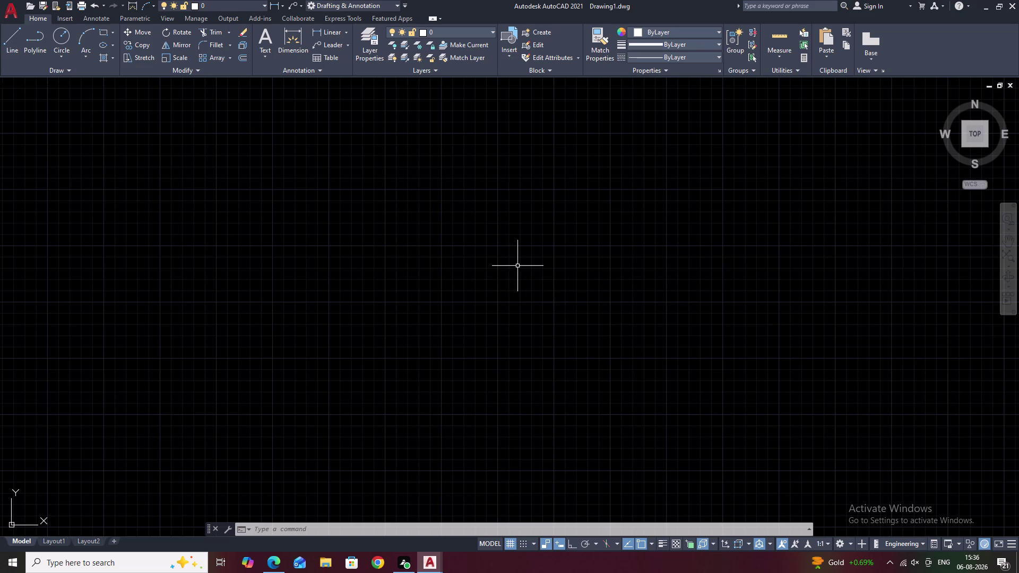
Turn on Ortho while starting a line, then cancel the 230-long line without drawing it.
key(l)
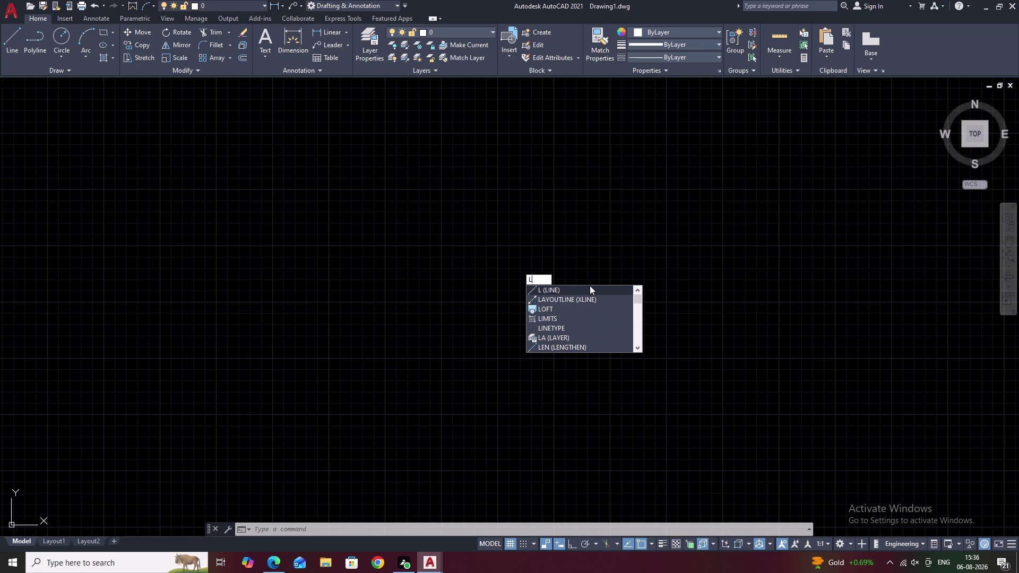
text(L)
key(space)
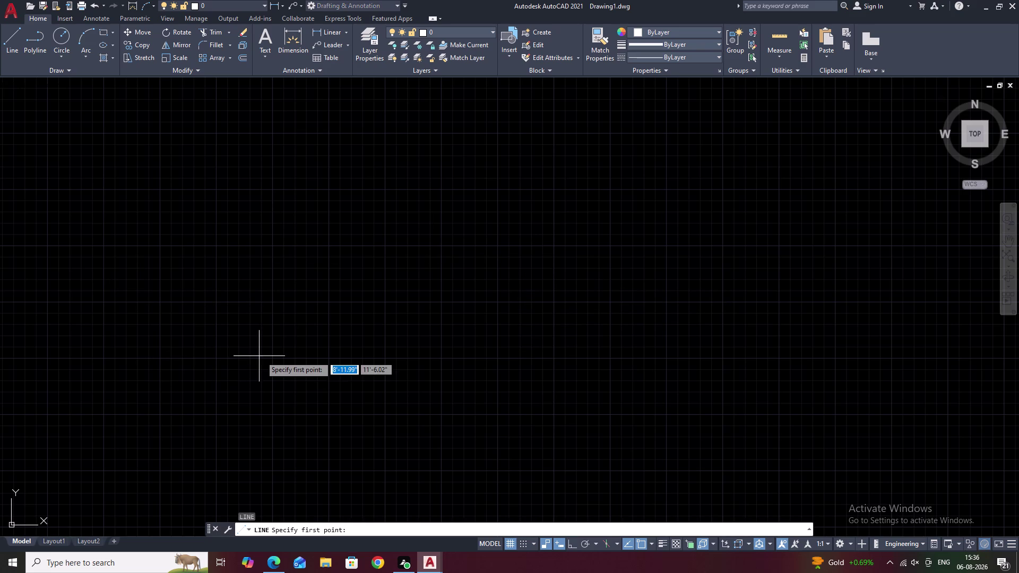
click(271, 358)
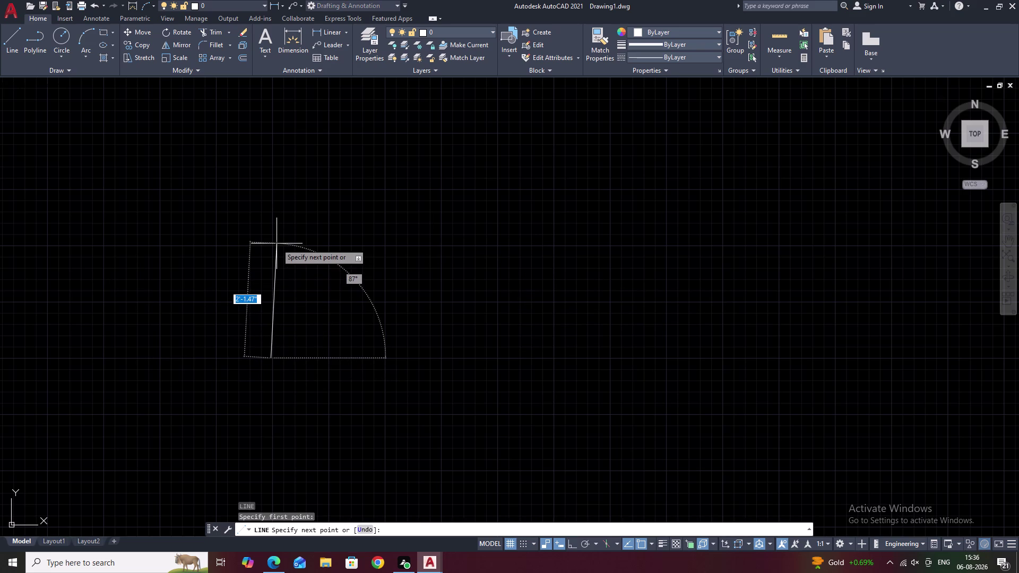
key(F8)
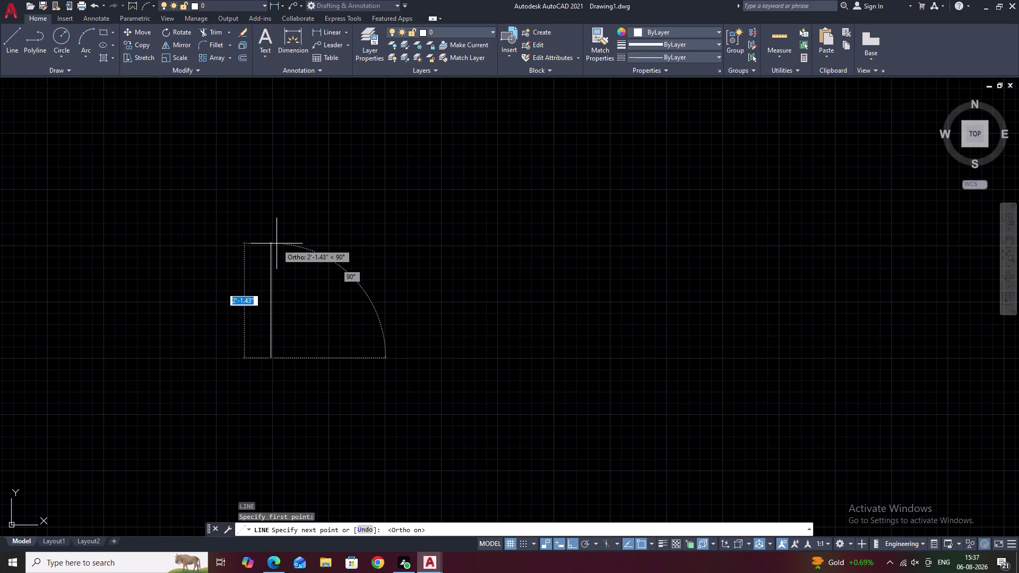
text(23)
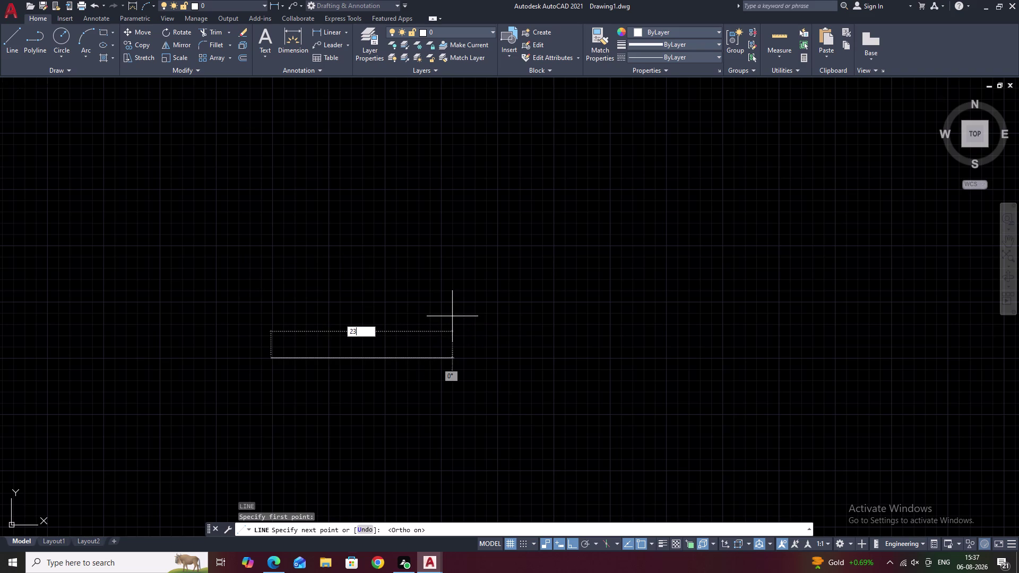
text(0)
key(Escape)
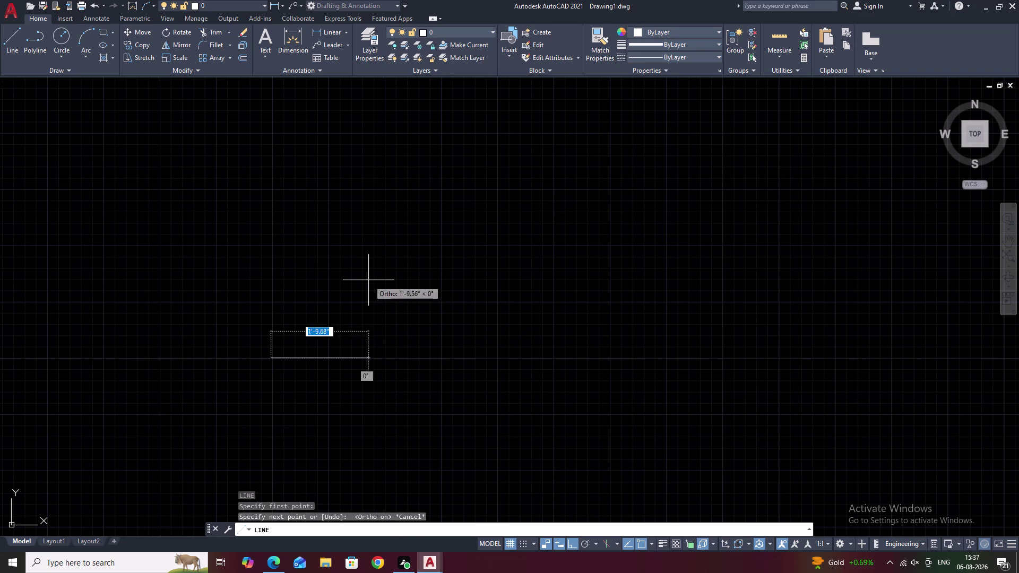
key(Escape)
key(Escape)
Set Copy of Standard's primary units to Decimal with 0 precision, then close the Style Manager.
text(D)
key(space)
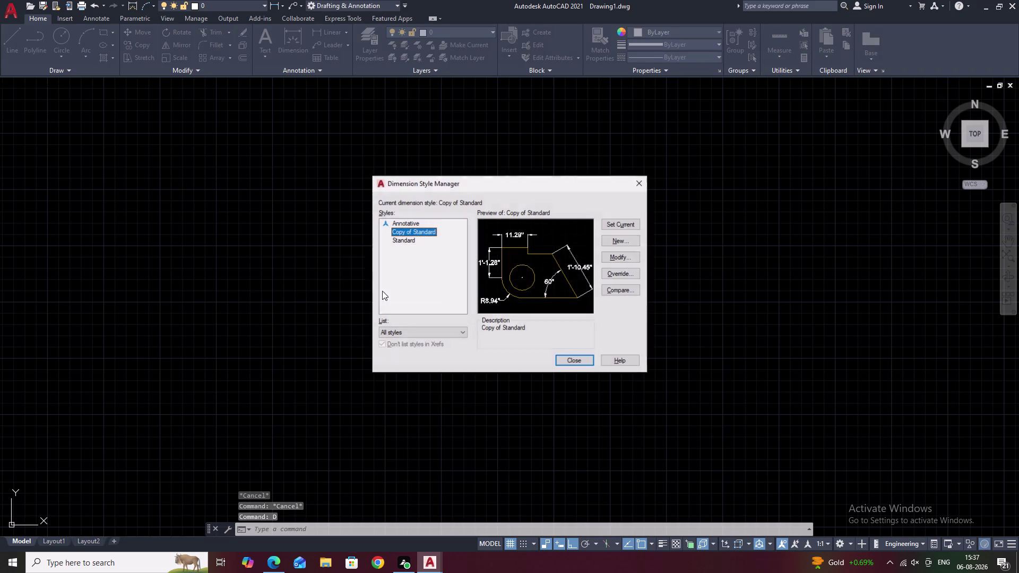
click(617, 255)
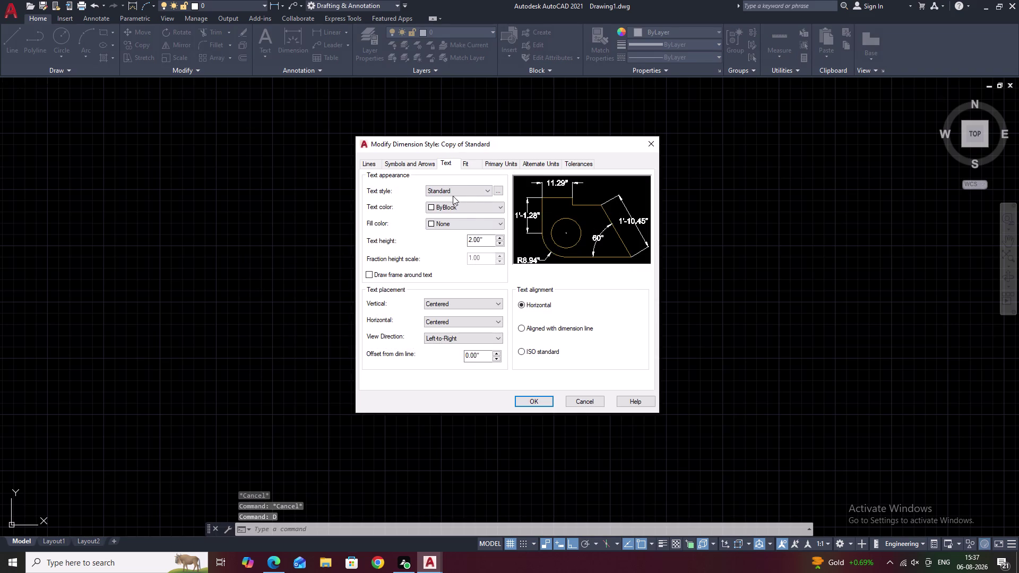
click(477, 166)
click(492, 161)
click(474, 185)
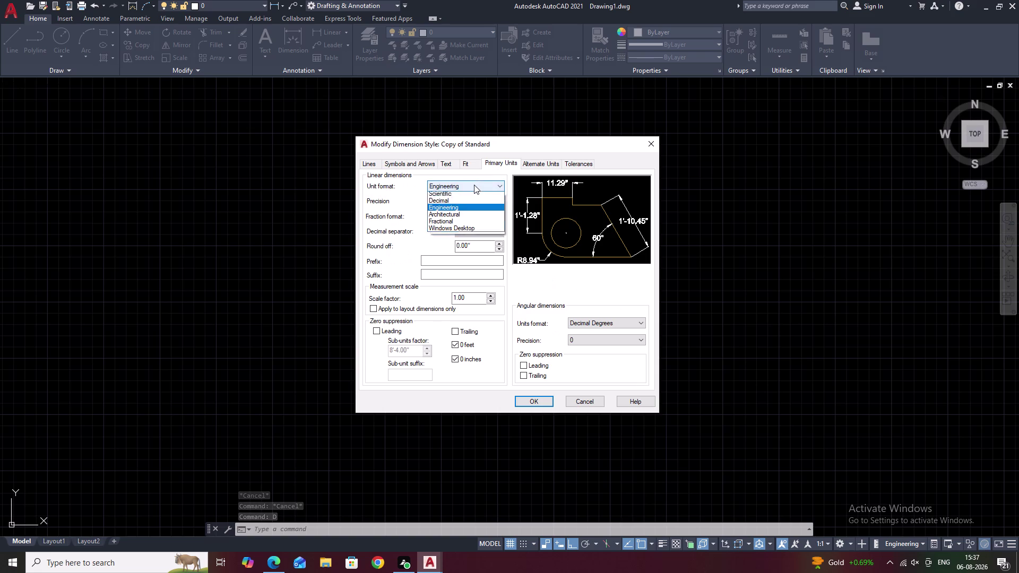
click(466, 201)
click(467, 200)
click(456, 210)
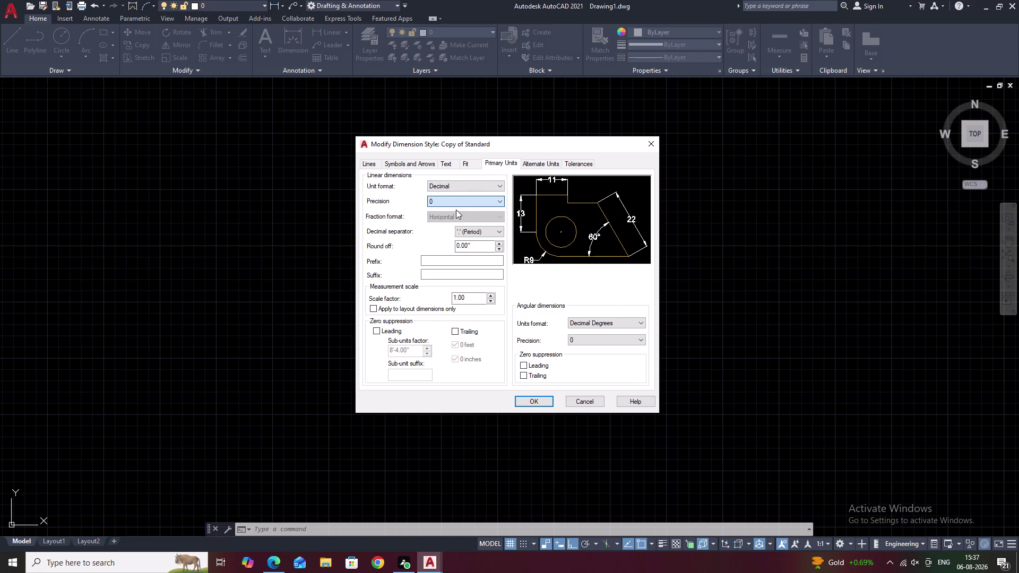
click(683, 249)
click(534, 400)
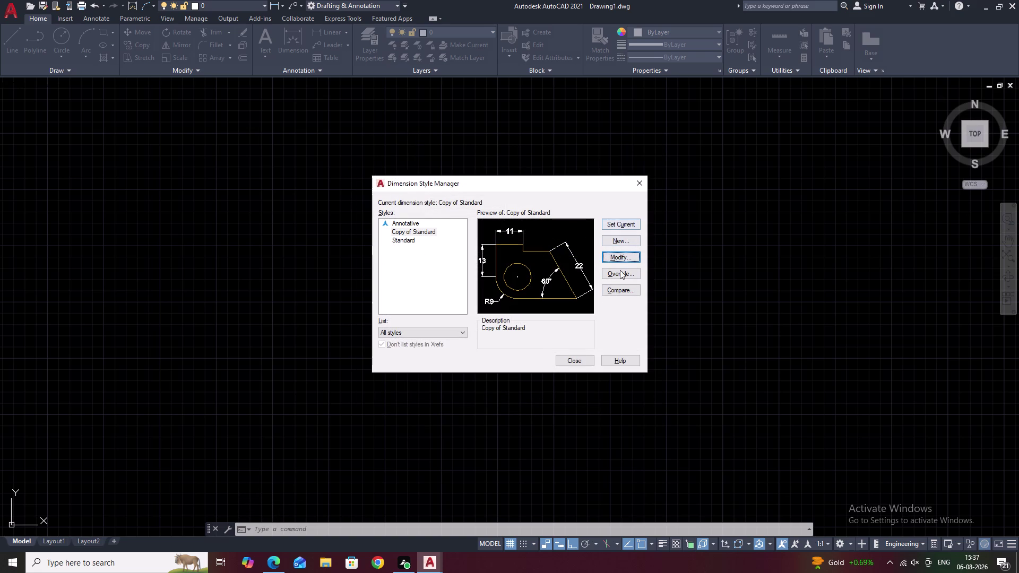
click(579, 360)
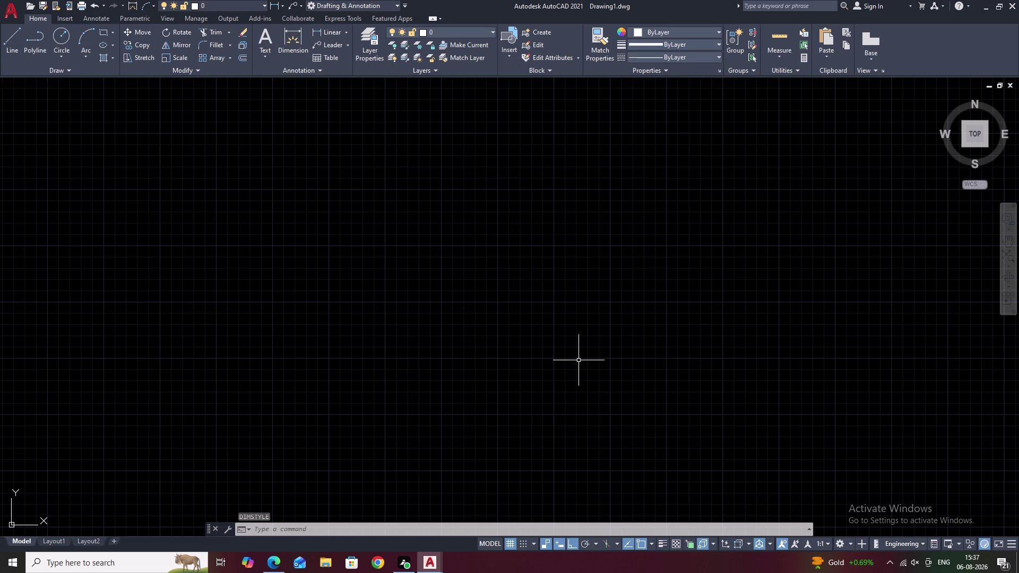
Set drawing units (UN) to Decimal length, precision 0, with Millimeters insertion scale.
key(d)
key(BackSpace)
text(U)
text(N)
key(space)
click(460, 207)
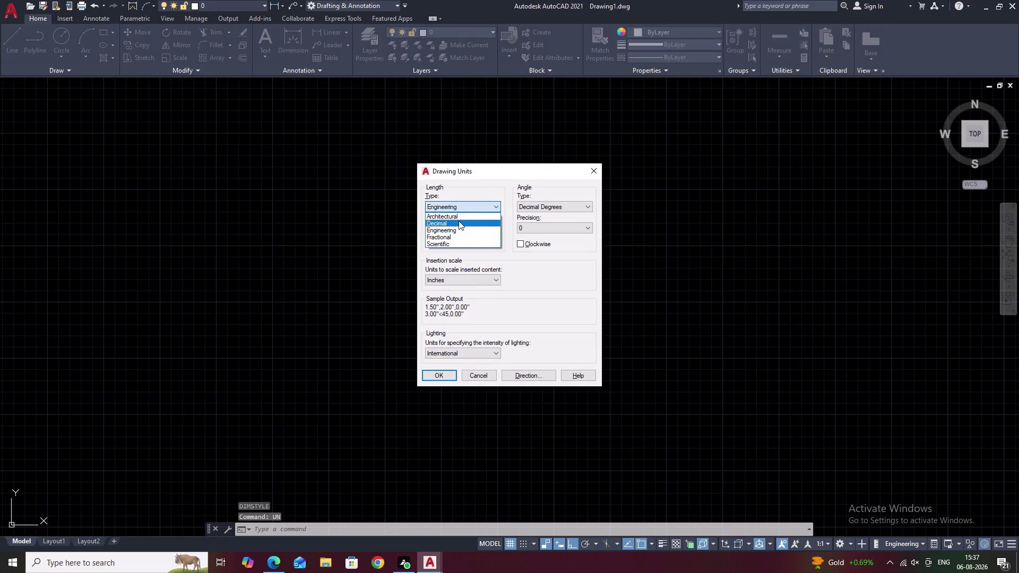
click(458, 223)
click(457, 226)
click(454, 237)
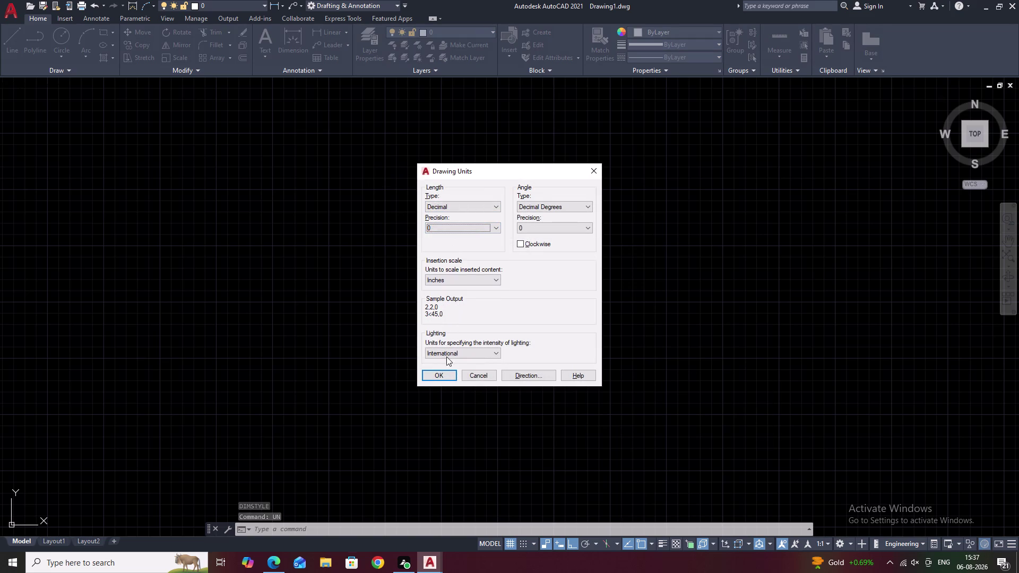
click(459, 280)
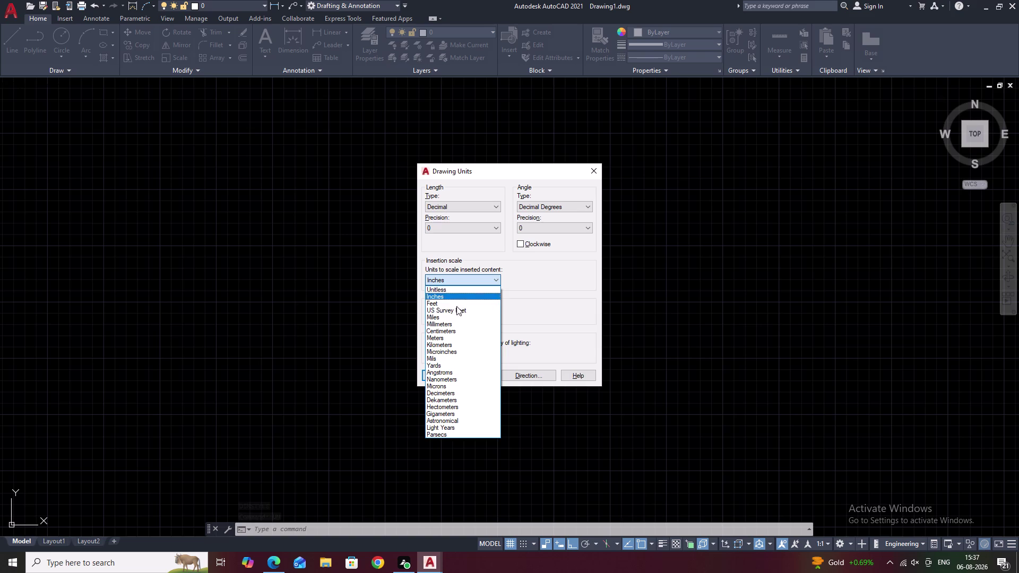
click(456, 324)
click(440, 374)
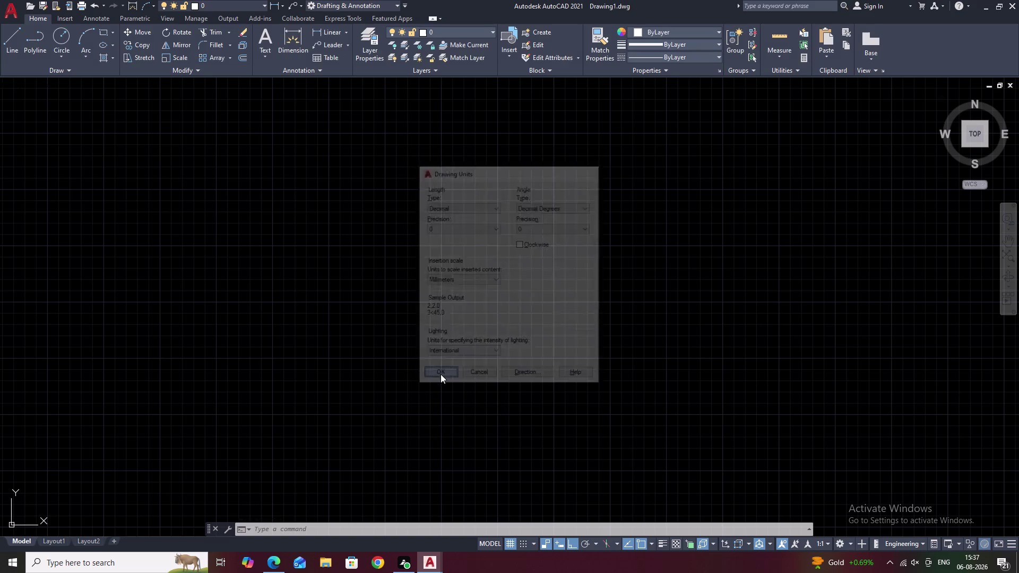
key(d)
key(space)
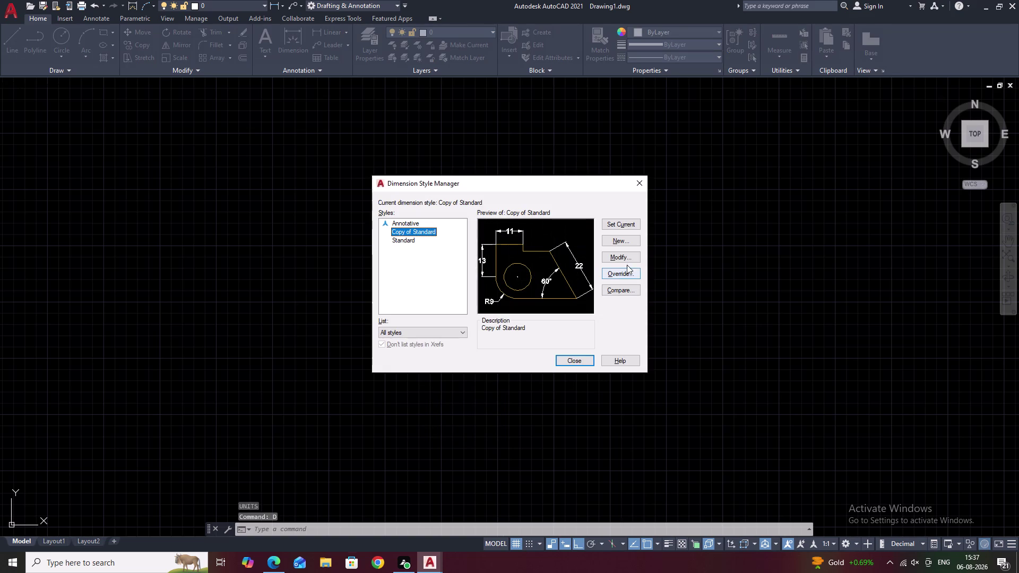
click(621, 257)
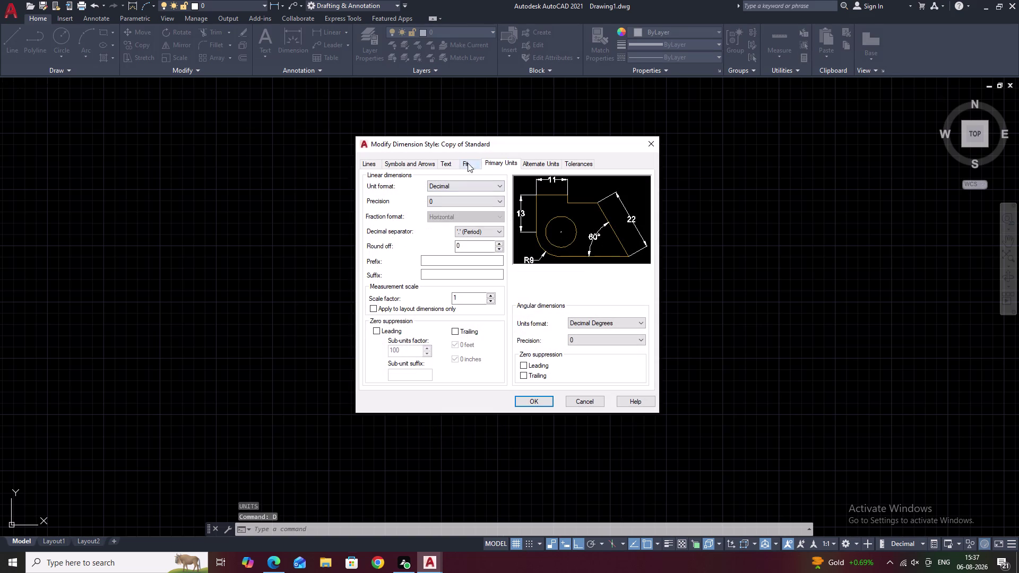
click(448, 162)
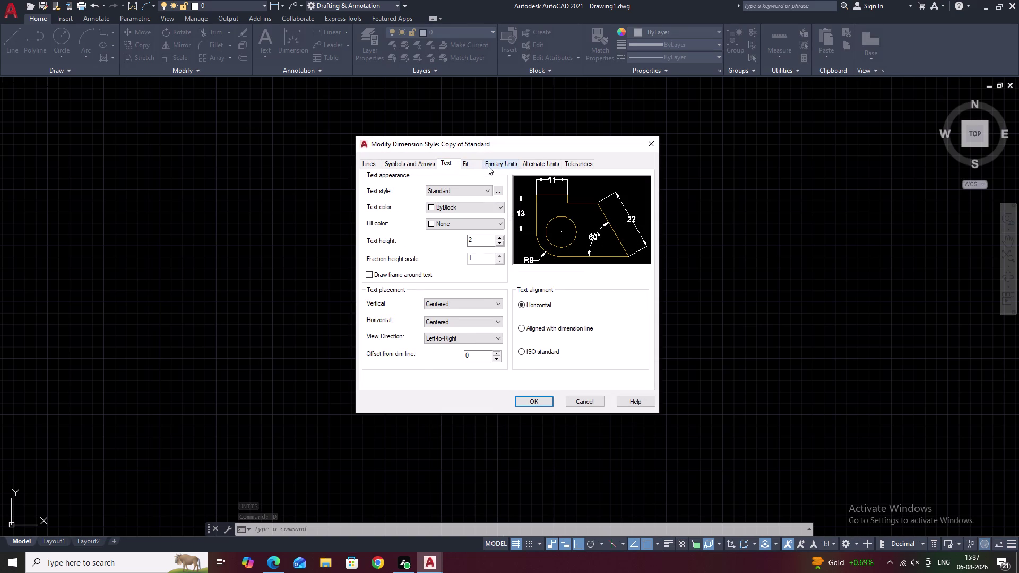
click(488, 166)
click(537, 398)
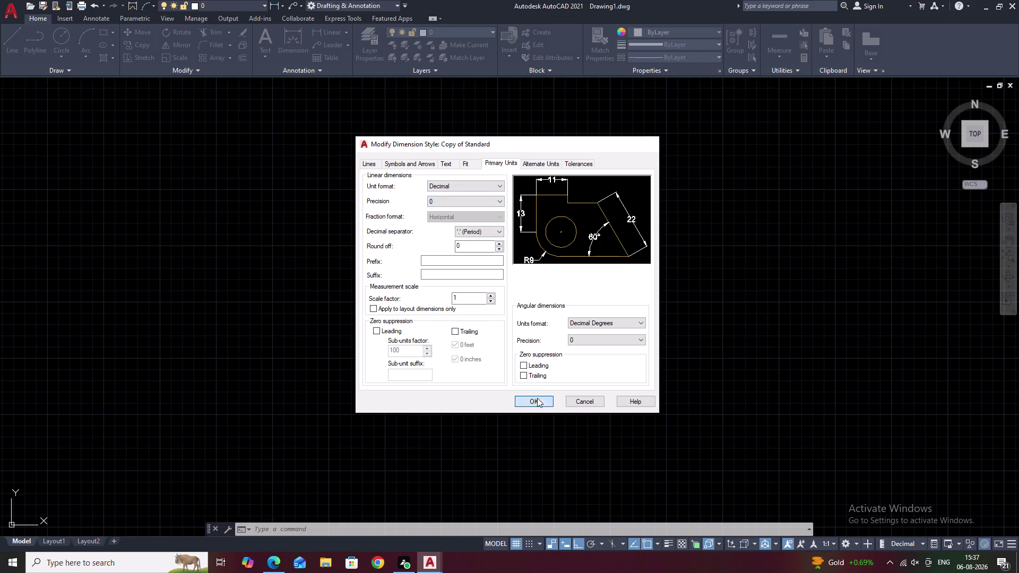
click(572, 359)
text(L)
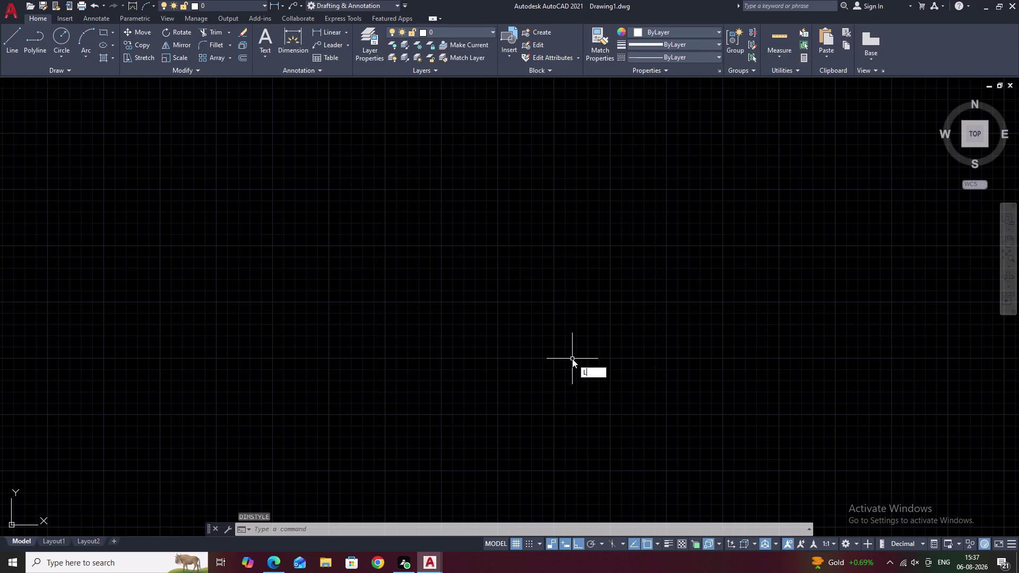
Draw a 230-long horizontal base line and bring it into view.
key(space)
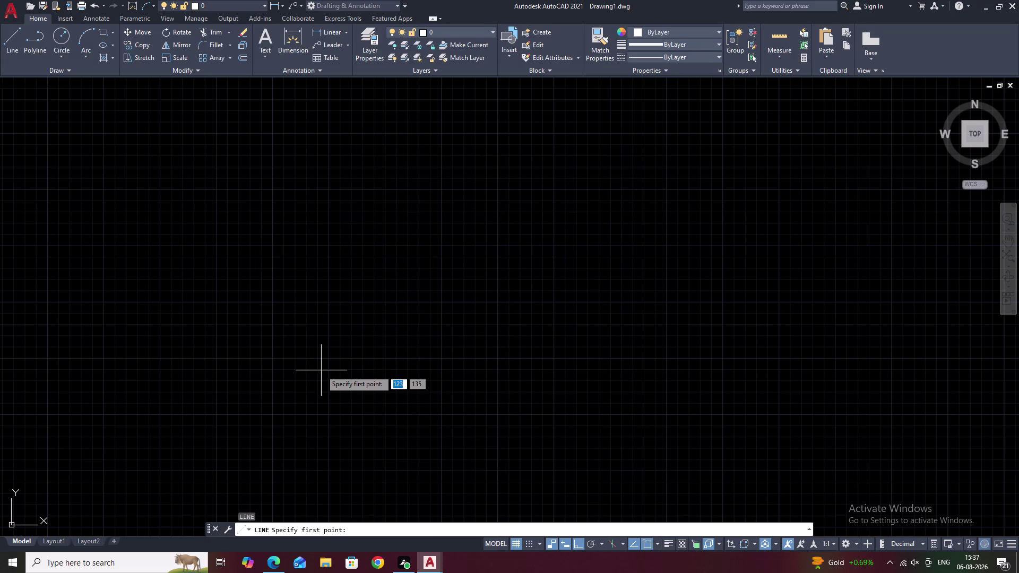
click(327, 412)
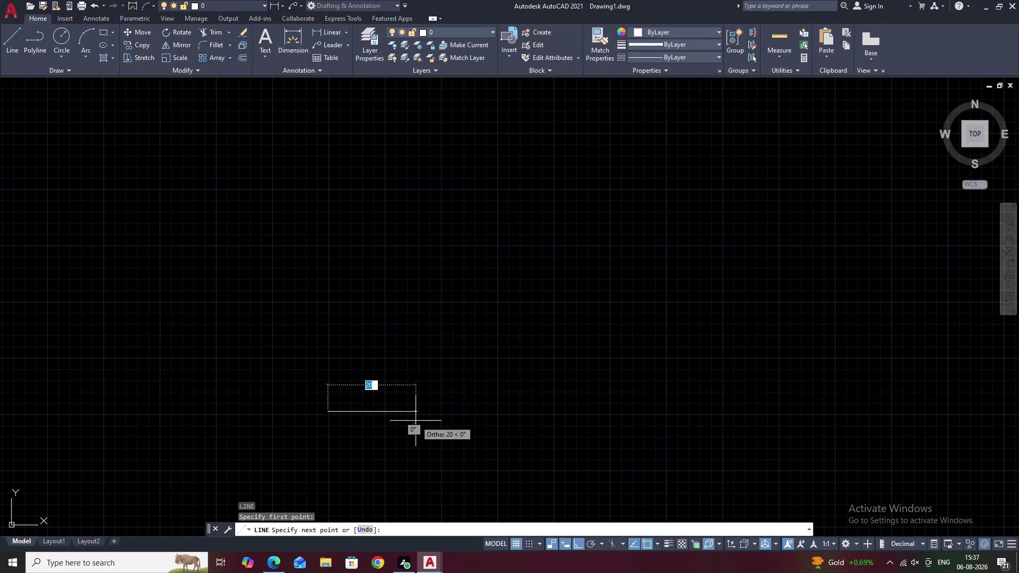
text(230)
key(space)
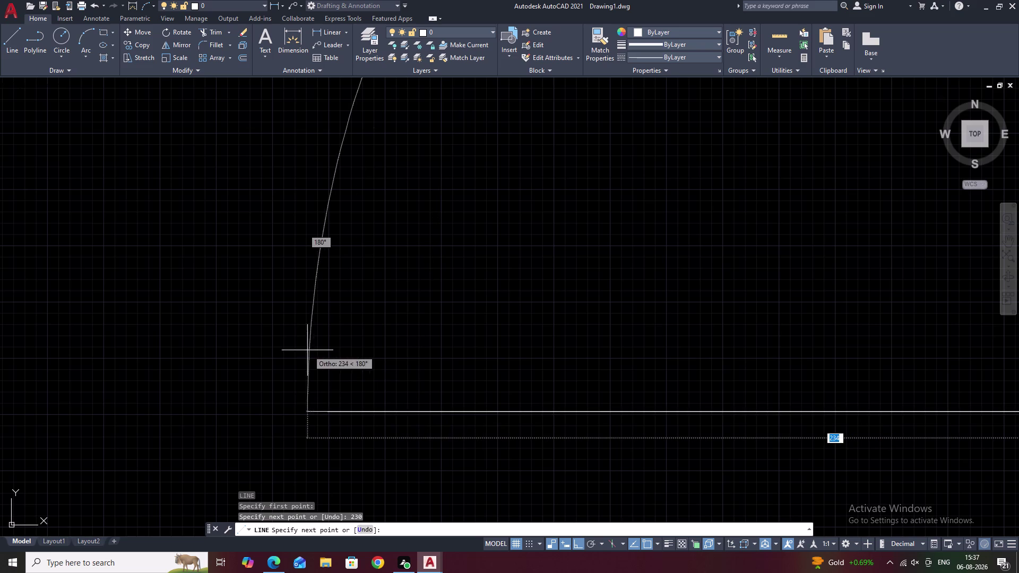
scroll(down, 3)
key(Escape)
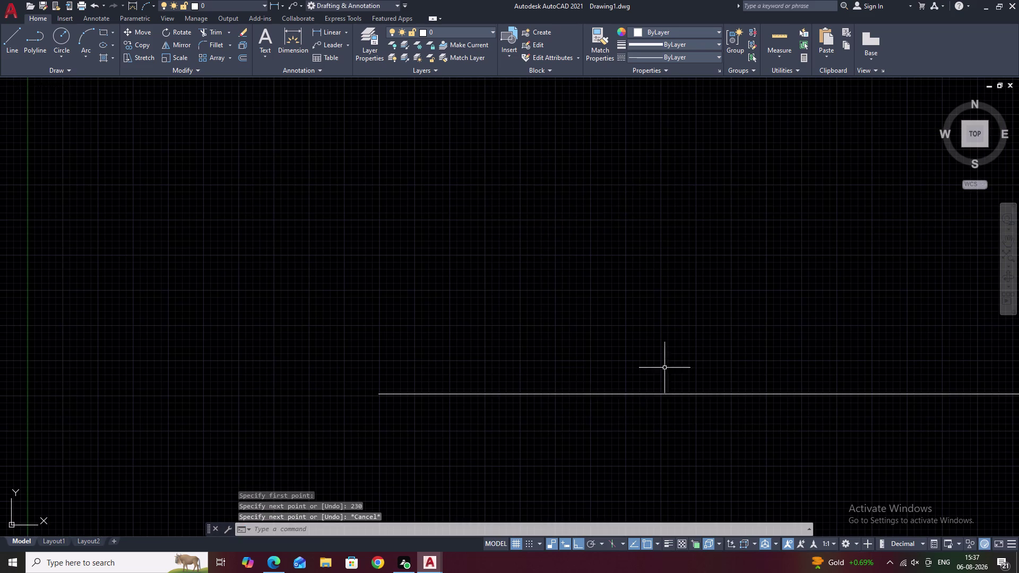
scroll(down, 3)
middle_drag(746, 344, 649, 391)
scroll(up, 3)
middle_drag(656, 431, 539, 375)
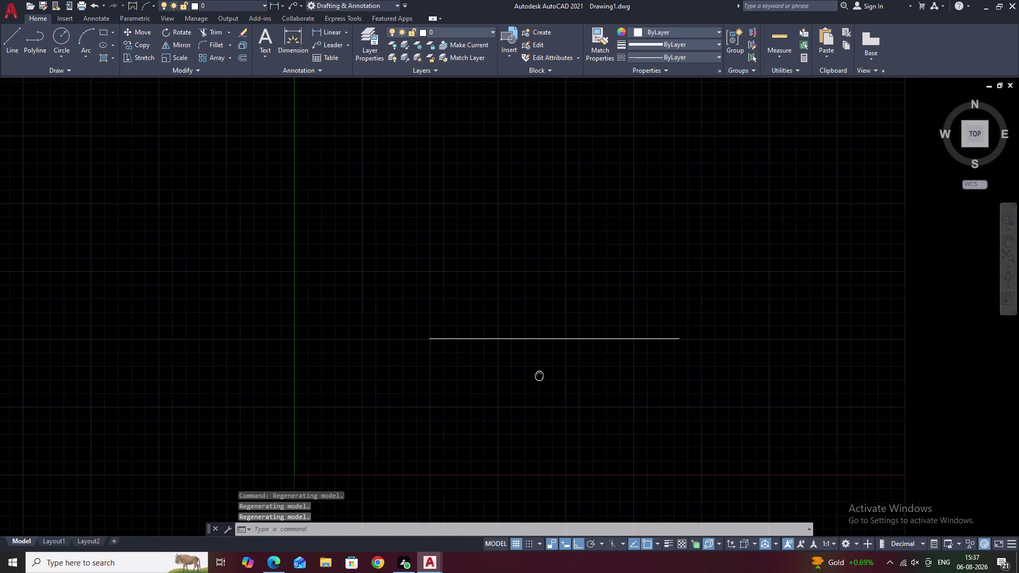
middle_drag(538, 376, 538, 376)
Start a line at the base line's left end, abandon it, and restart it there.
text(L)
key(space)
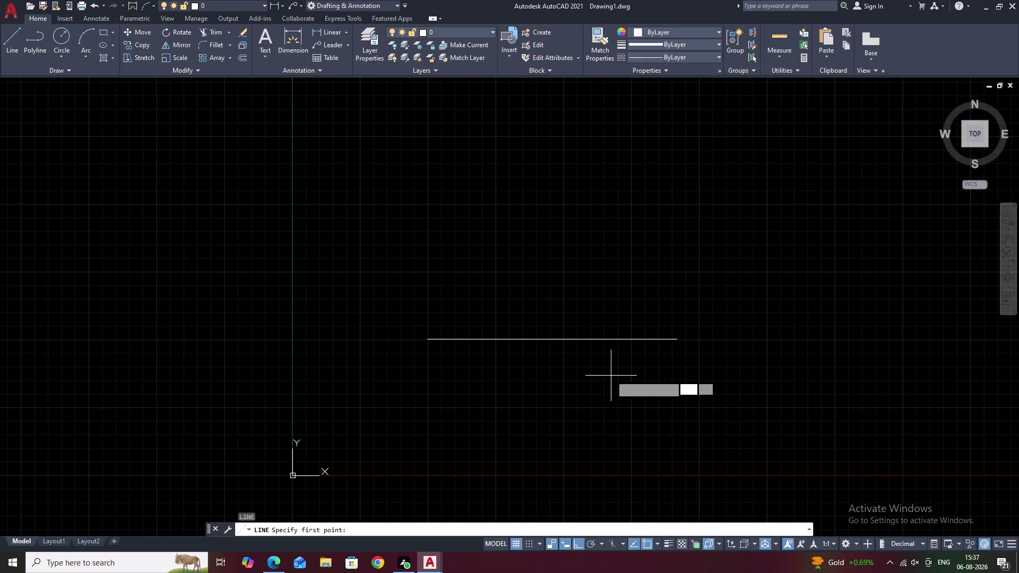
click(428, 339)
right_click(428, 338)
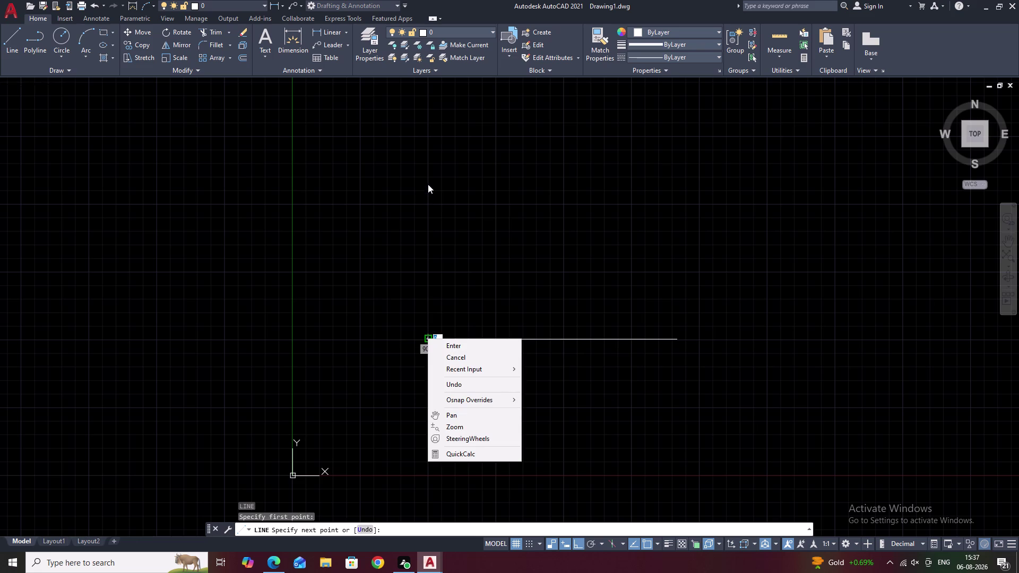
click(477, 345)
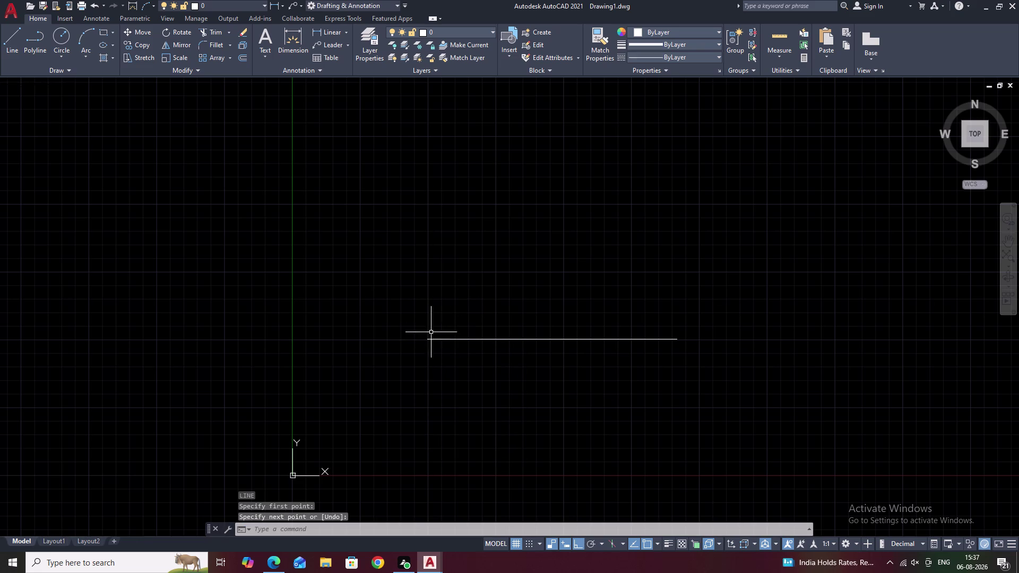
key(Escape)
text(L)
key(space)
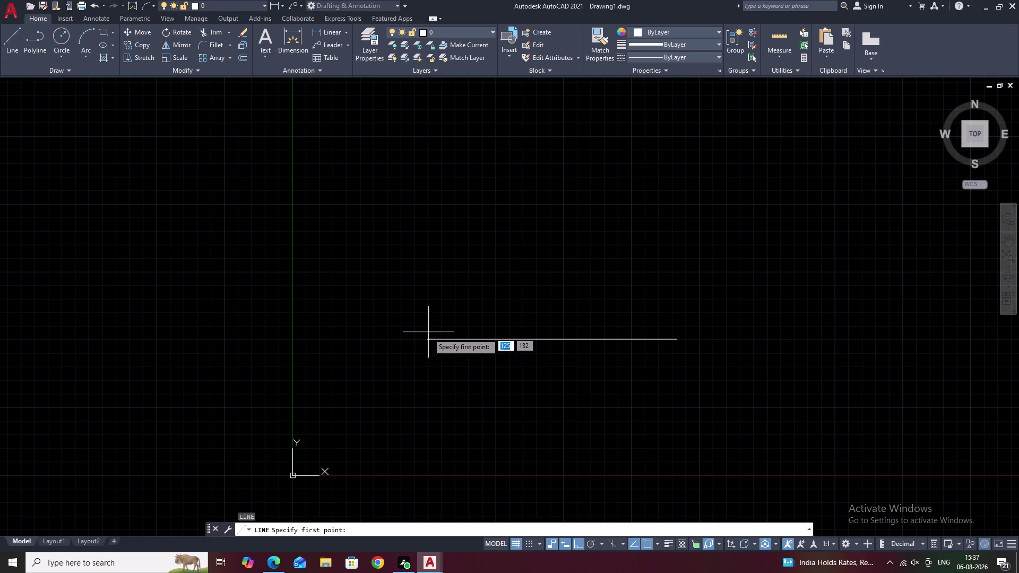
click(427, 342)
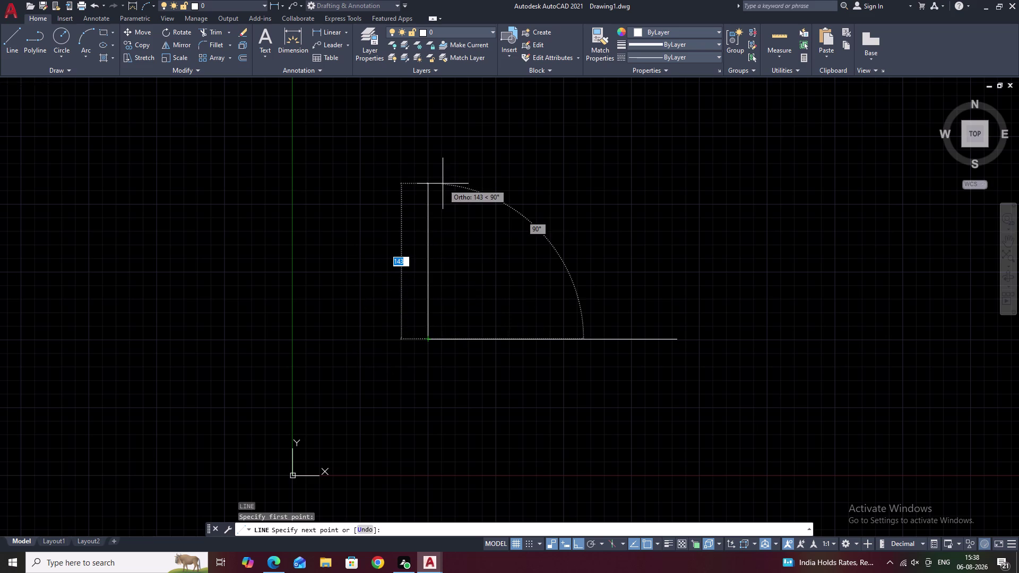
Draw a 600-long vertical line up from the base line's end.
key(Escape)
middle_drag(614, 248, 503, 265)
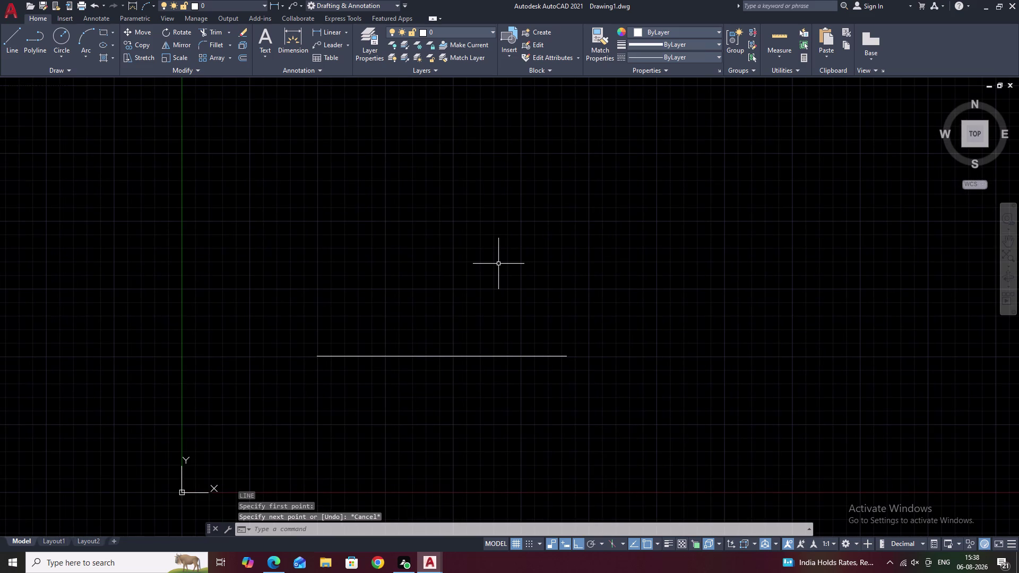
text(L)
key(space)
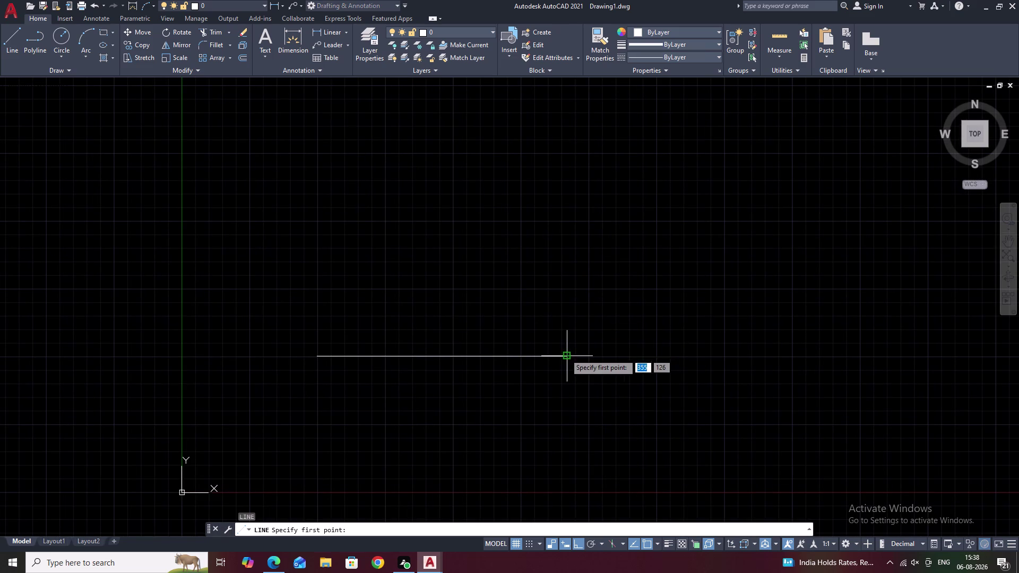
click(566, 356)
text(600)
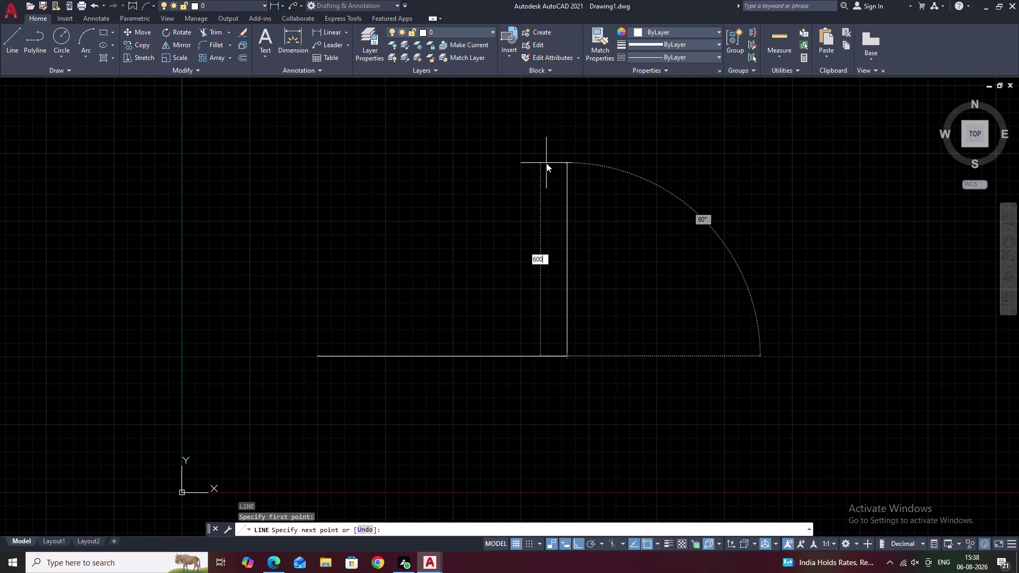
key(space)
scroll(down, 3)
middle_drag(798, 164, 534, 240)
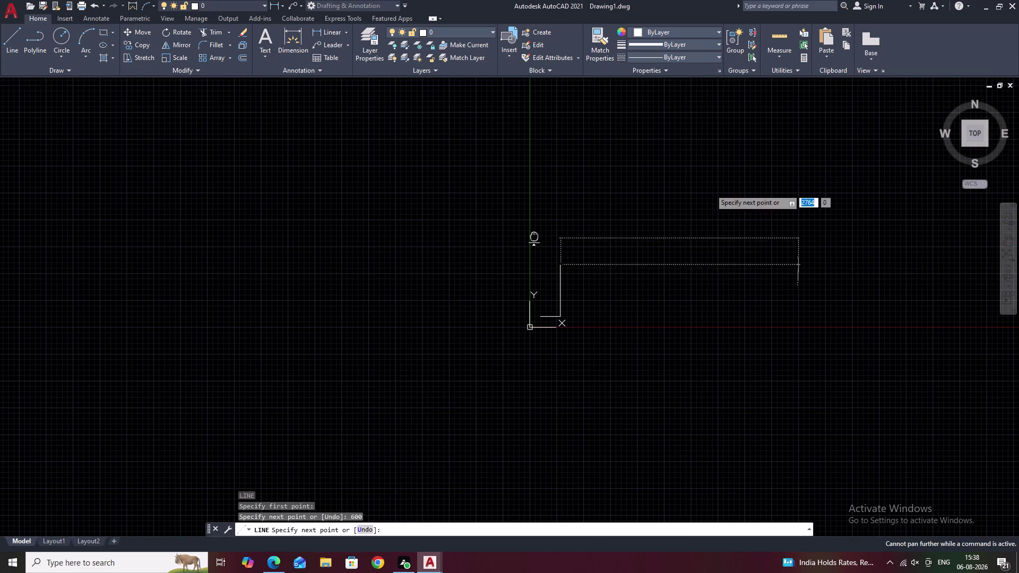
middle_drag(533, 239, 533, 239)
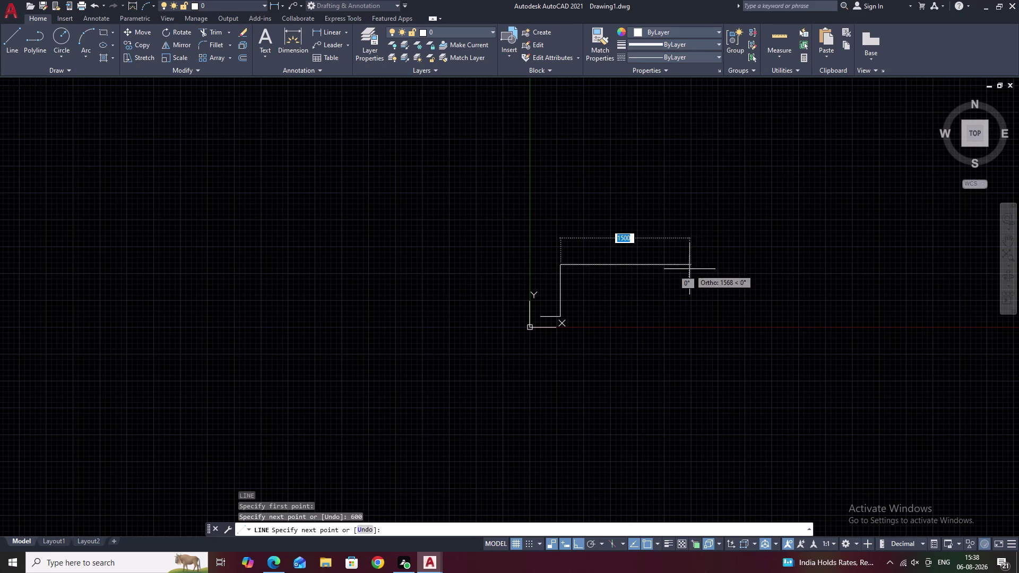
key(Escape)
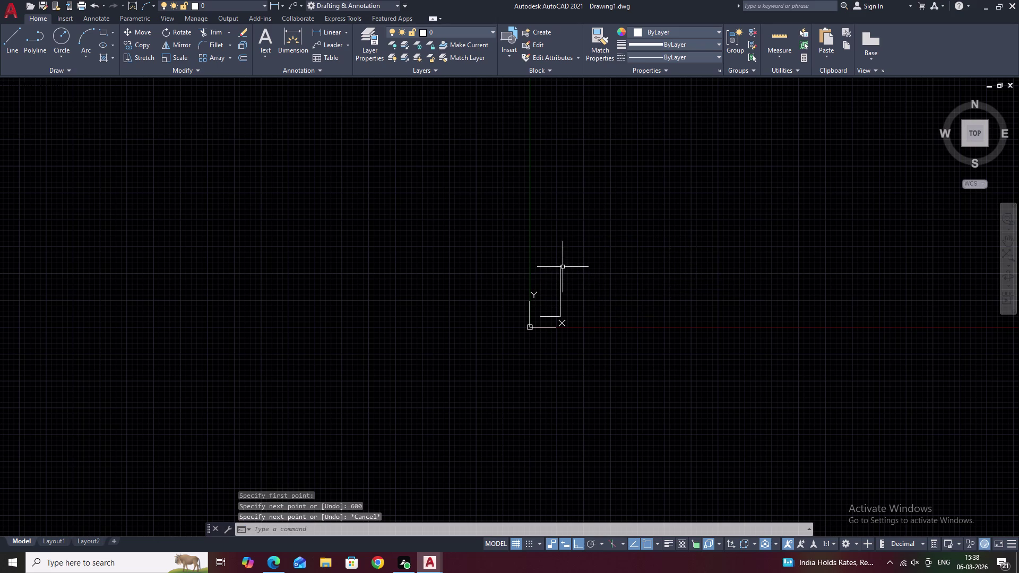
scroll(up, 3)
scroll(up, 3)
middle_drag(570, 278, 542, 235)
key(l)
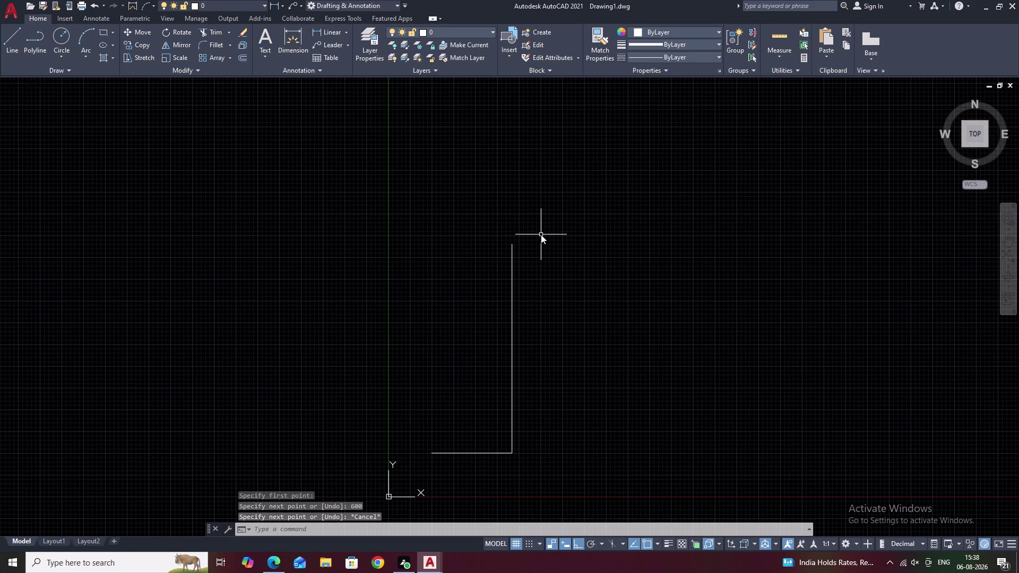
key(Escape)
Place a horizontal construction line (XL) through the vertical line's top endpoint.
text(XL)
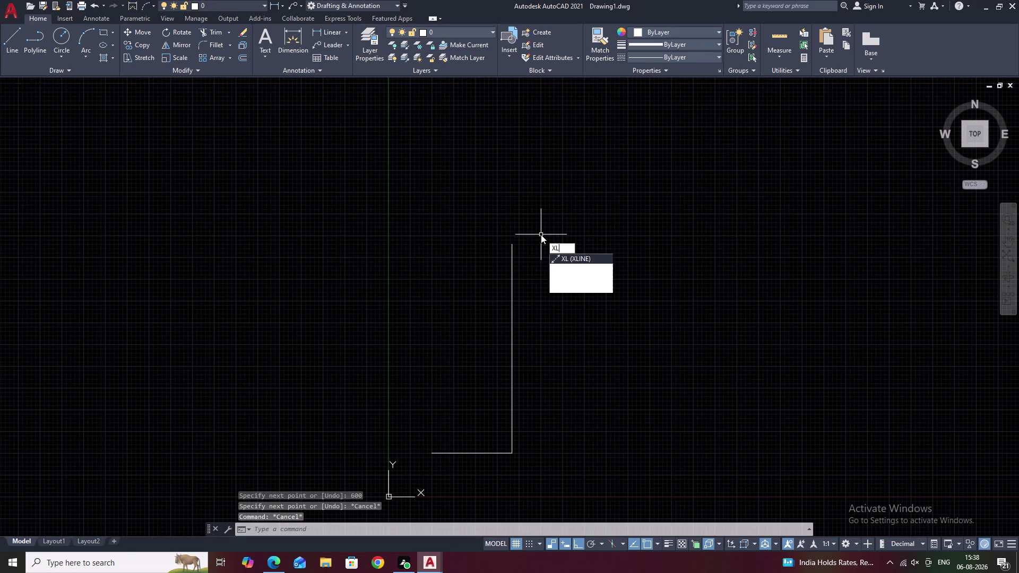
key(space)
text(H)
key(space)
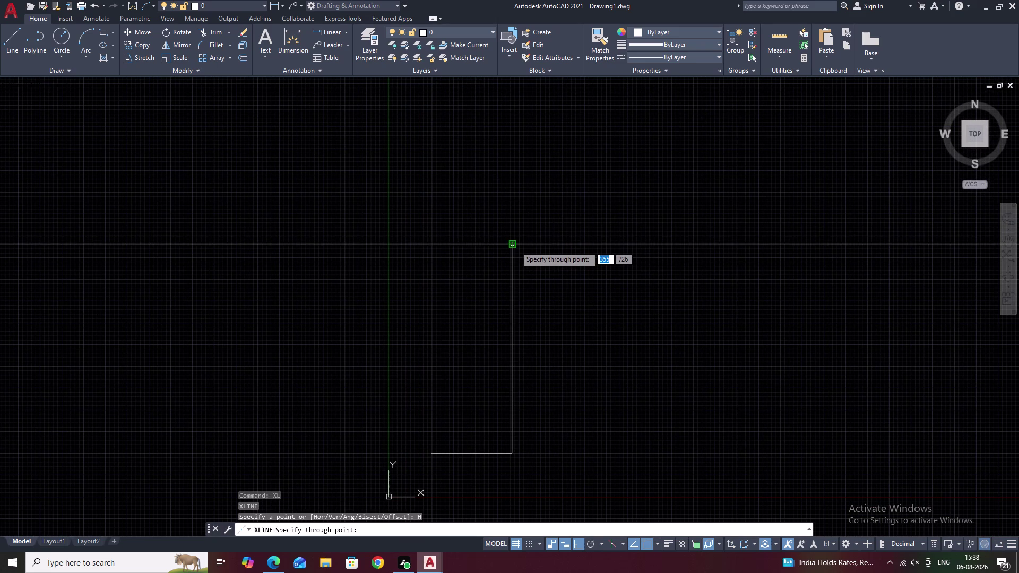
click(515, 246)
key(Escape)
scroll(down, 3)
middle_drag(722, 295, 673, 285)
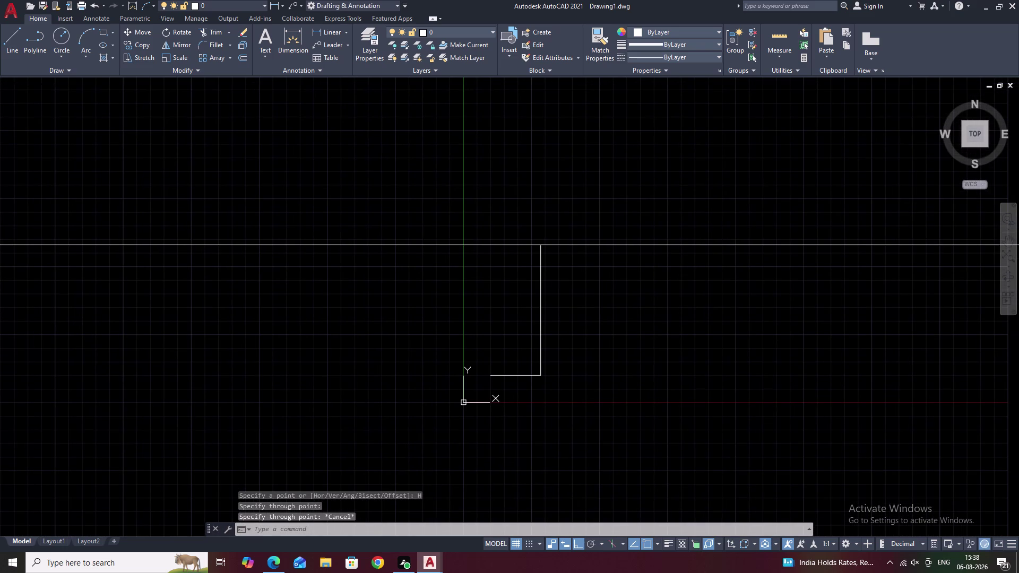
text(O)
key(space)
Offset the vertical line 460 to the right, then select the new copy.
key(Escape)
key(Escape)
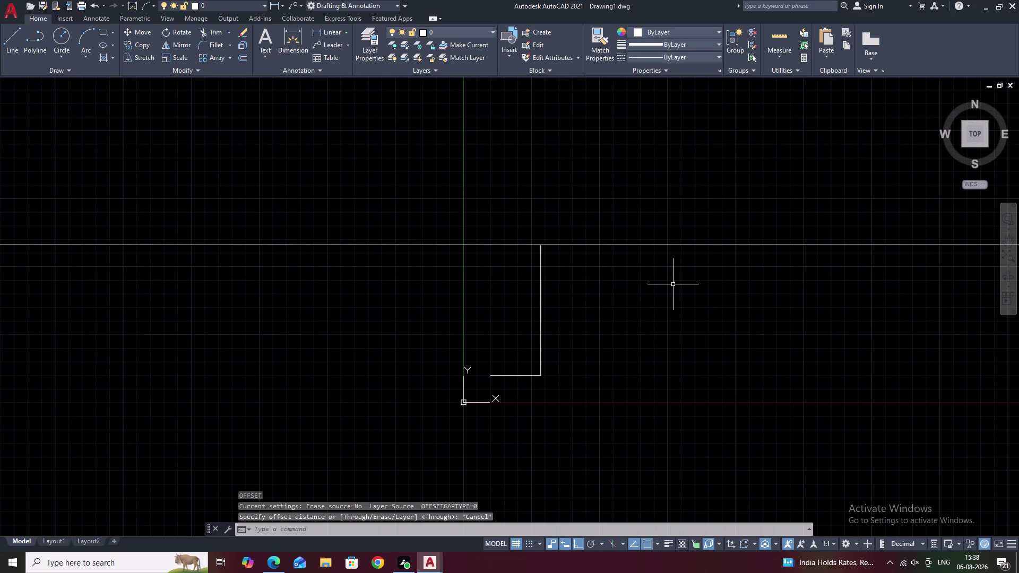
text(O)
key(space)
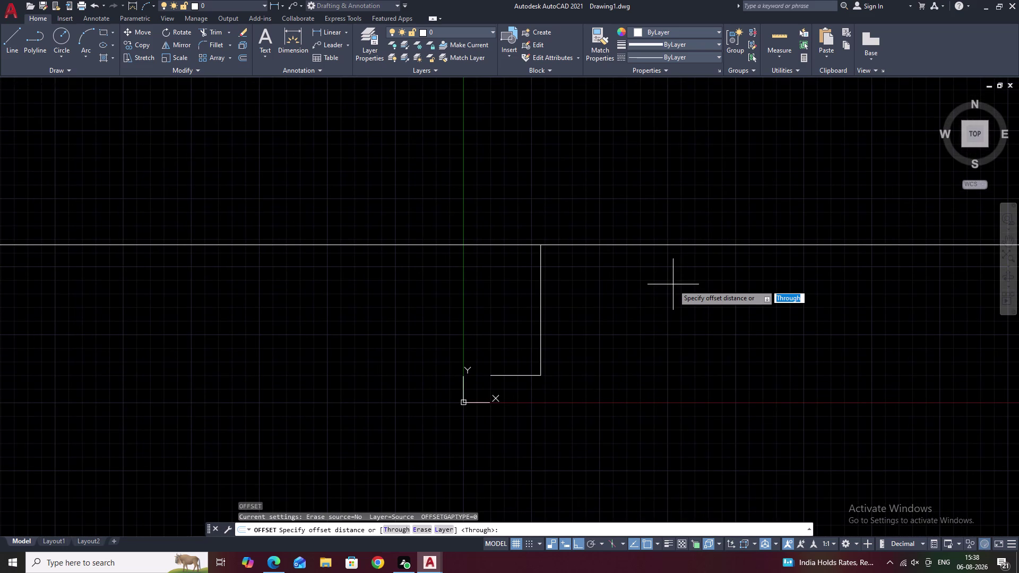
text(4)
text(60)
key(space)
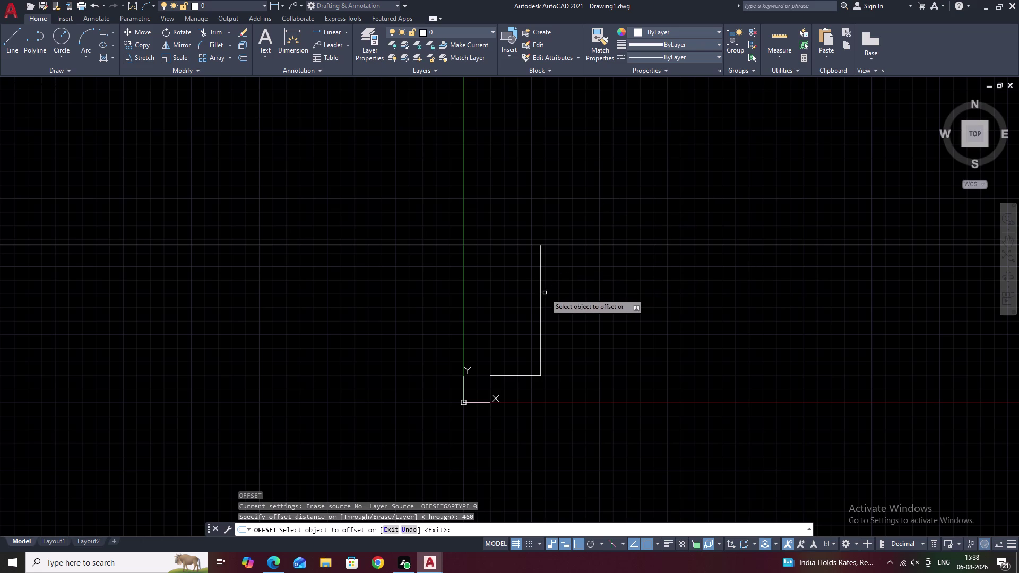
click(541, 301)
click(636, 305)
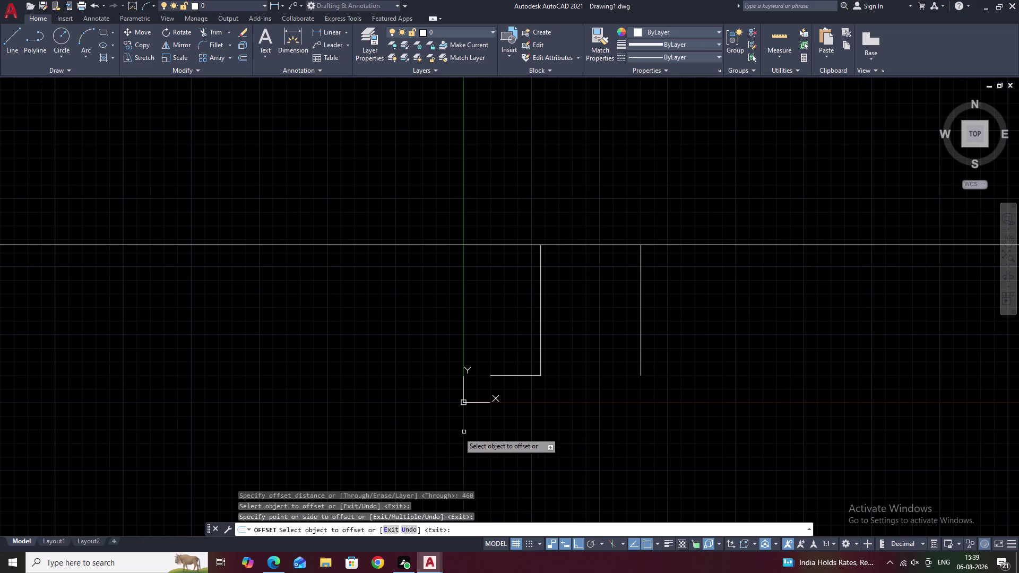
key(Escape)
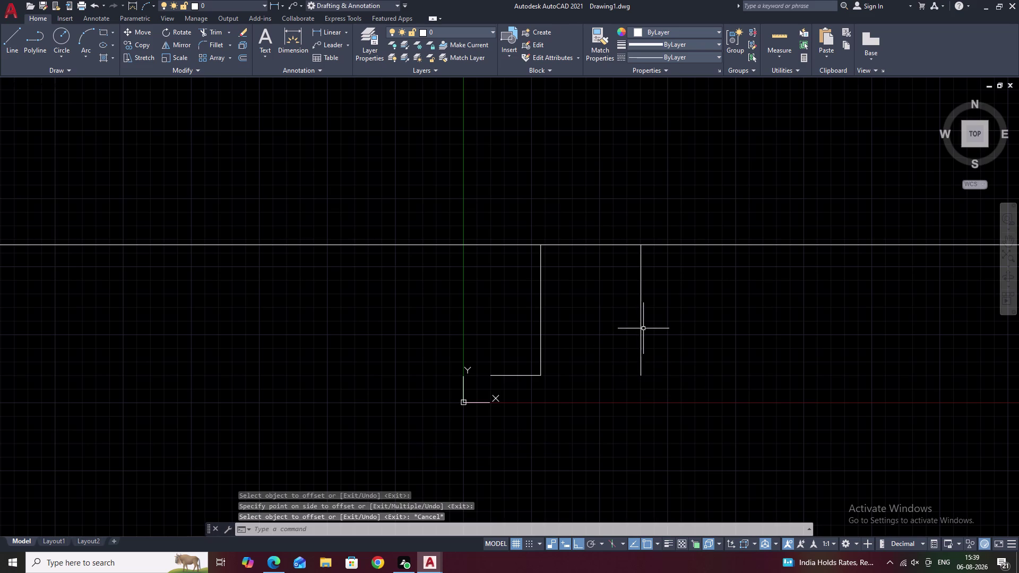
click(641, 329)
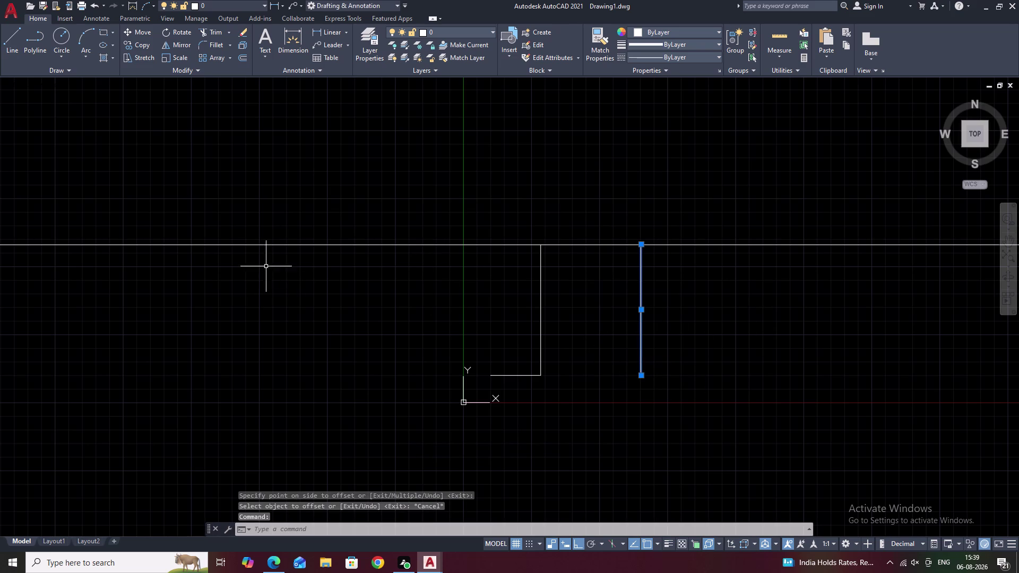
click(230, 59)
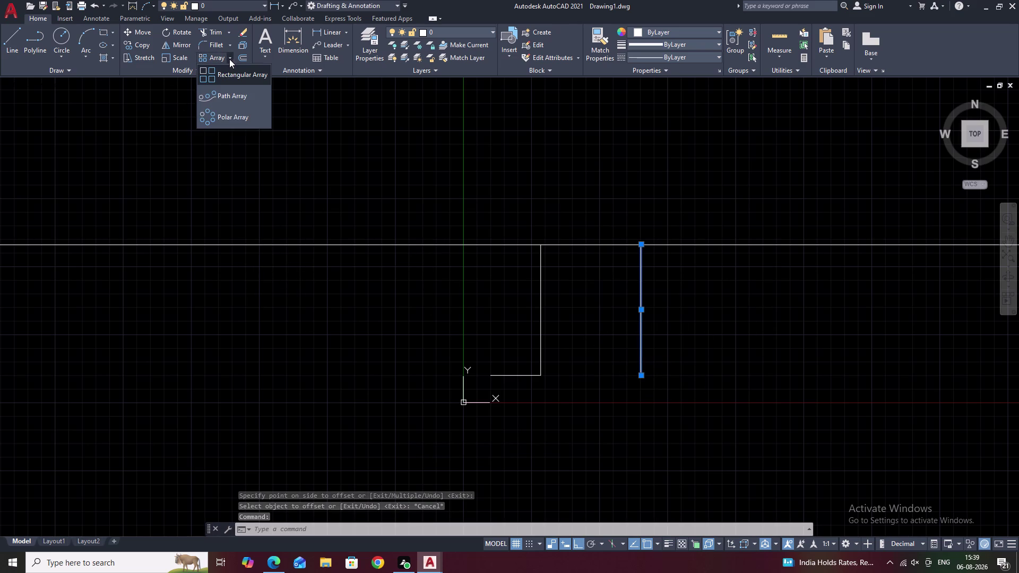
Make a rectangular array of the line with 1 row and 460 column spacing.
click(224, 73)
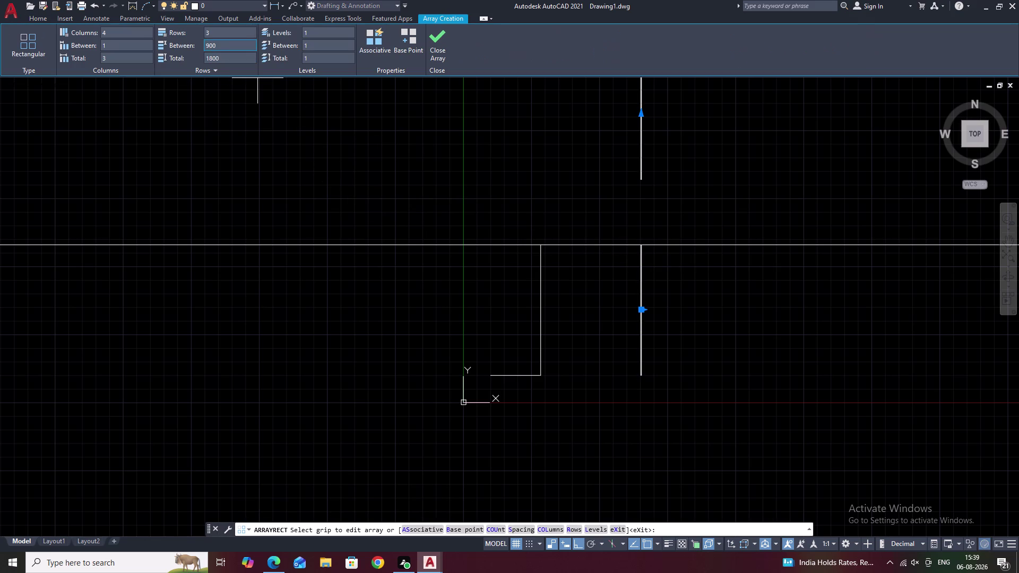
click(223, 37)
key(BackSpace)
key(1)
click(249, 99)
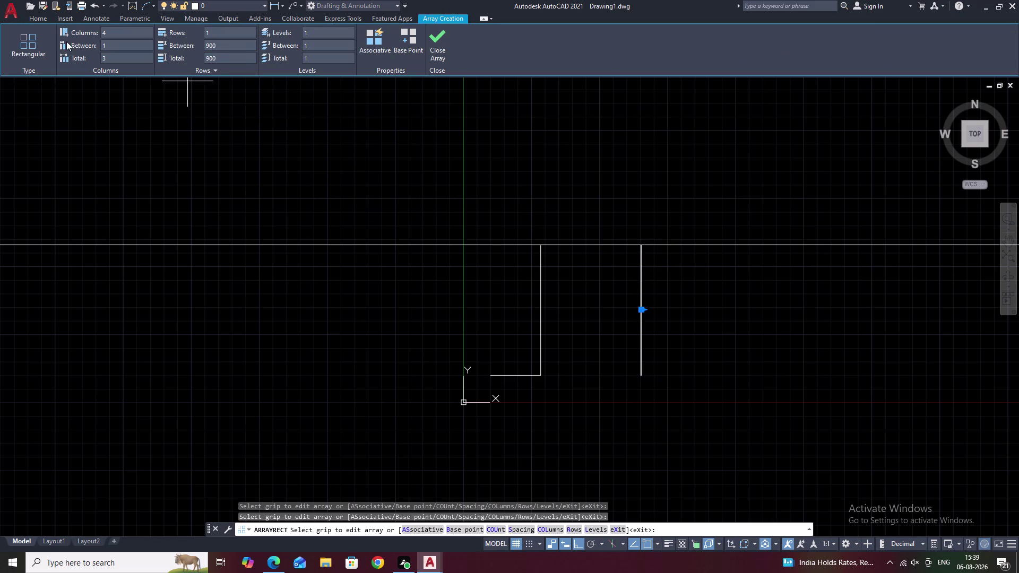
click(107, 41)
key(BackSpace)
text(465)
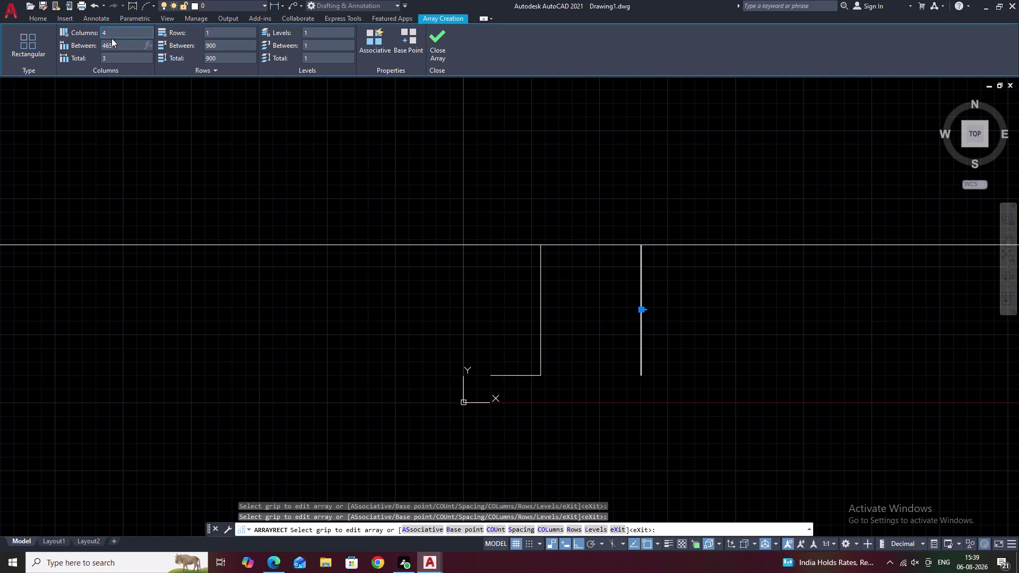
key(BackSpace)
key(0)
click(158, 139)
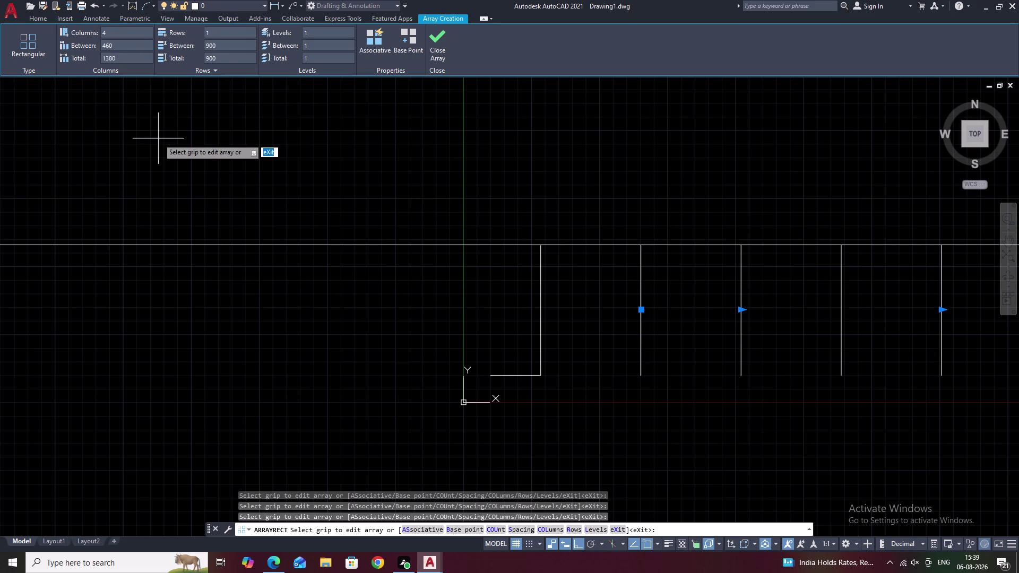
Set the array to 7 columns and finish it.
middle_drag(635, 206, 250, 193)
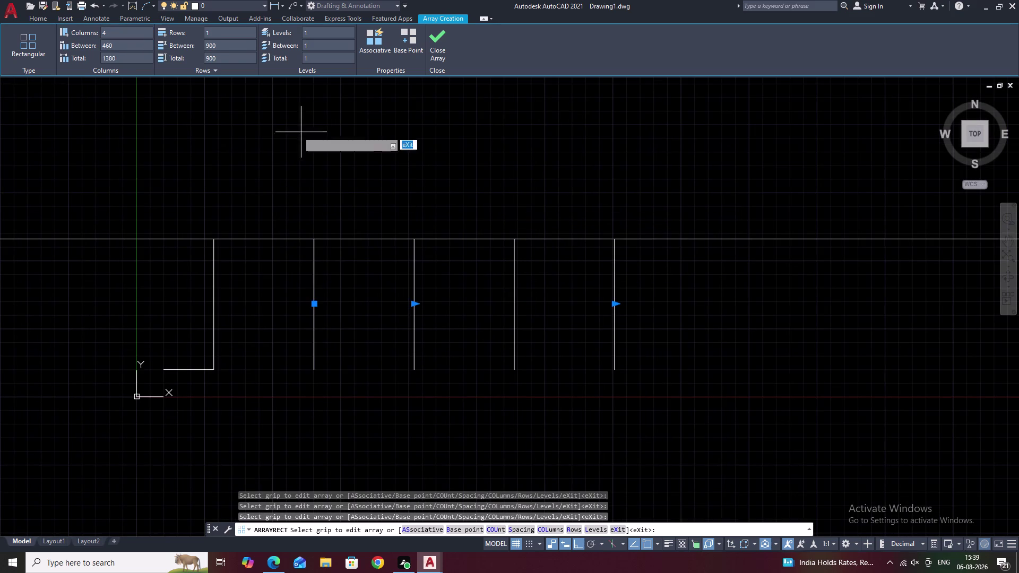
click(122, 30)
key(BackSpace)
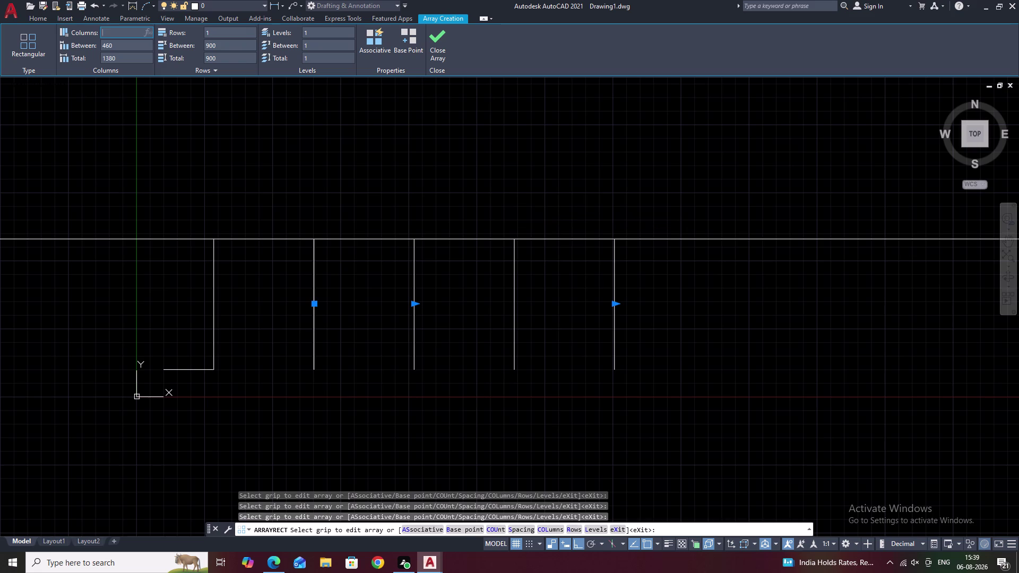
key(7)
click(147, 168)
key(Escape)
middle_drag(574, 271, 458, 229)
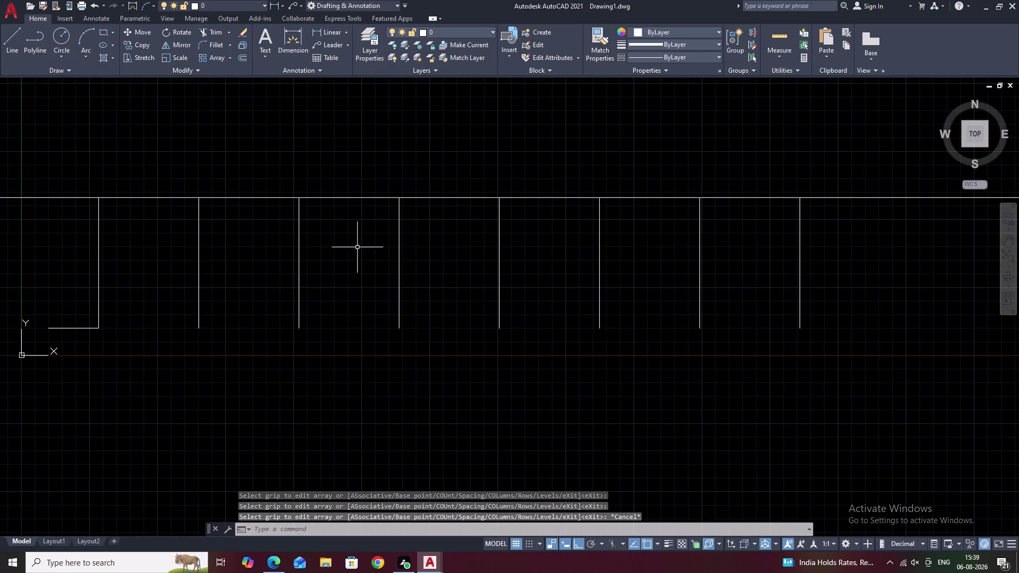
click(329, 30)
Pick two points for a linear dimension, then abandon it.
click(98, 329)
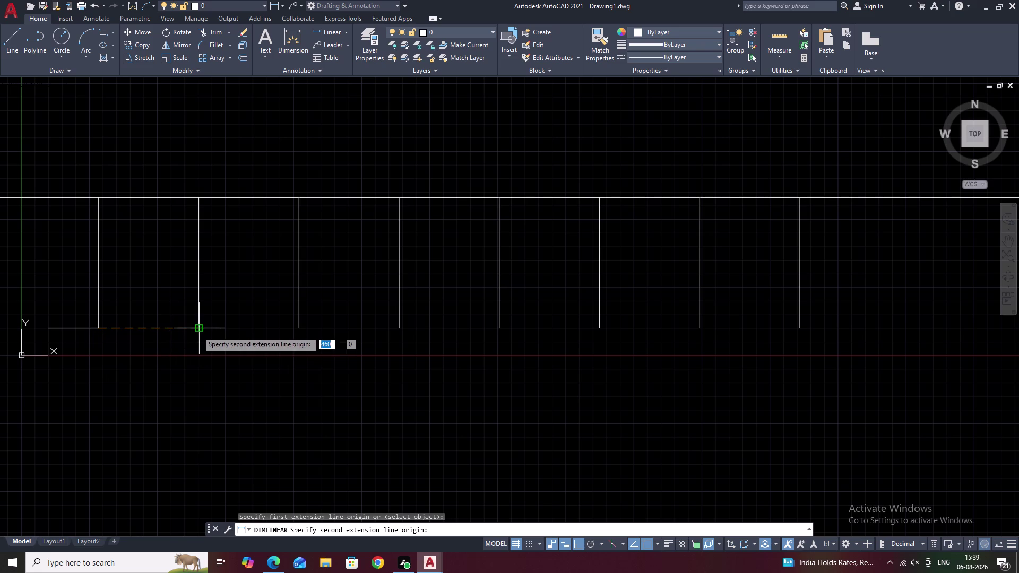
click(197, 331)
key(Escape)
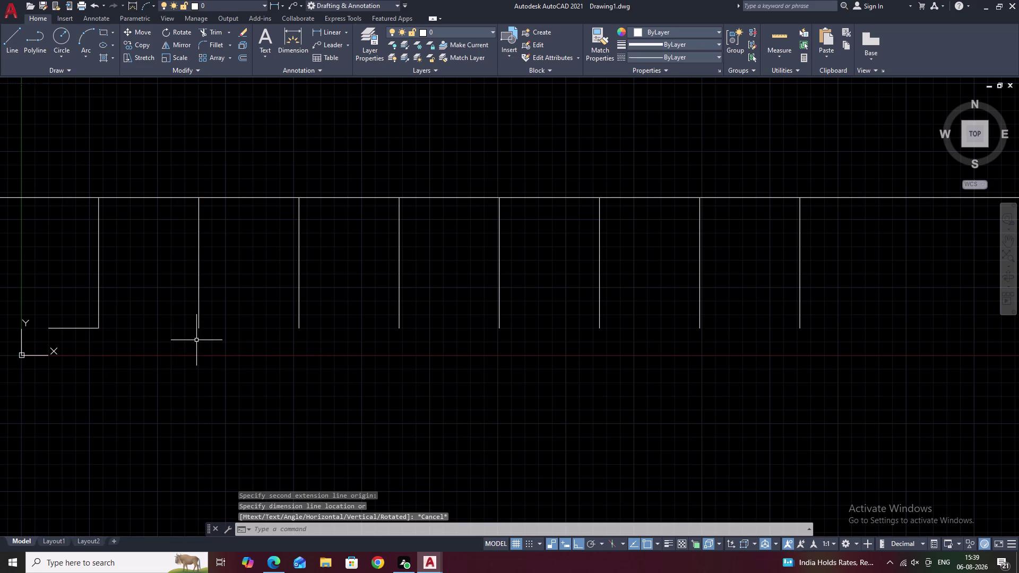
Set Copy of Standard's text height to 500, then start a linear dimension at the first corner.
key(d)
key(space)
click(620, 256)
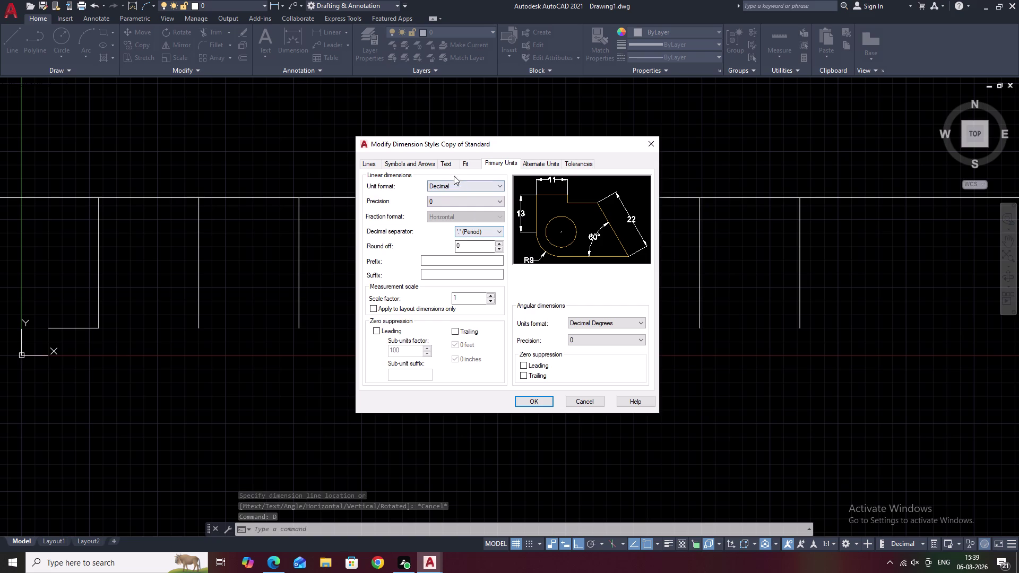
click(451, 166)
drag(480, 240, 433, 242)
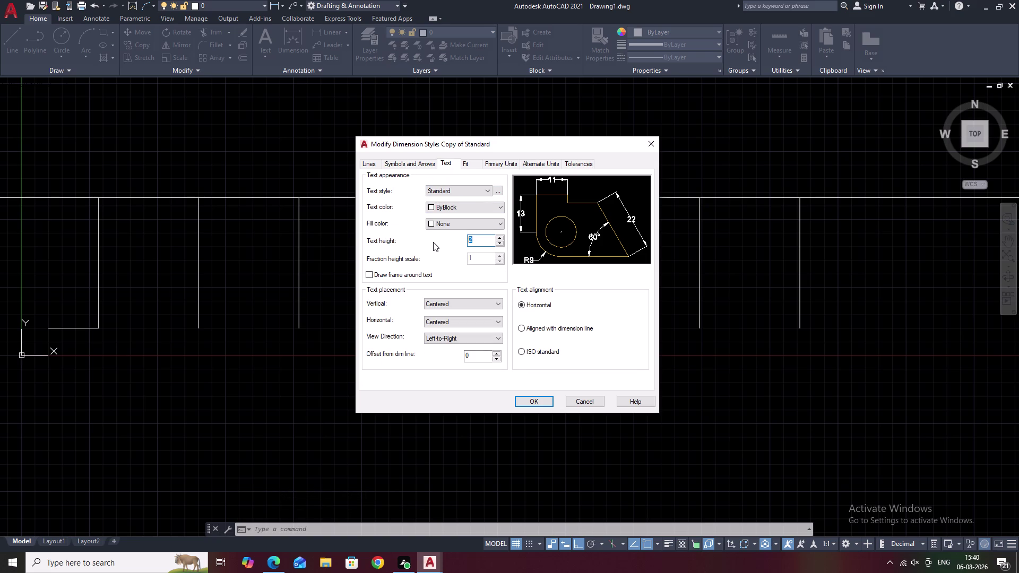
key(BackSpace)
text(5)
text(00)
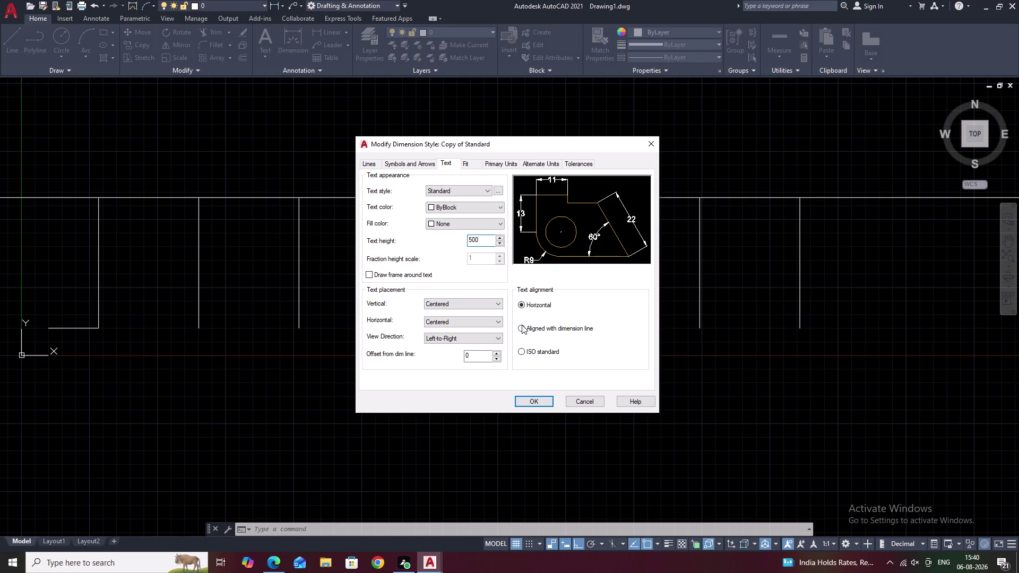
click(522, 325)
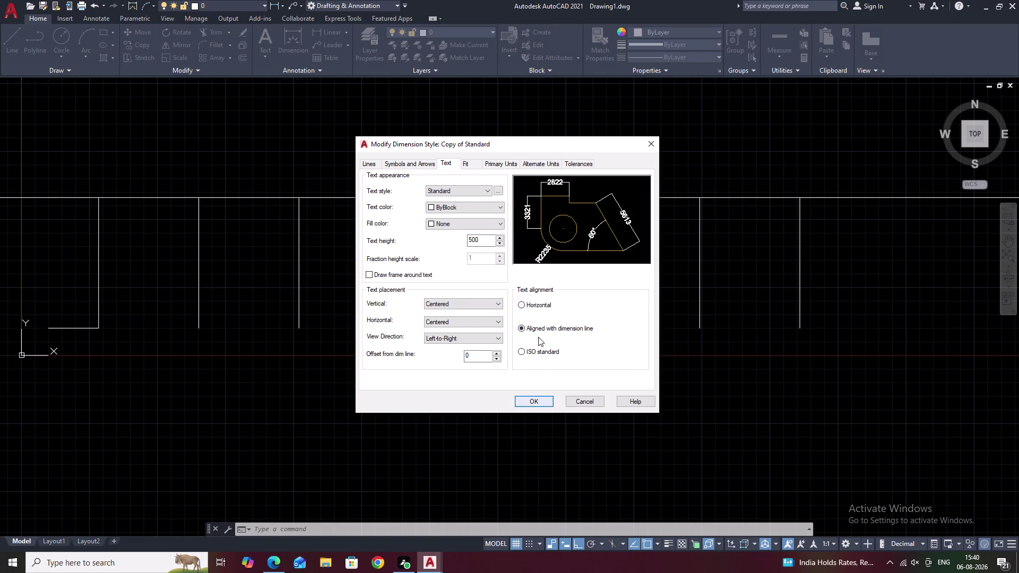
click(521, 304)
click(544, 398)
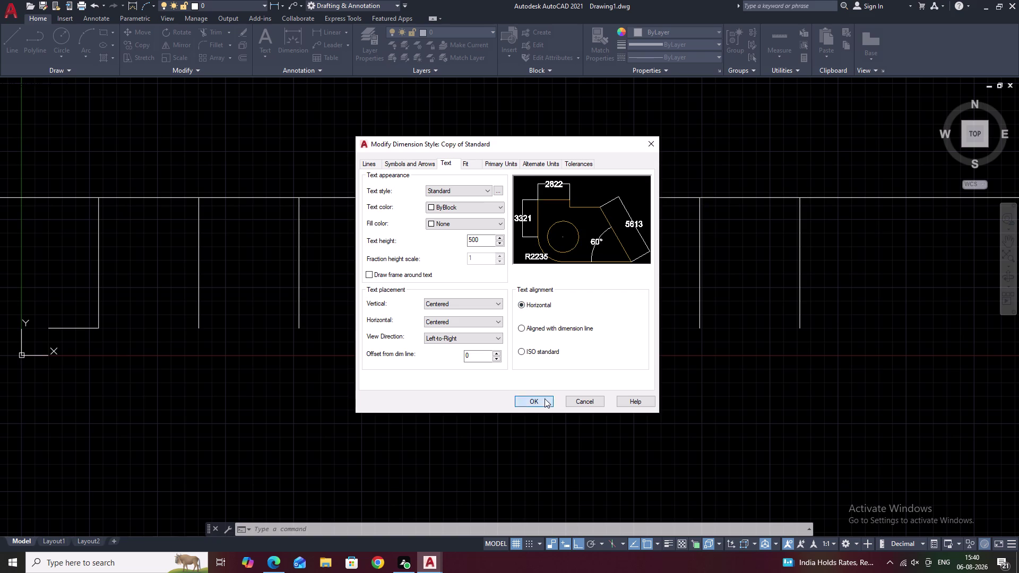
click(579, 358)
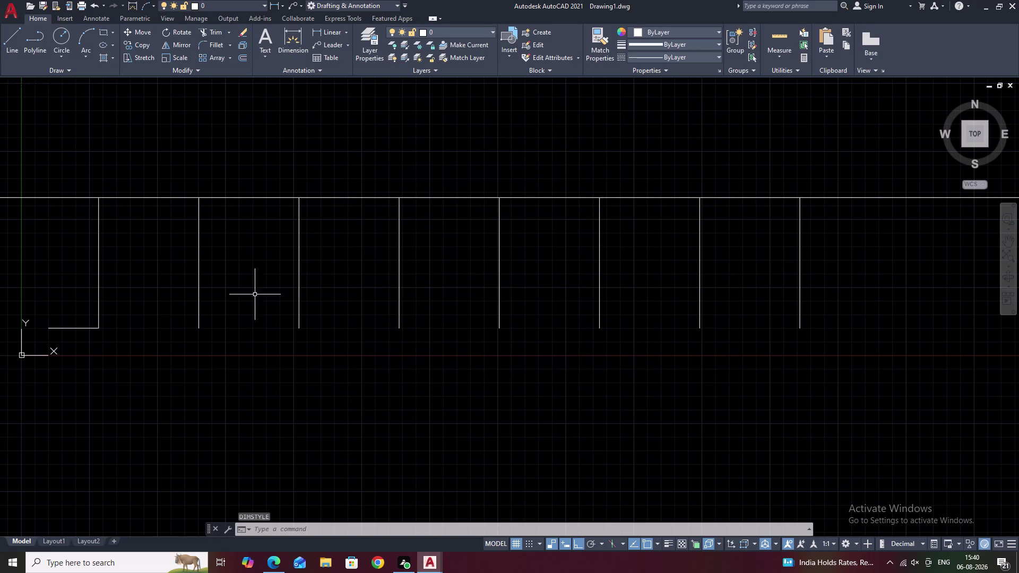
click(320, 27)
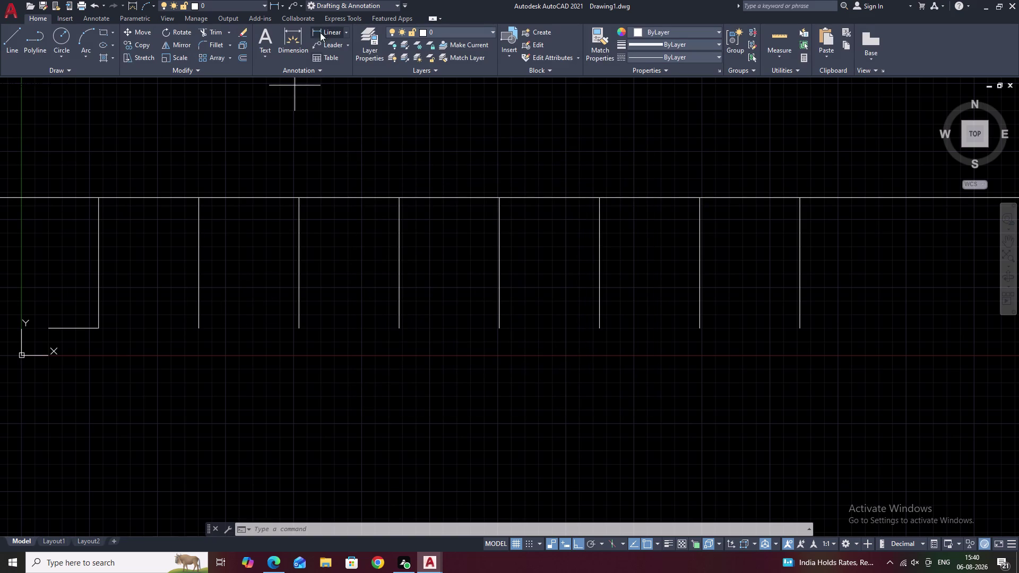
click(97, 328)
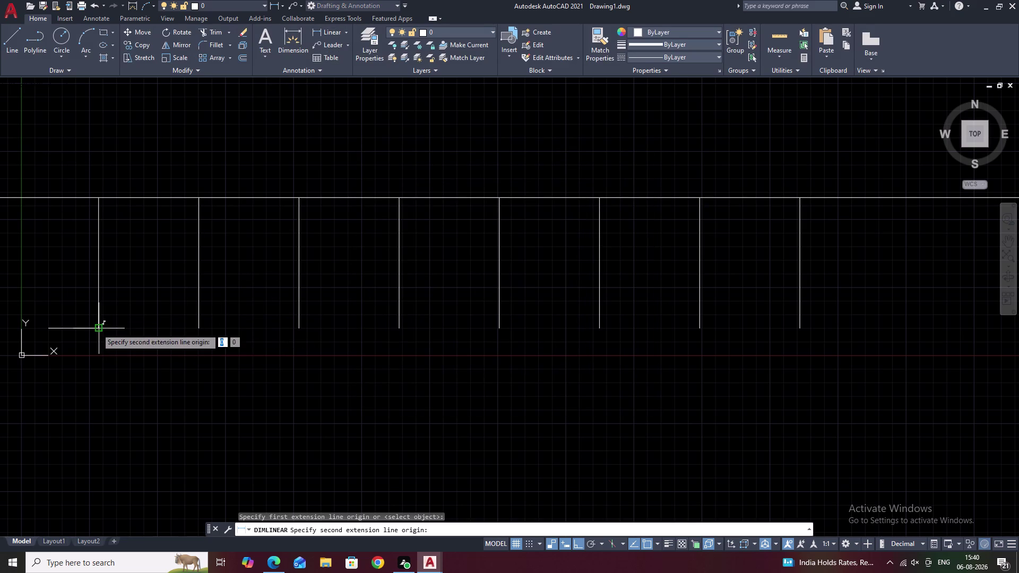
Cancel the dimension and lower the Copy of Standard text height to 100.
click(202, 330)
key(Escape)
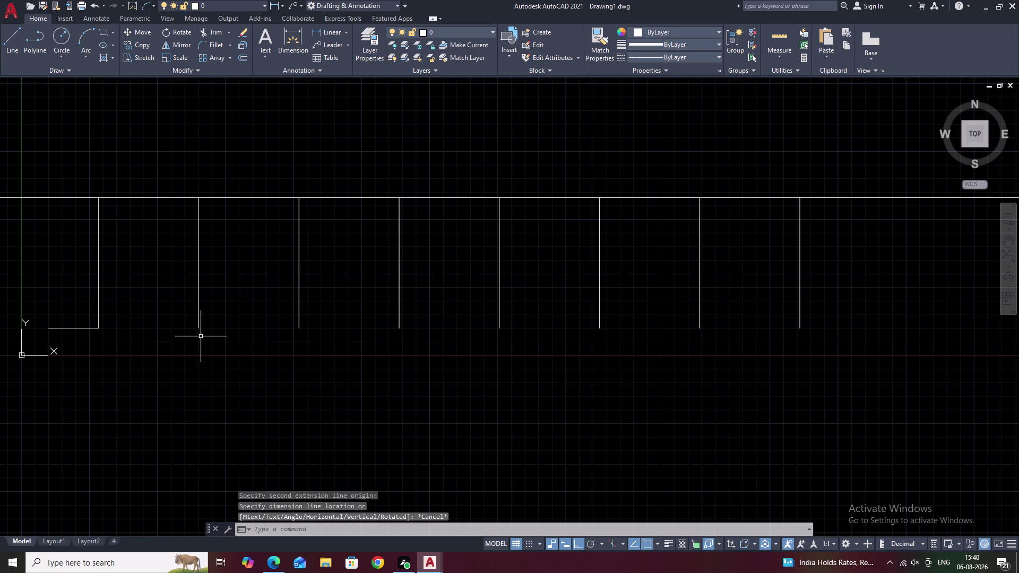
text(D)
key(space)
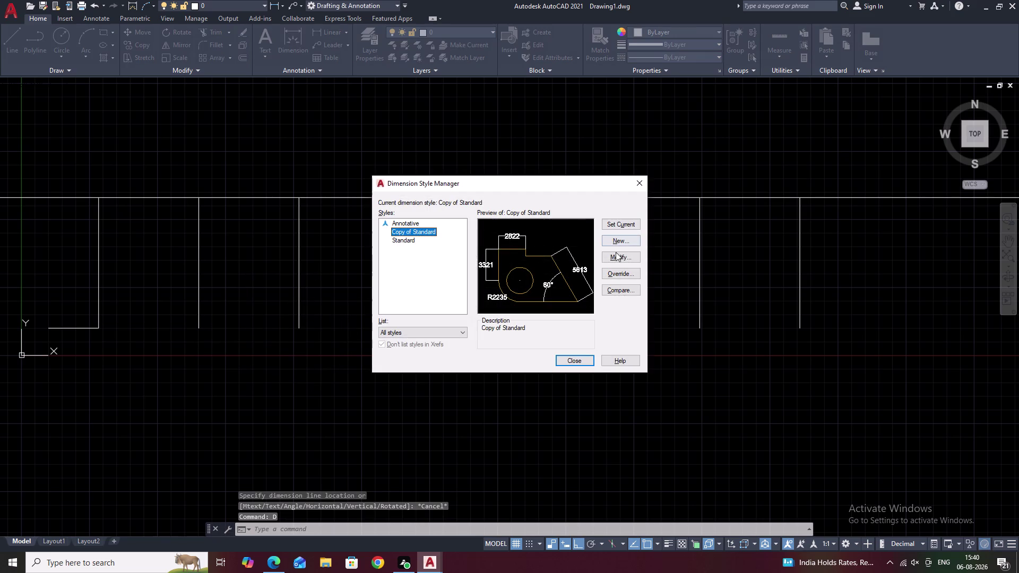
click(615, 255)
drag(486, 241, 421, 237)
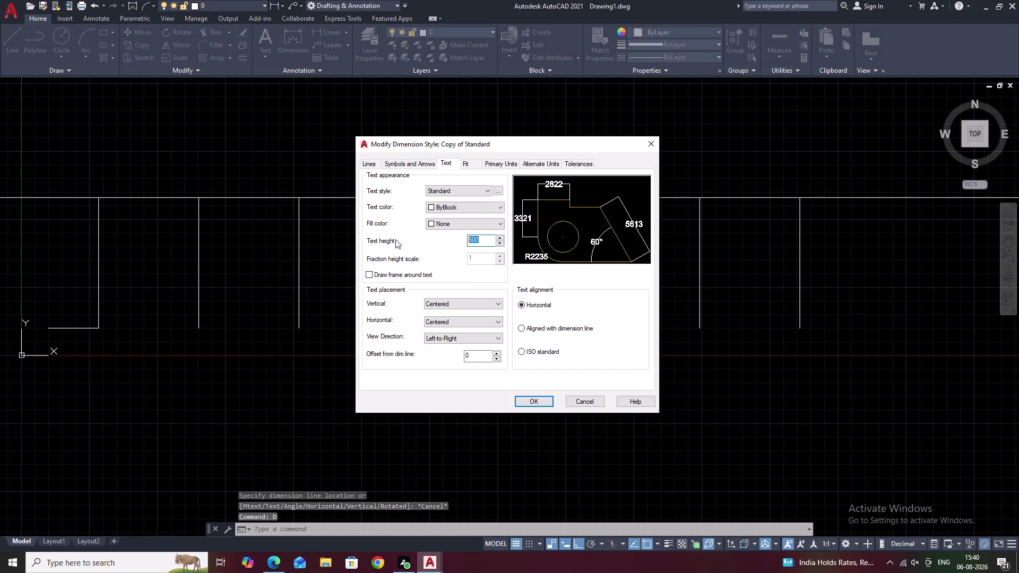
key(BackSpace)
text(100)
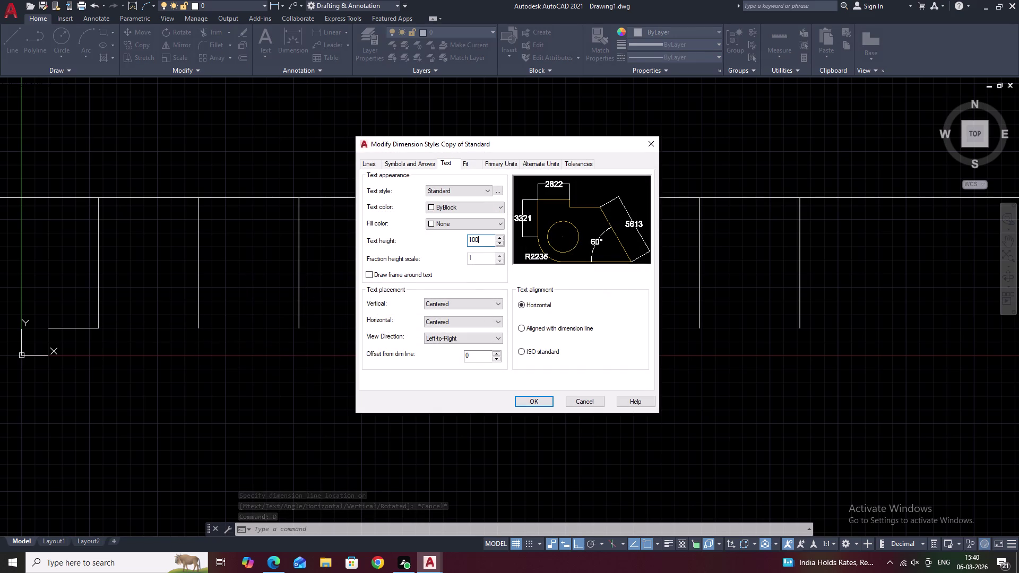
click(532, 401)
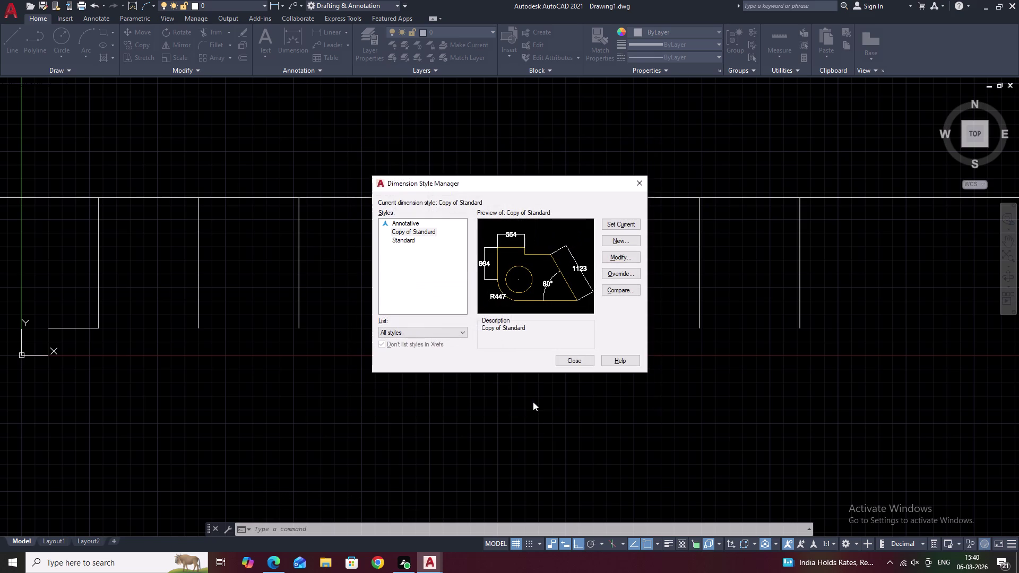
click(580, 358)
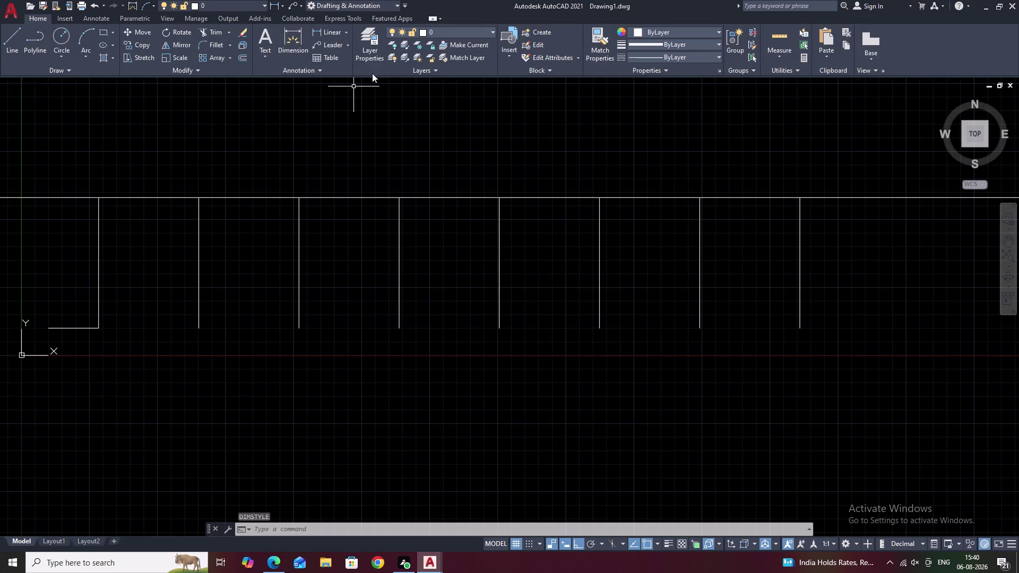
Try a linear dimension from the first corner, then cancel it because the text is too large.
click(323, 31)
click(102, 329)
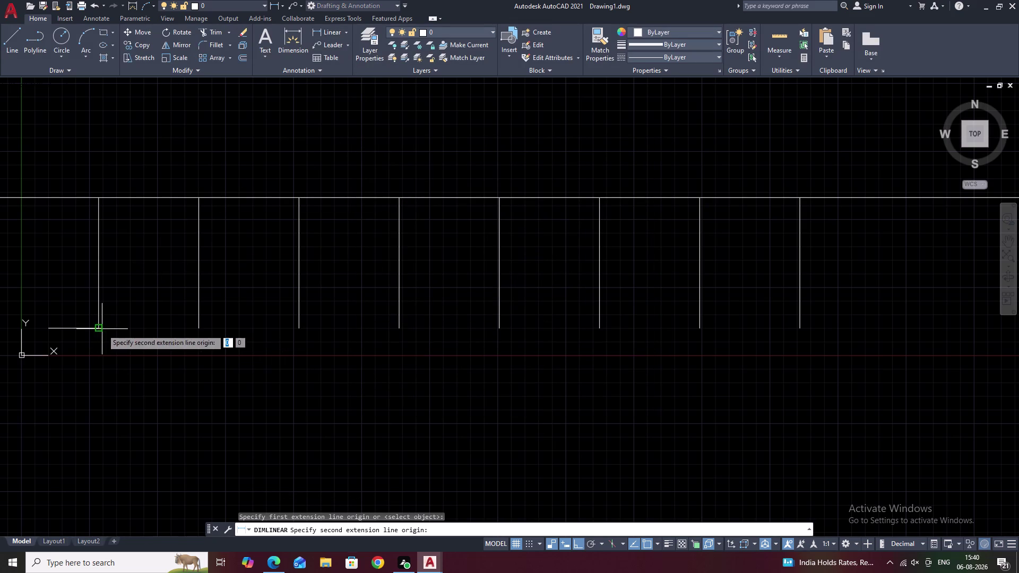
click(200, 329)
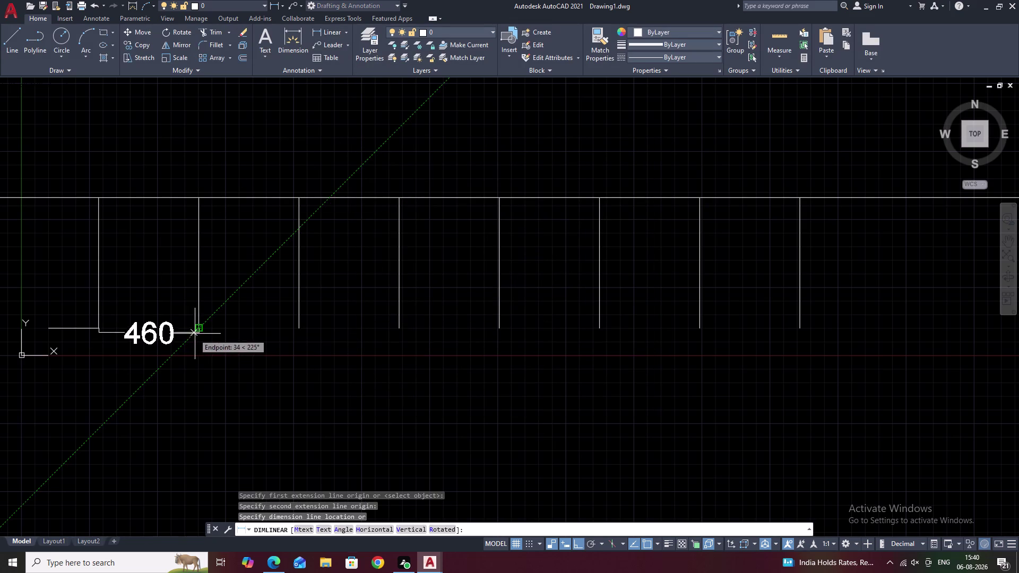
key(Escape)
Set the Copy of Standard style to text height 50 and arrow size 40.
text(D)
key(space)
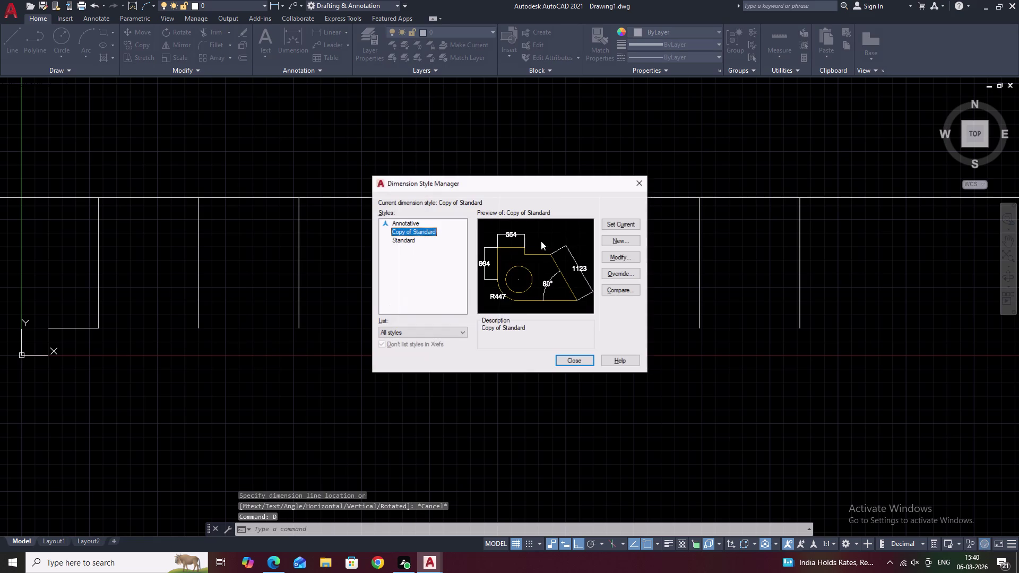
click(613, 255)
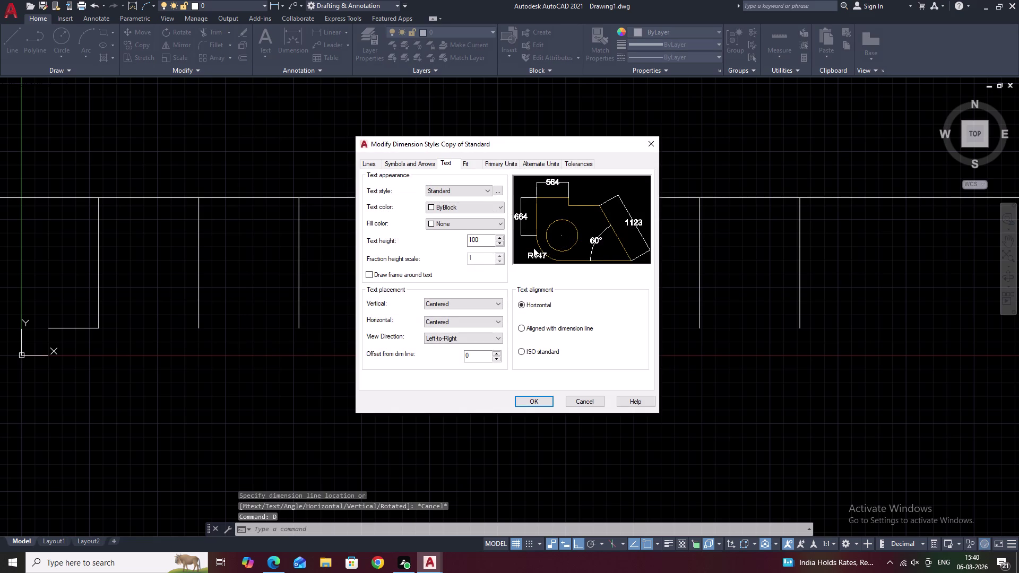
drag(485, 236, 413, 232)
key(BackSpace)
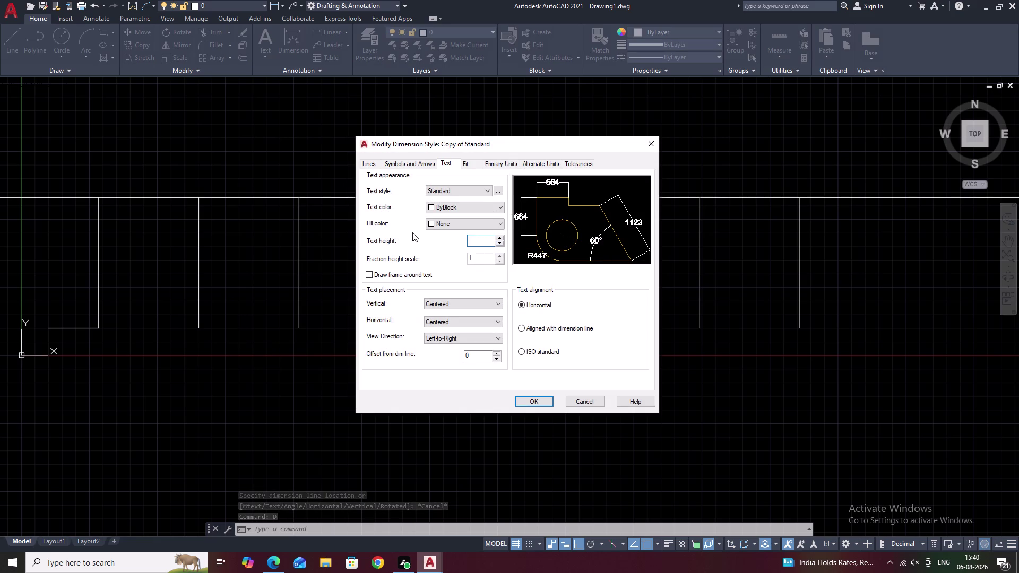
key(5)
key(0)
click(411, 165)
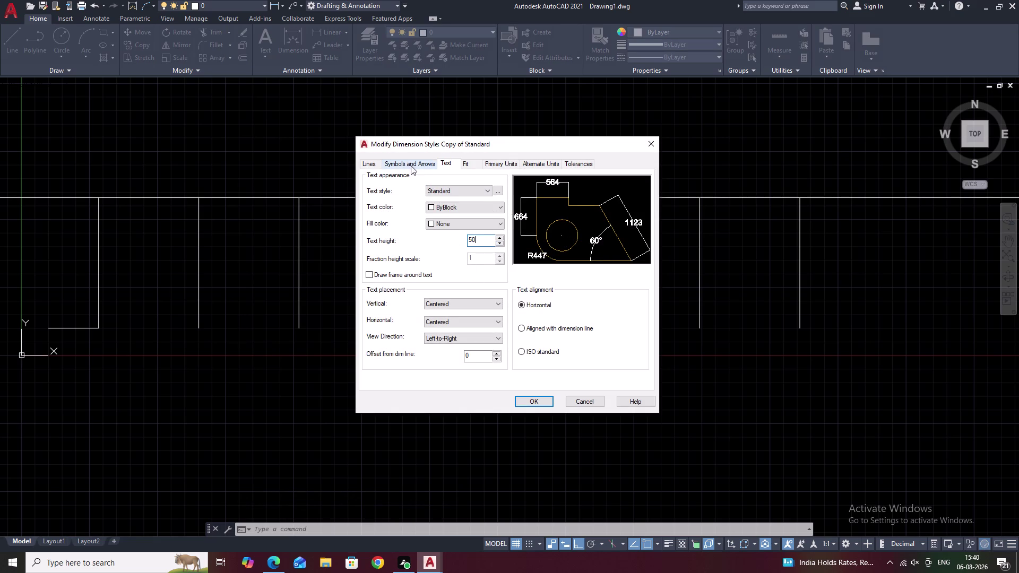
drag(388, 265, 354, 265)
drag(385, 271, 353, 270)
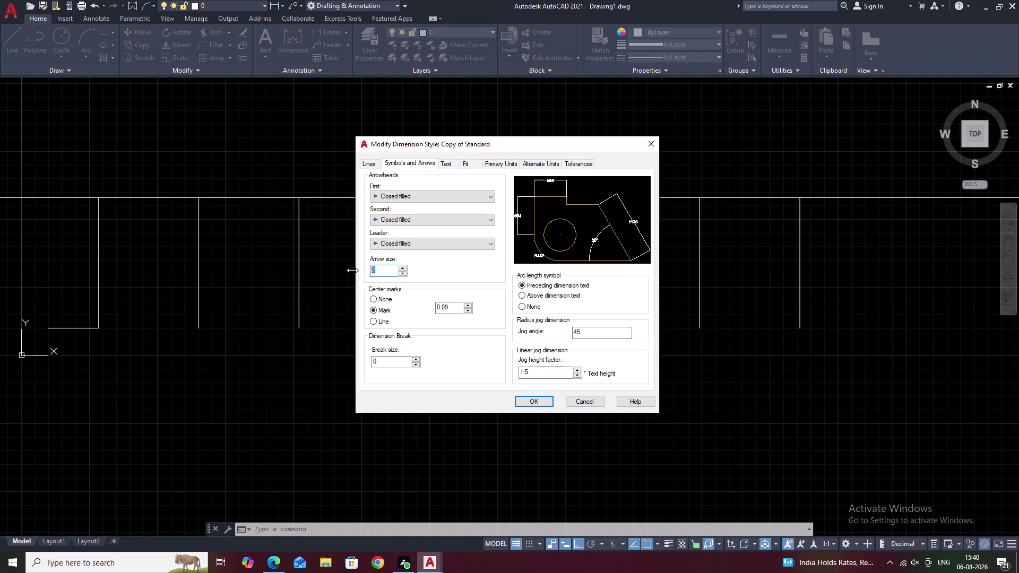
key(BackSpace)
text(40)
click(534, 399)
click(573, 361)
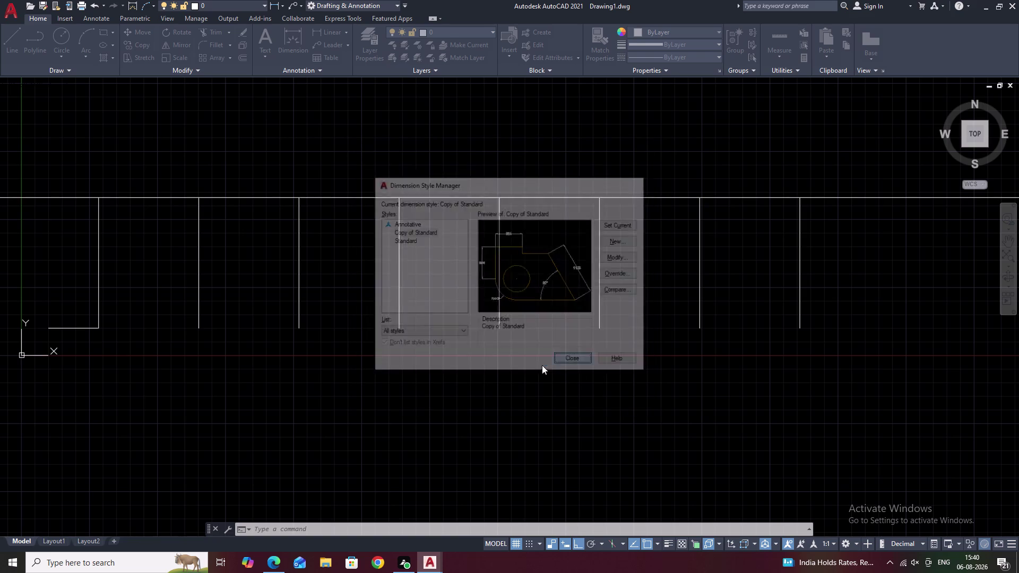
Start a new linear dimension with DLI.
text(DL)
key(i)
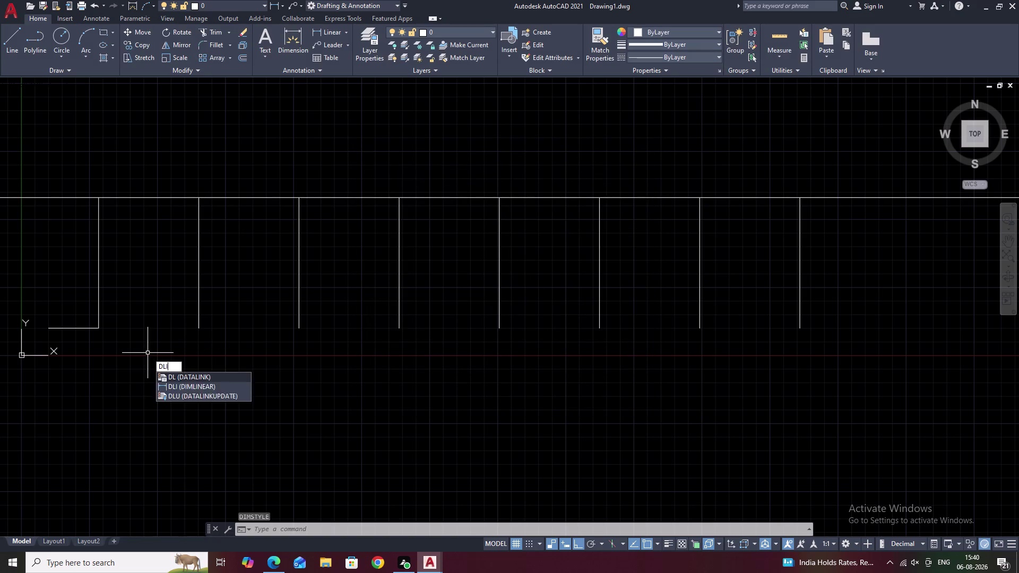
key(space)
click(100, 327)
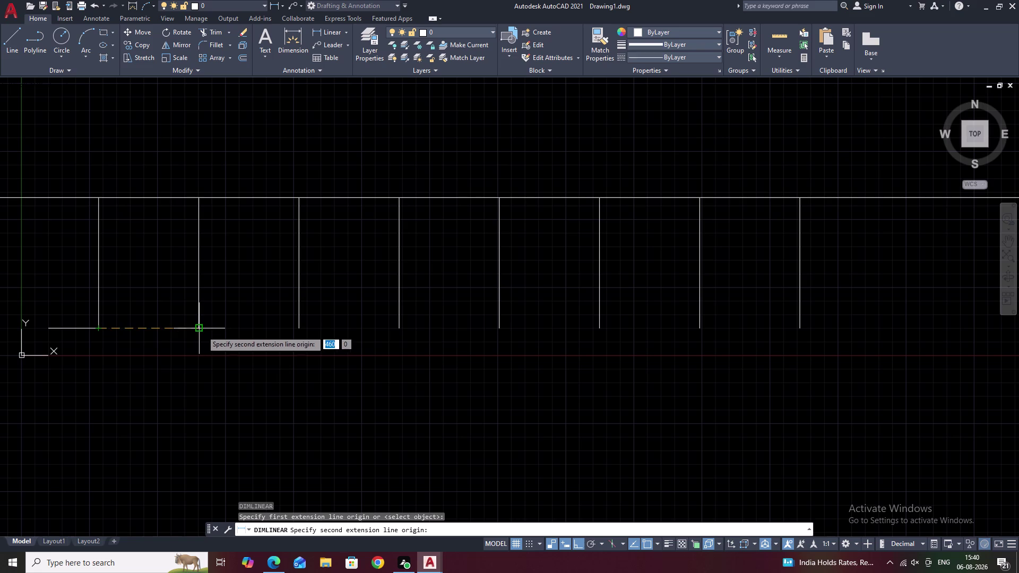
click(199, 329)
click(187, 331)
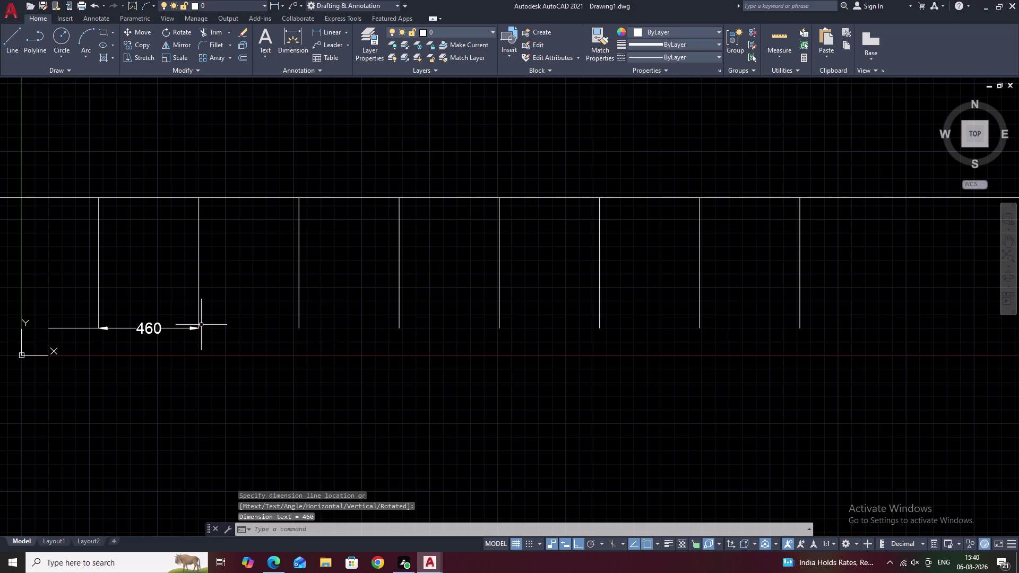
key(space)
click(193, 327)
click(297, 330)
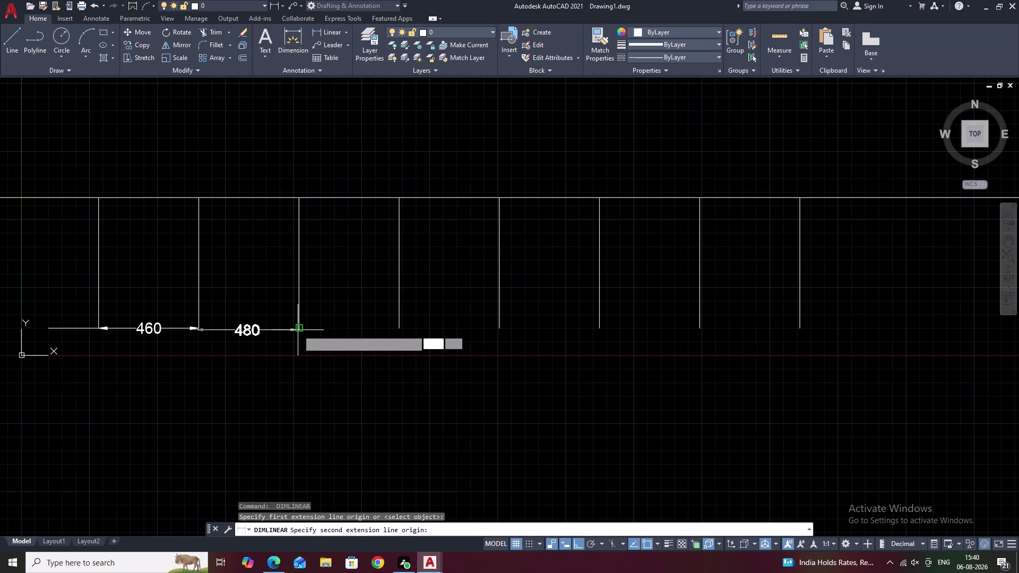
key(Escape)
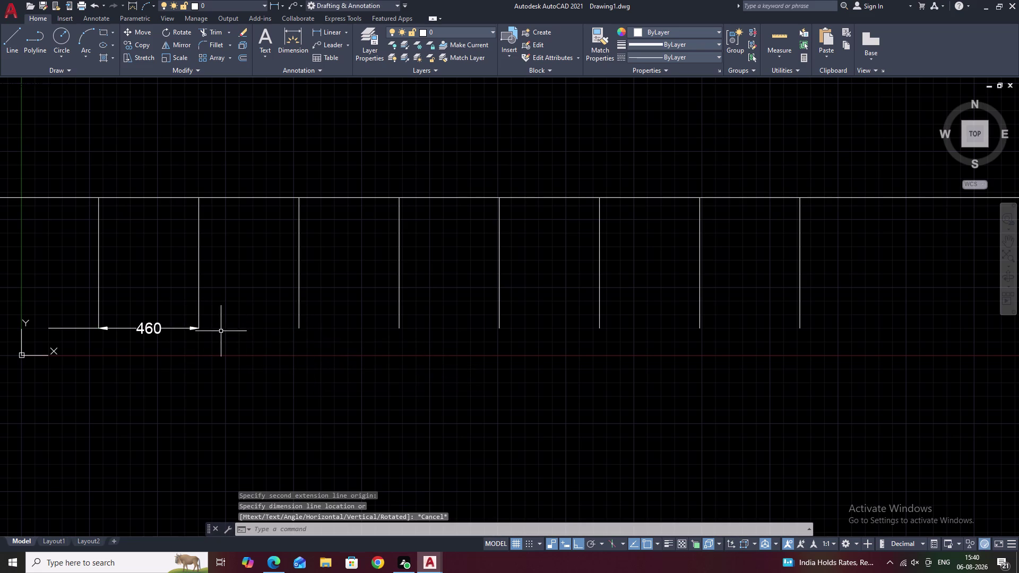
scroll(up, 3)
scroll(down, 3)
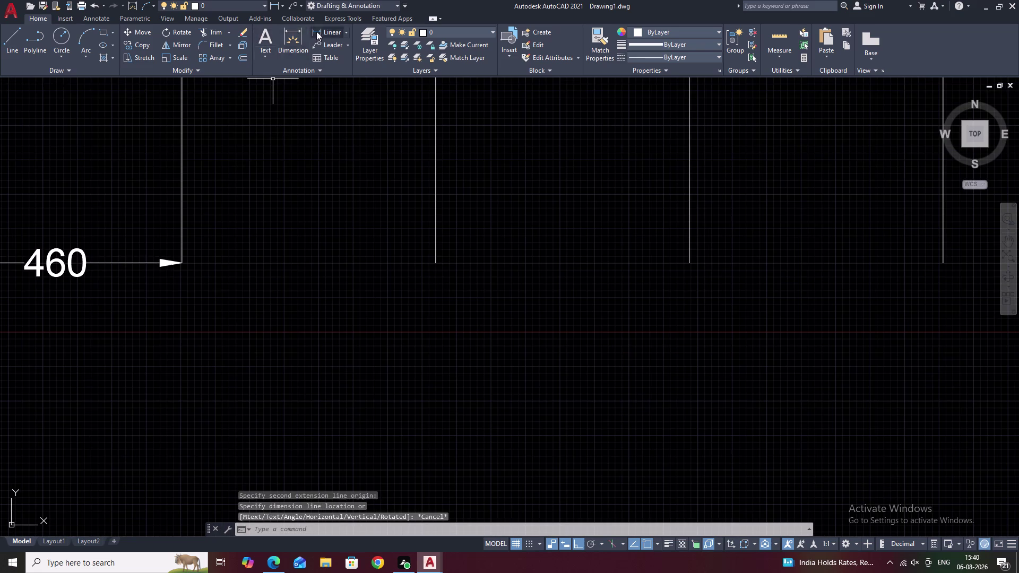
click(317, 32)
scroll(up, 3)
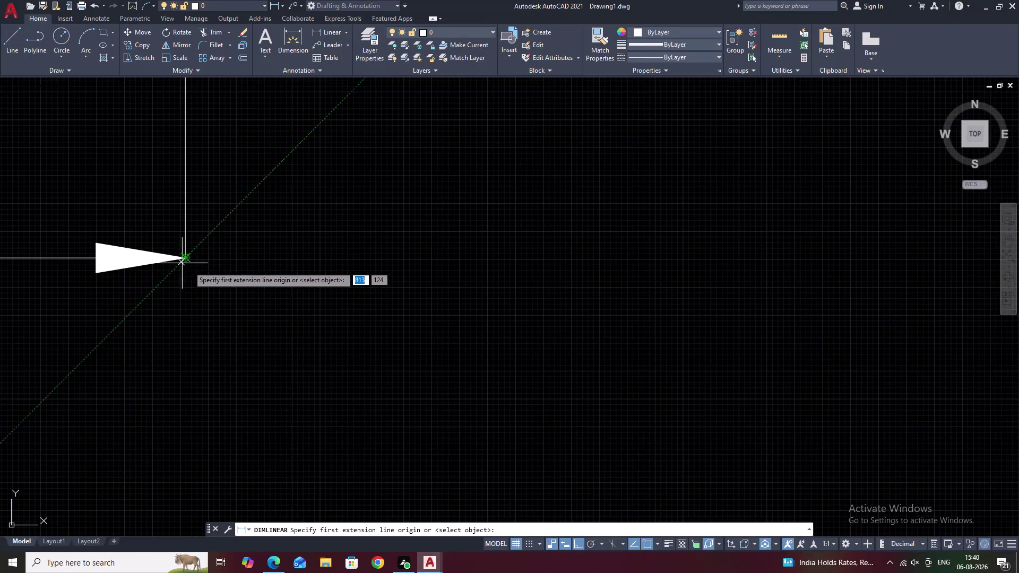
scroll(up, 3)
click(136, 254)
scroll(down, 3)
middle_drag(685, 273, 118, 294)
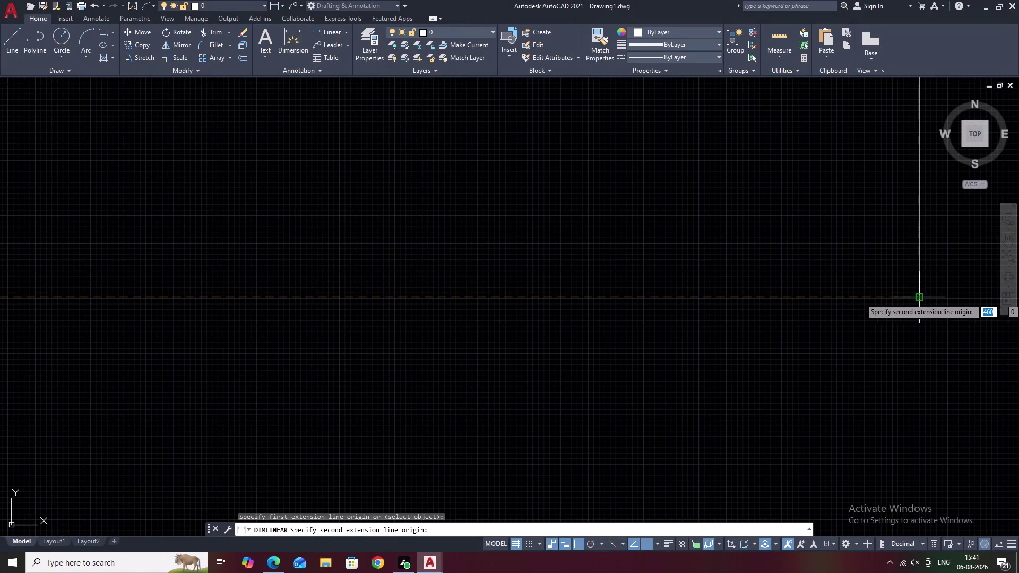
click(917, 299)
click(879, 298)
scroll(down, 3)
middle_drag(750, 274, 448, 320)
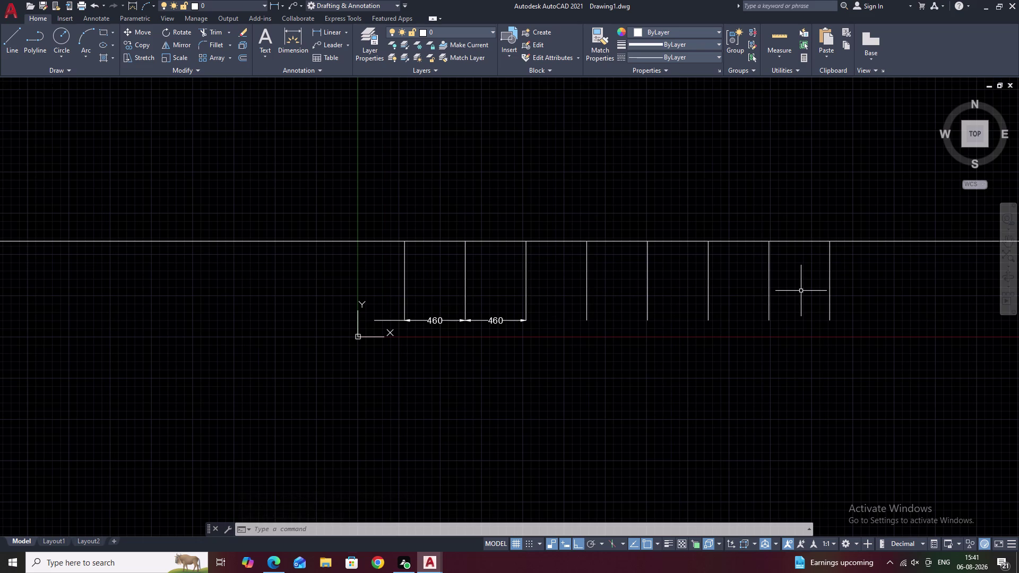
key(Escape)
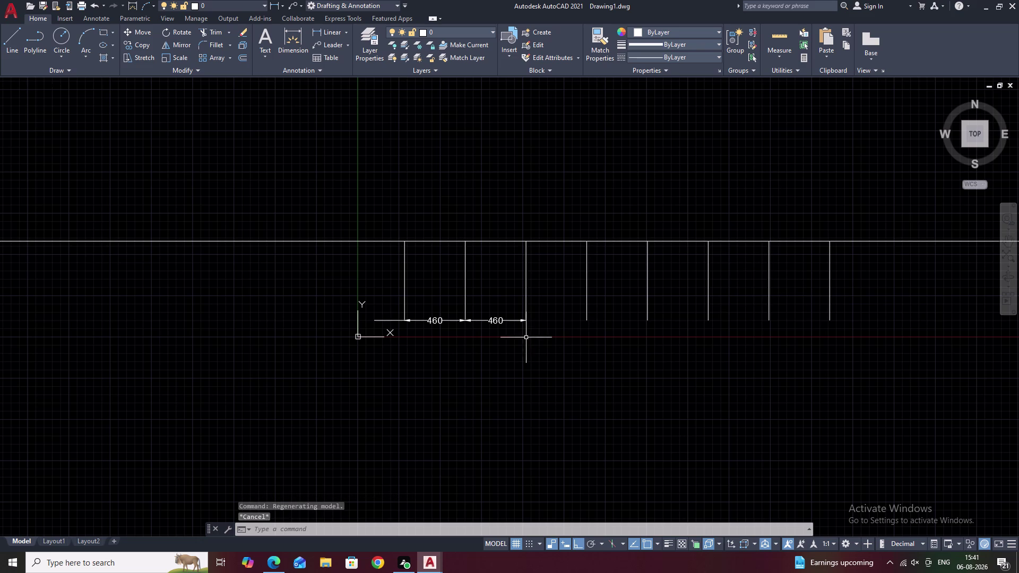
click(492, 320)
click(437, 320)
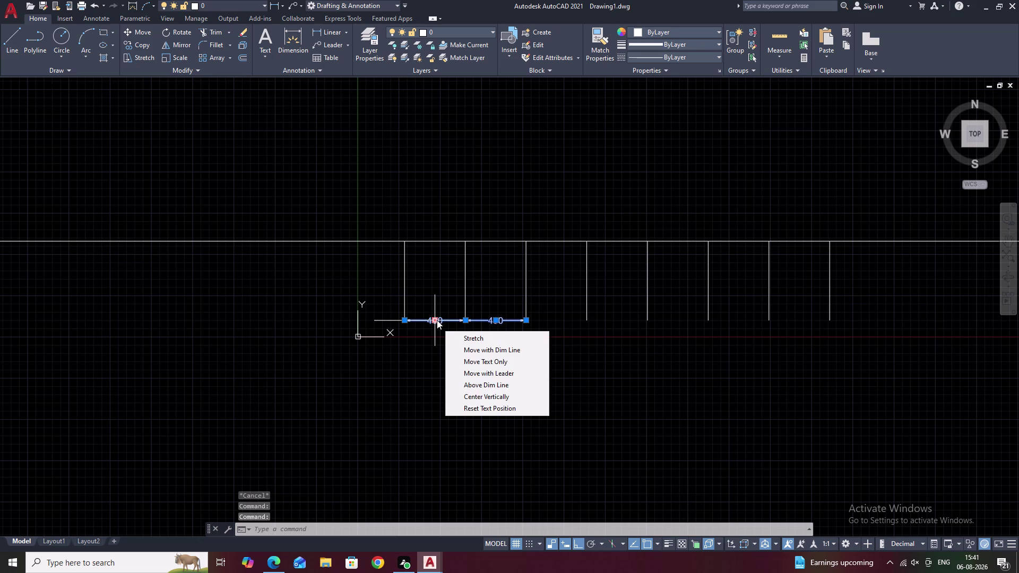
text(E)
key(space)
text(E)
key(space)
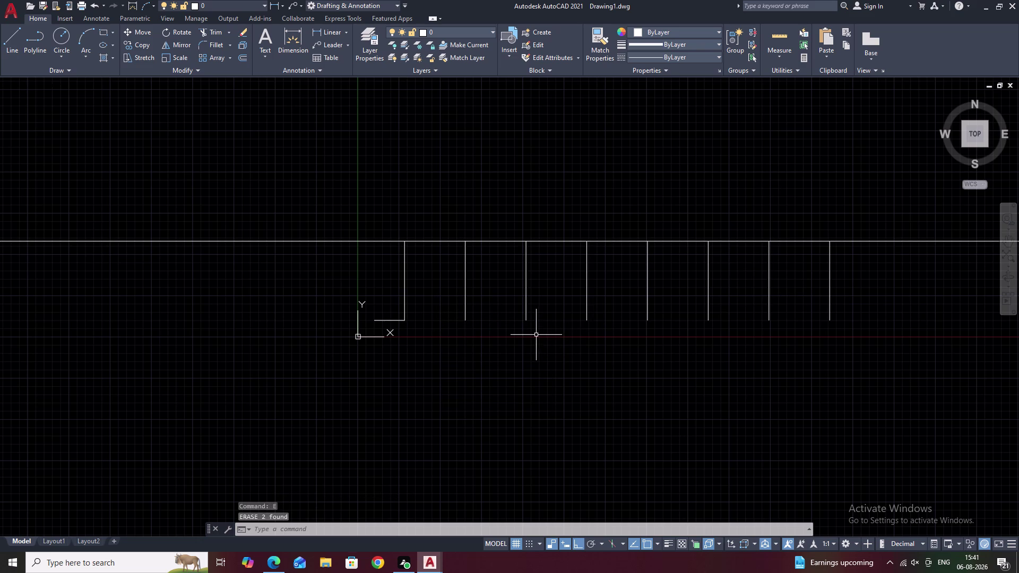
middle_drag(730, 308, 405, 324)
Offset the rightmost vertical member four times to the right at 450 spacing.
key(Escape)
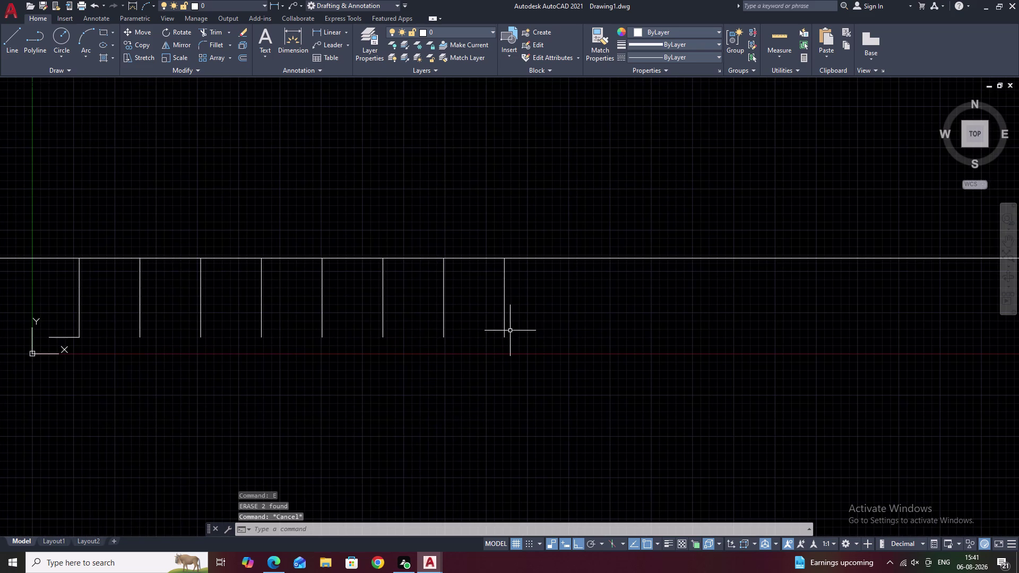
text(O)
key(space)
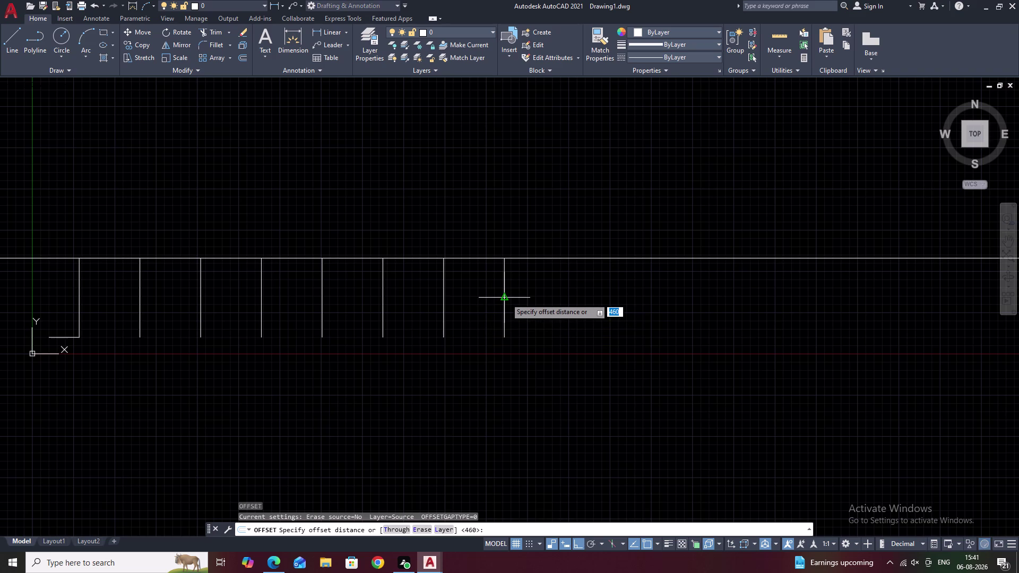
text(450)
key(space)
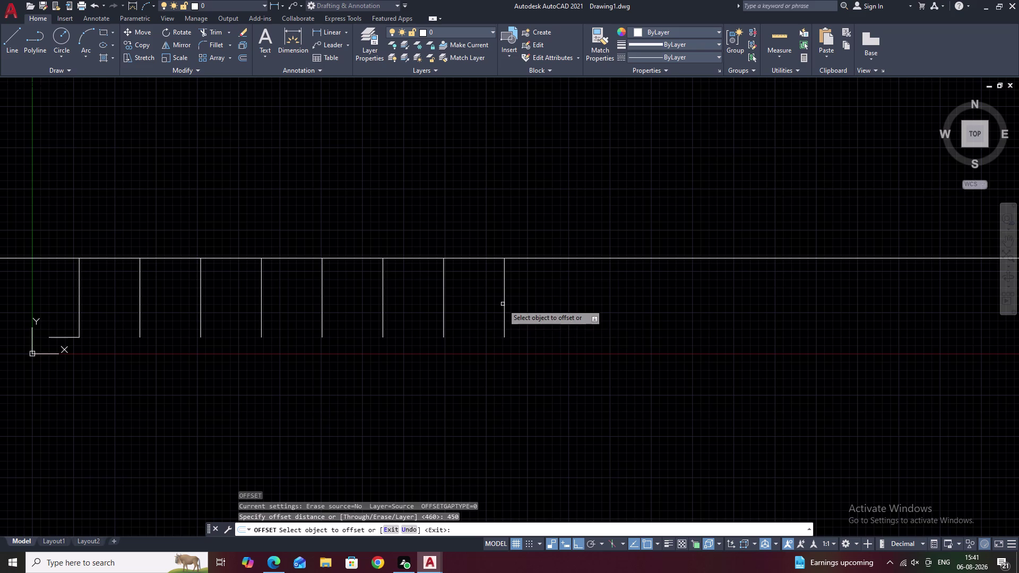
click(504, 304)
click(634, 307)
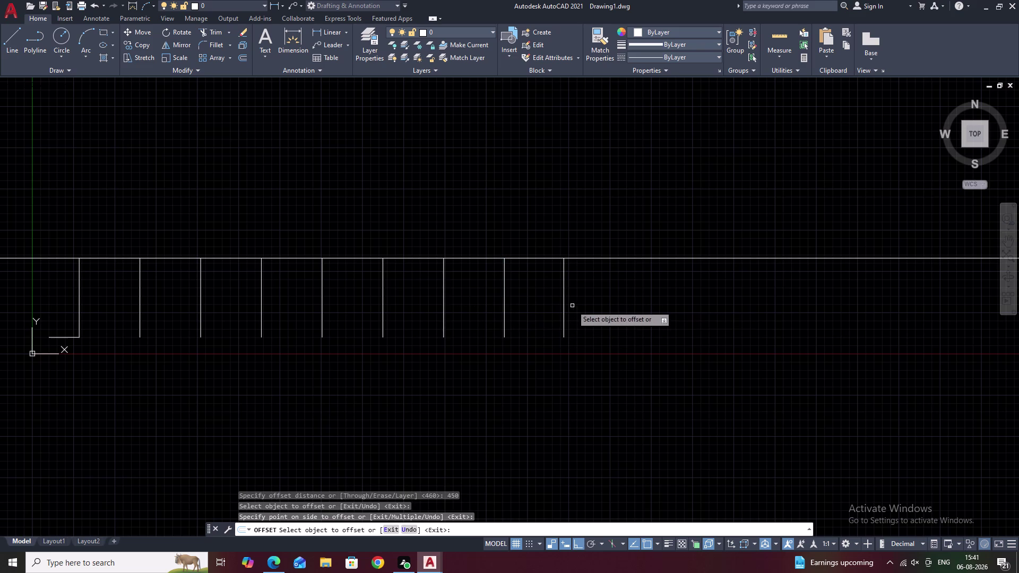
click(565, 307)
click(645, 309)
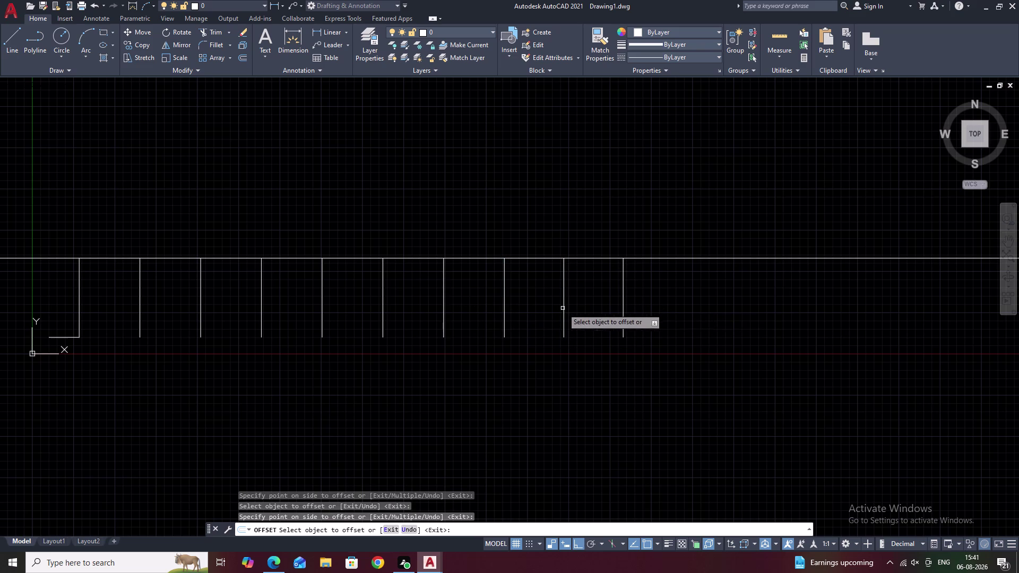
click(625, 304)
click(698, 305)
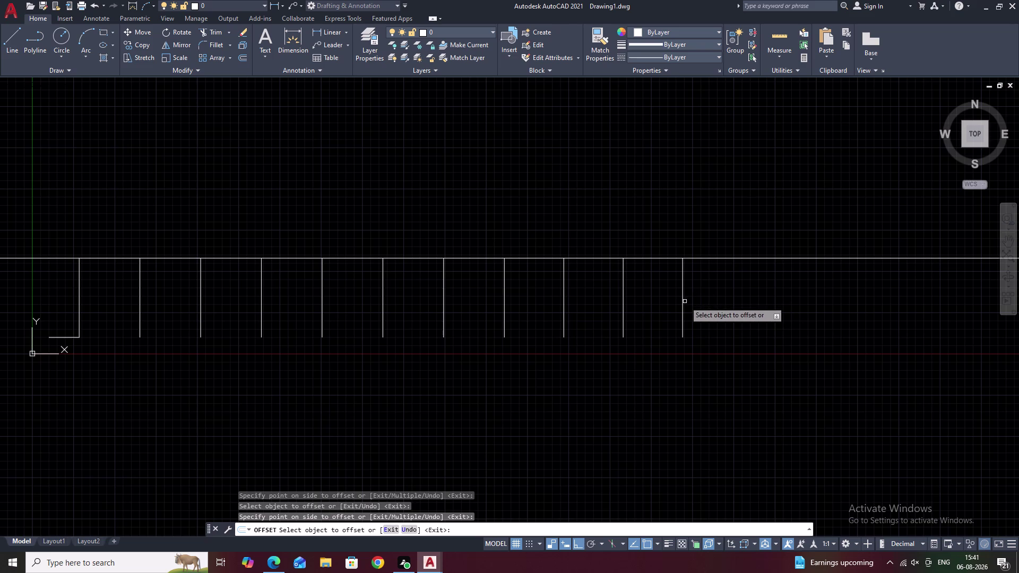
click(682, 306)
click(785, 305)
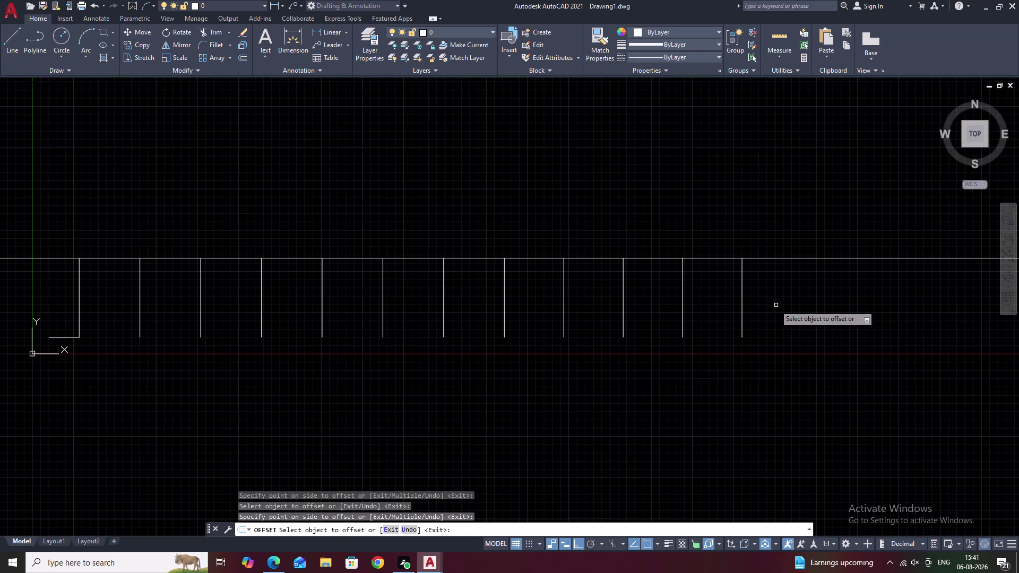
key(Escape)
Offset the rightmost vertical member 70 to the right.
text(O)
key(space)
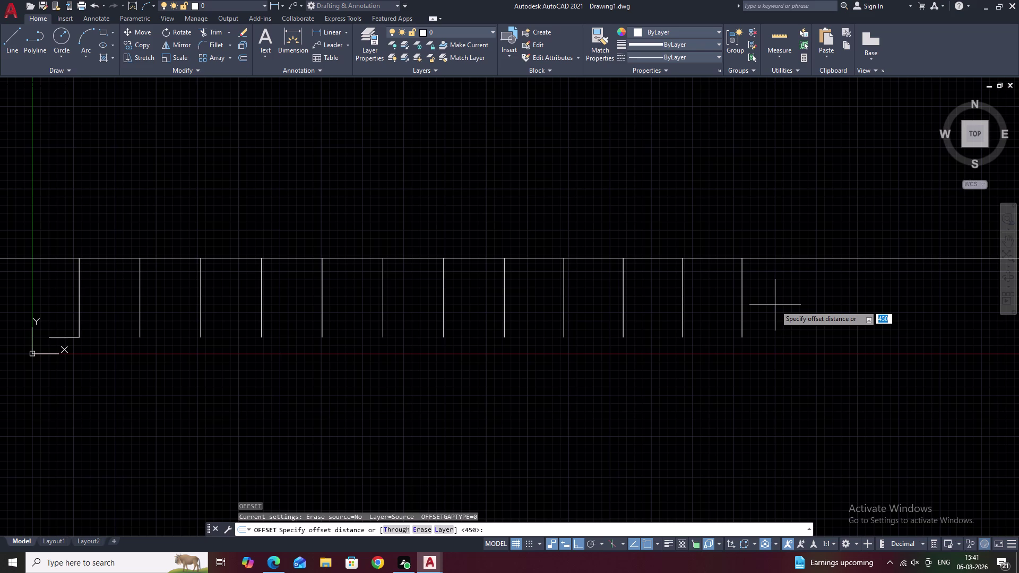
text(70)
key(space)
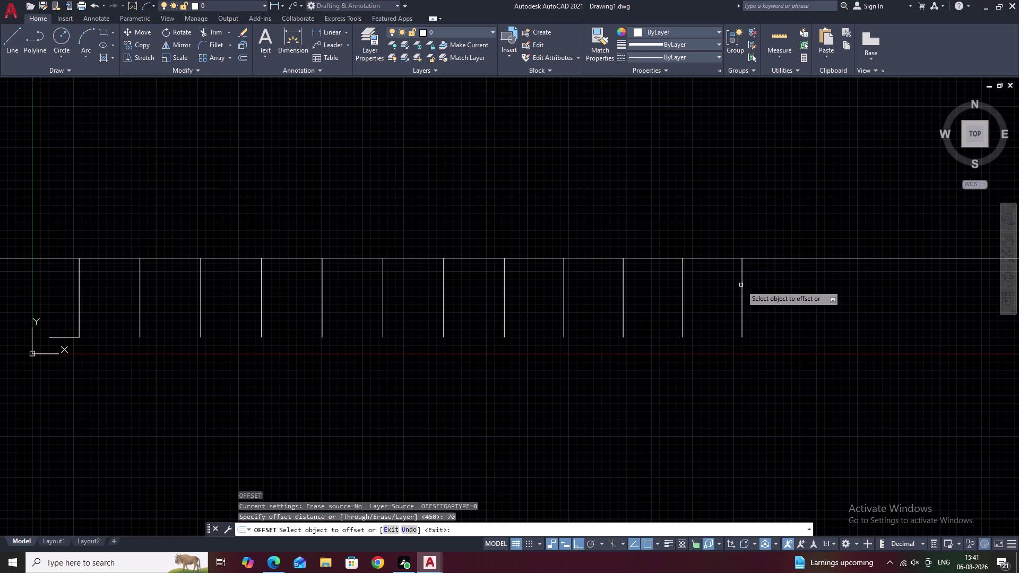
click(741, 285)
click(794, 284)
right_click(794, 284)
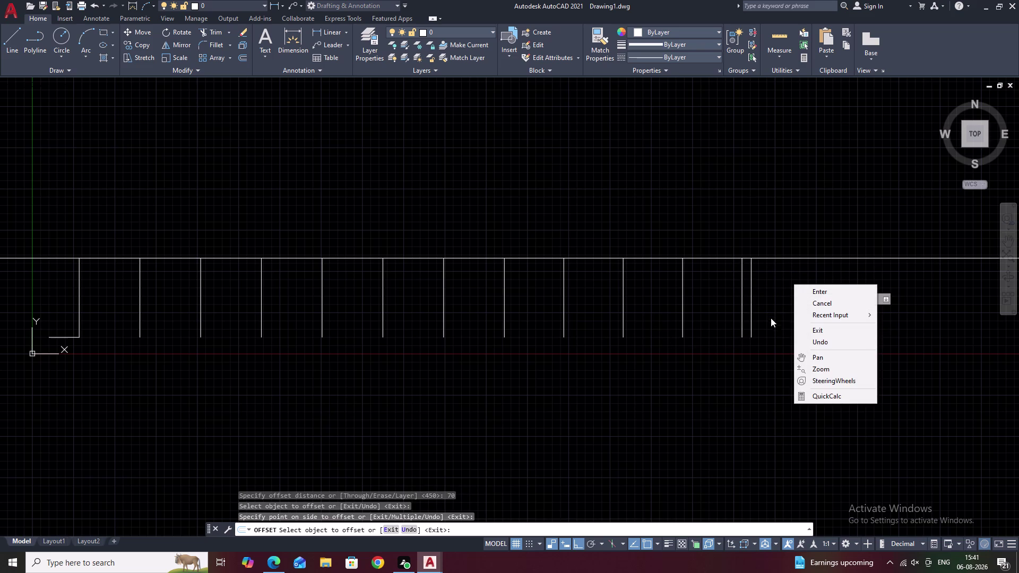
click(741, 357)
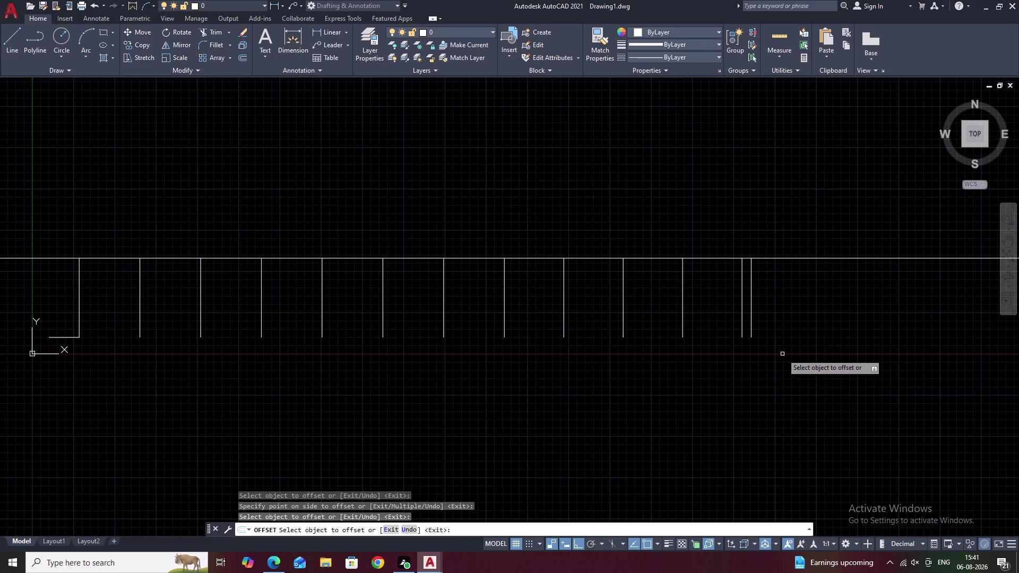
key(space)
Offset the newest vertical line a further 230 to the right.
text(O)
key(space)
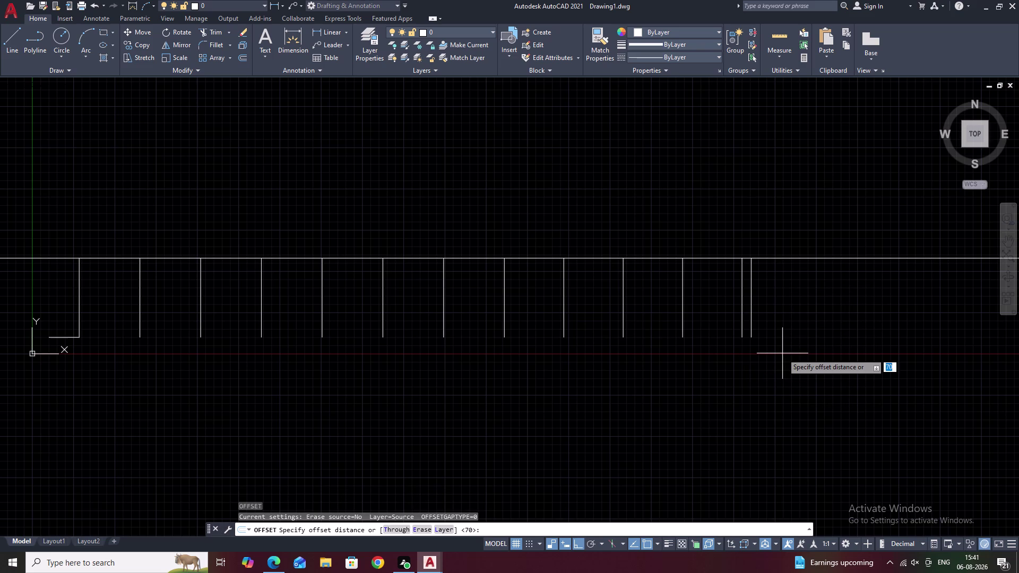
text(230)
key(space)
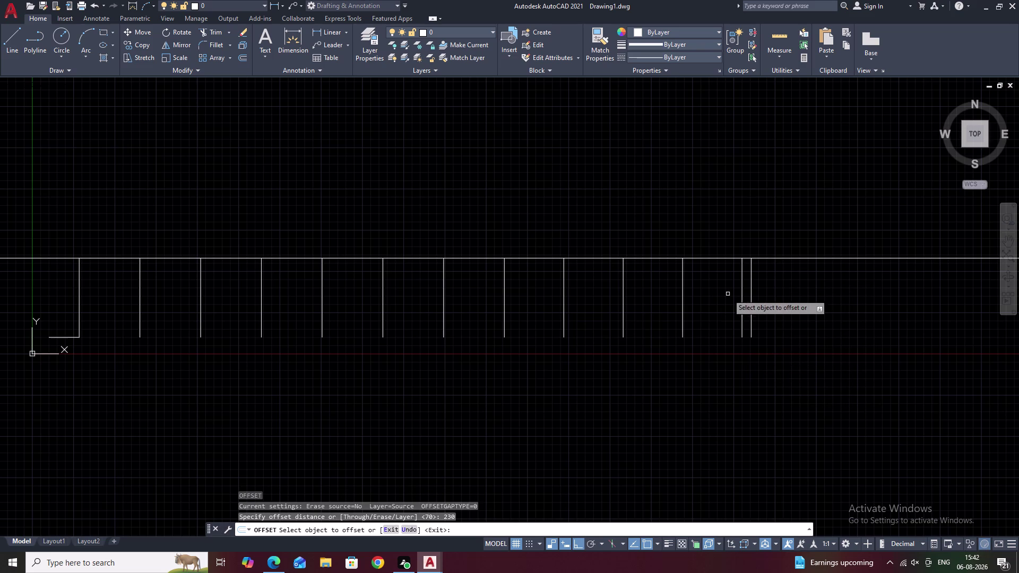
click(752, 303)
click(813, 306)
key(Escape)
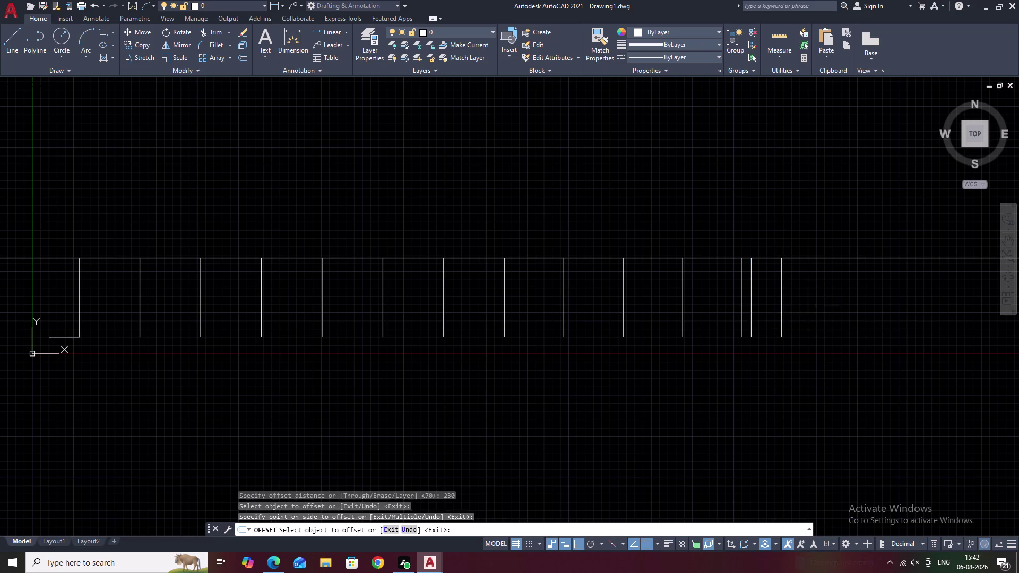
key(Escape)
Erase the long top horizontal line.
middle_drag(395, 236, 624, 249)
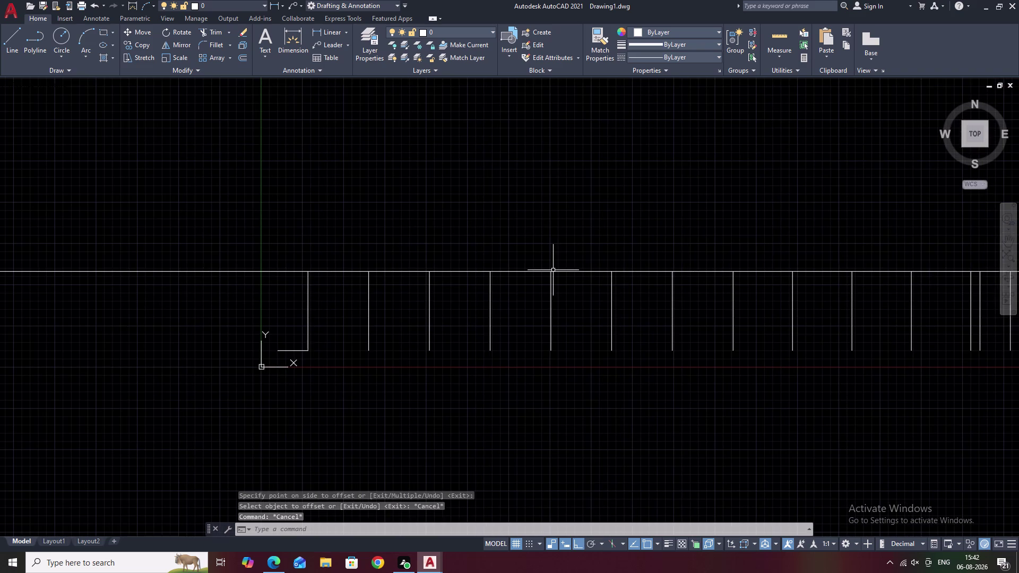
key(Escape)
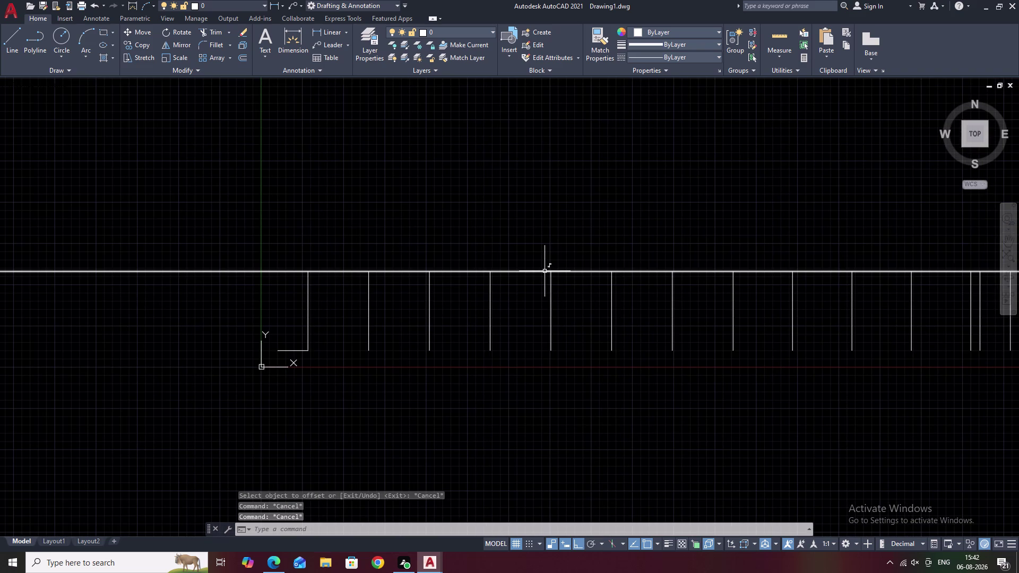
click(532, 272)
text(E)
key(space)
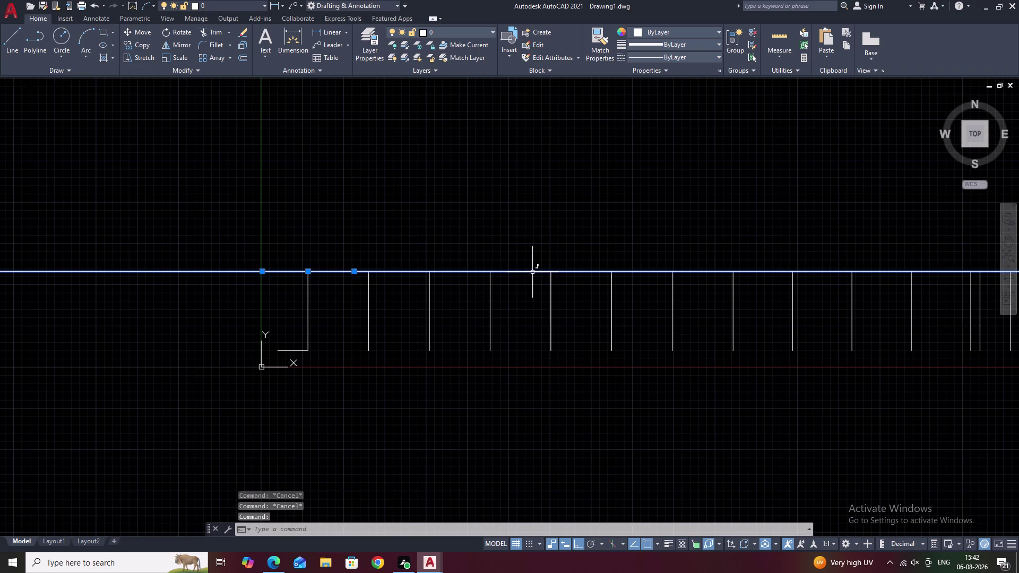
Draw a tall vertical upright up from the bottom-left corner.
text(L)
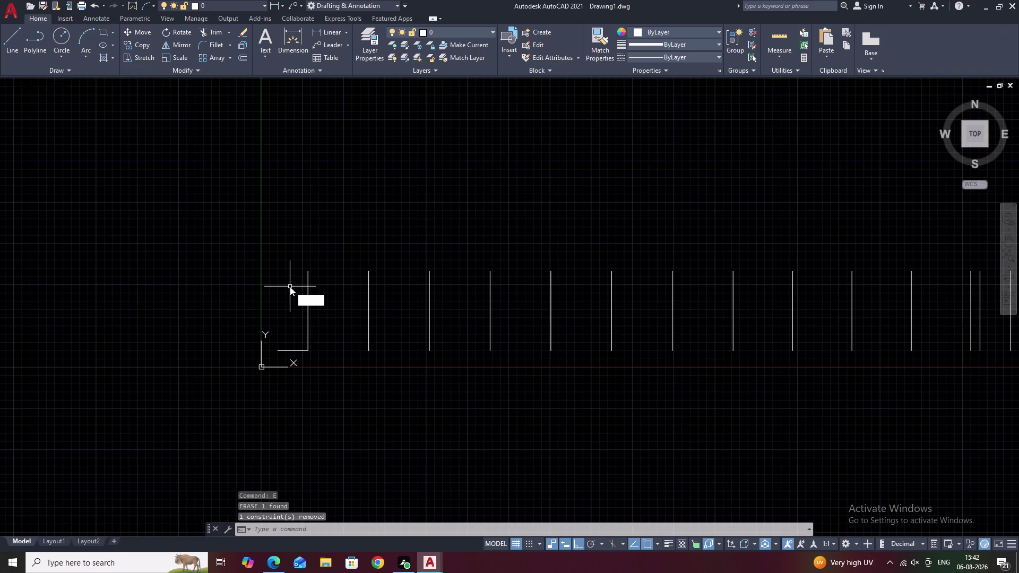
key(space)
click(280, 349)
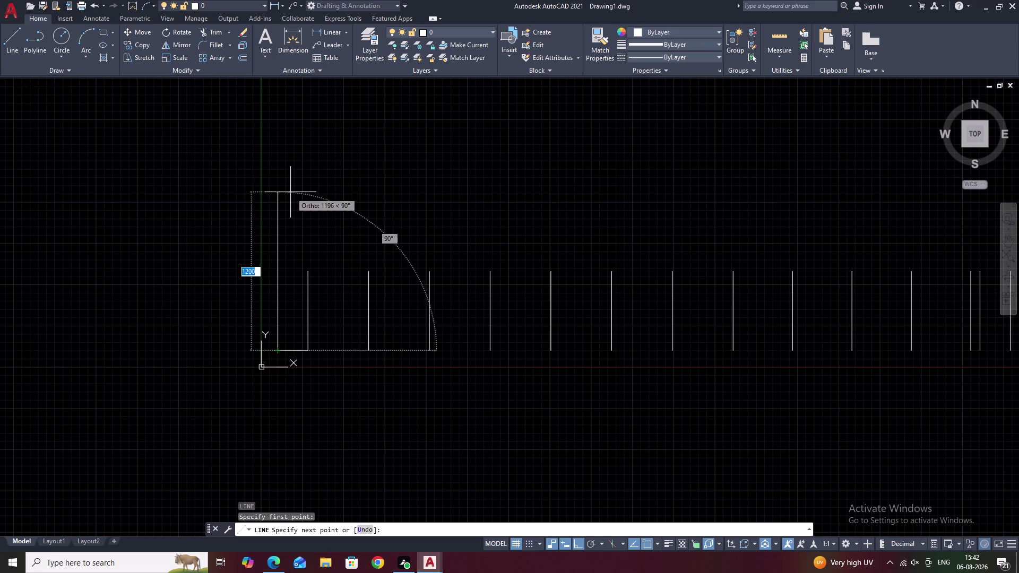
click(290, 191)
key(Escape)
Draw the top band line from the left upright to the last vertical member.
text(L)
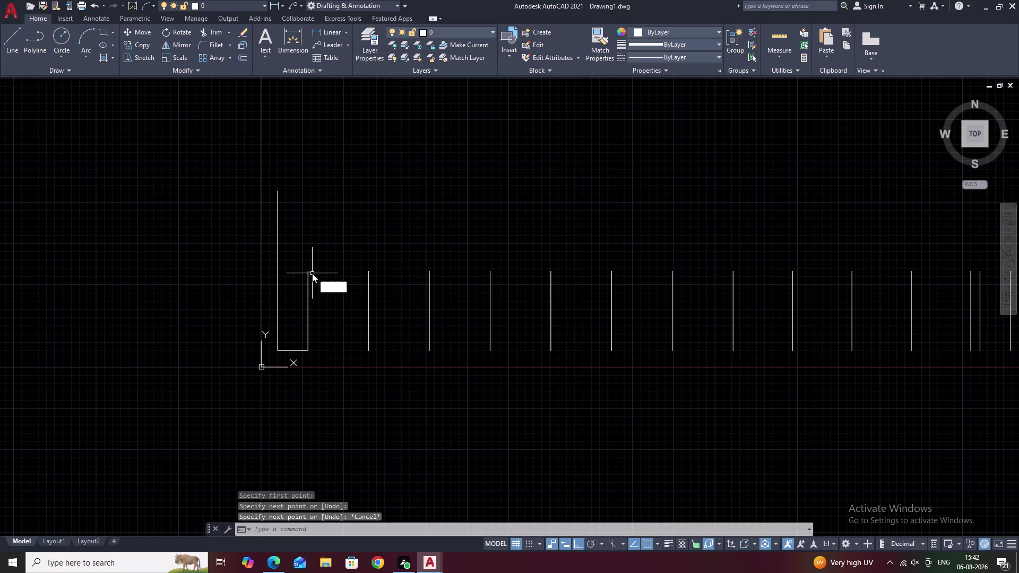
key(space)
click(275, 269)
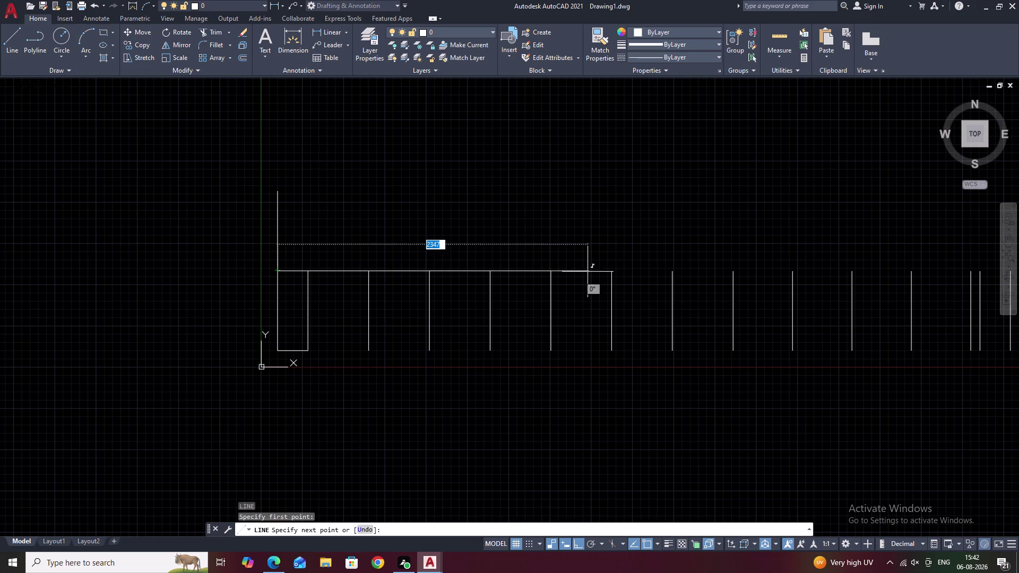
middle_drag(707, 270, 272, 259)
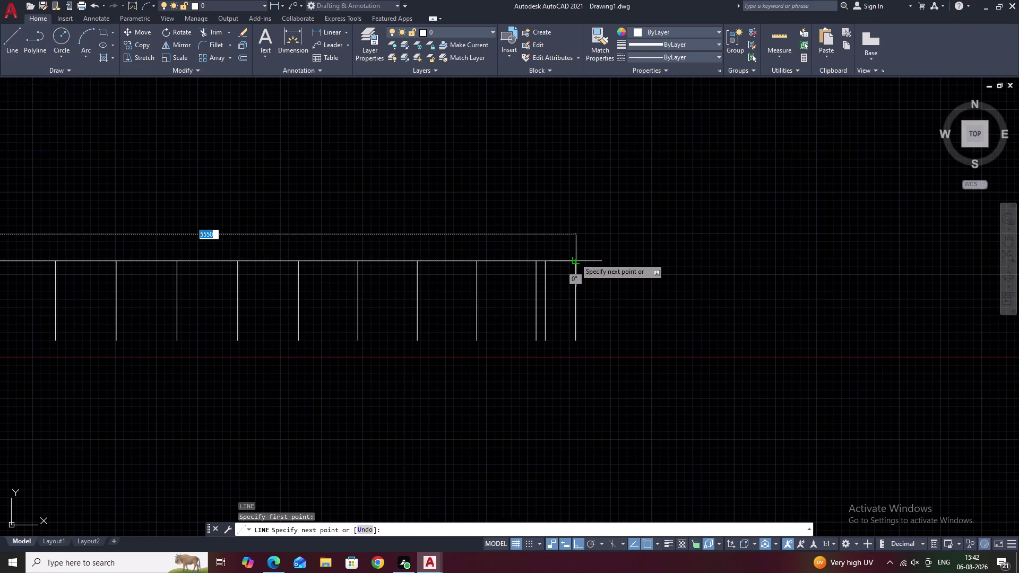
click(575, 258)
key(Escape)
scroll(down, 3)
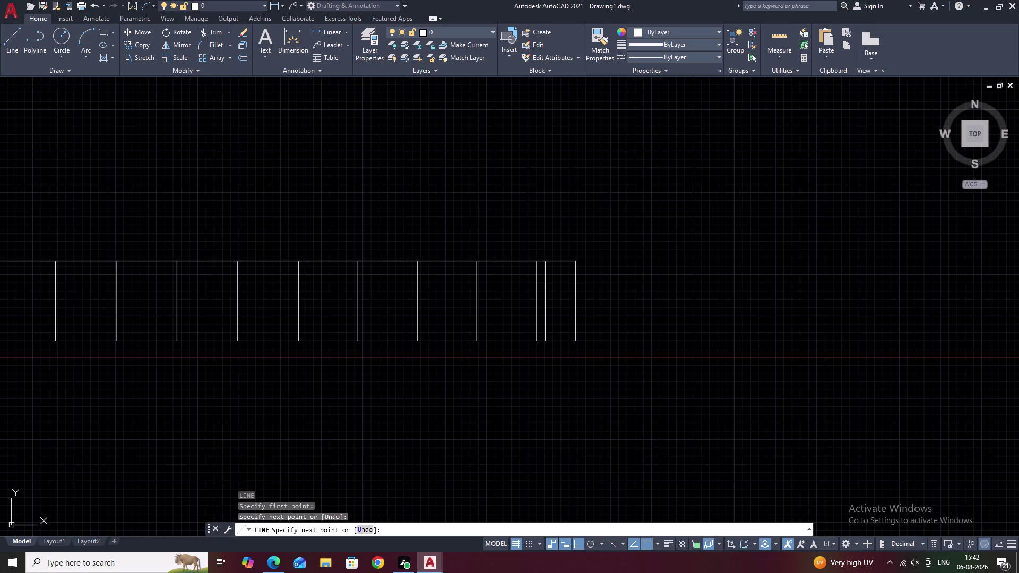
middle_drag(342, 237, 535, 234)
Start an offset with distance 230.
text(O)
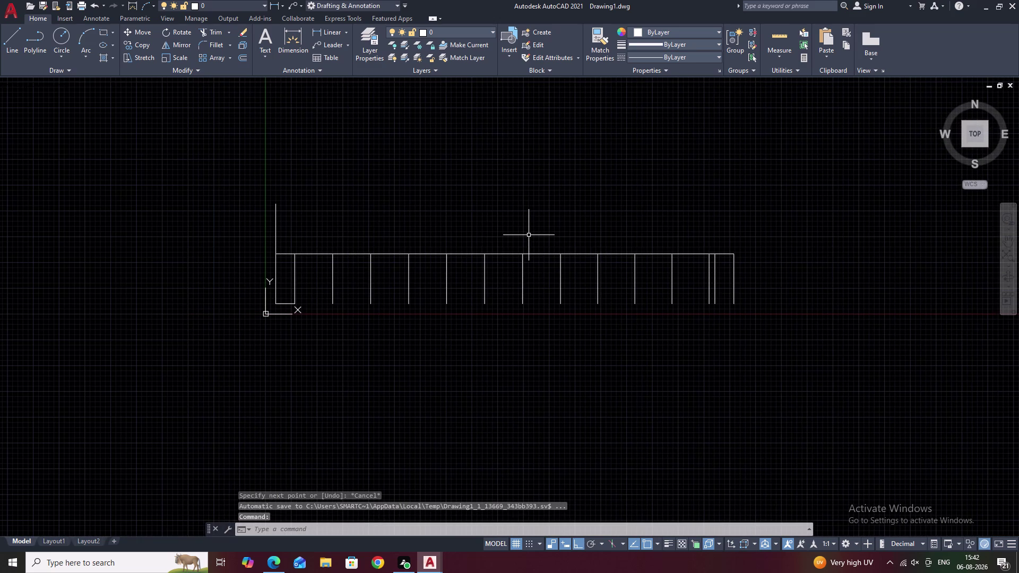
key(space)
text(230)
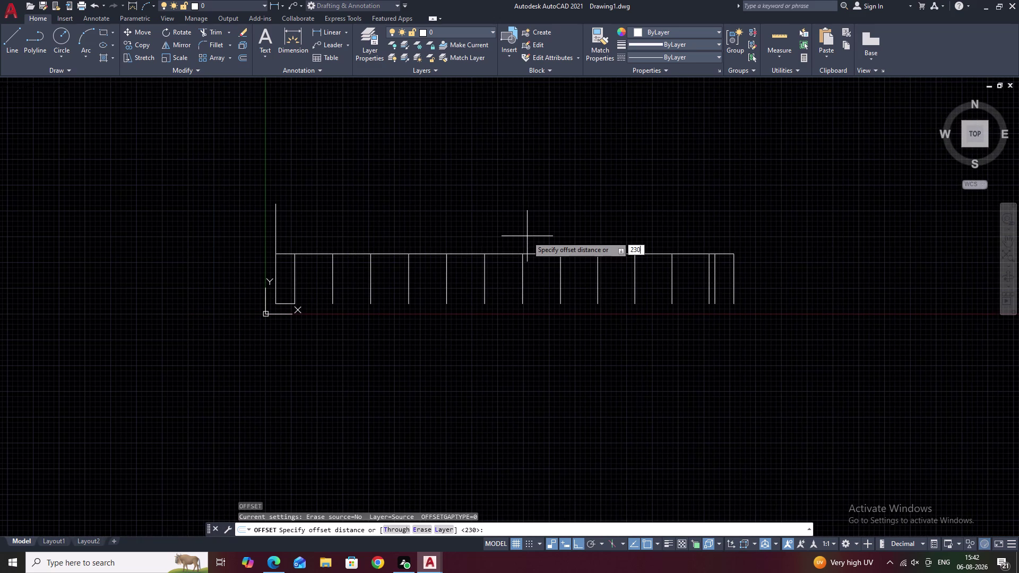
key(space)
click(495, 253)
click(498, 230)
key(Escape)
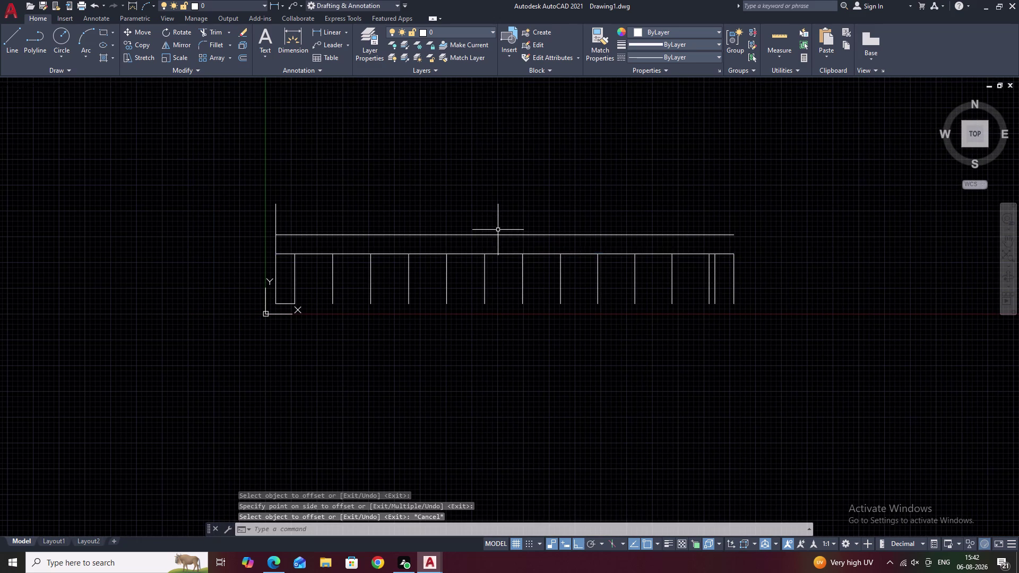
text(F)
key(space)
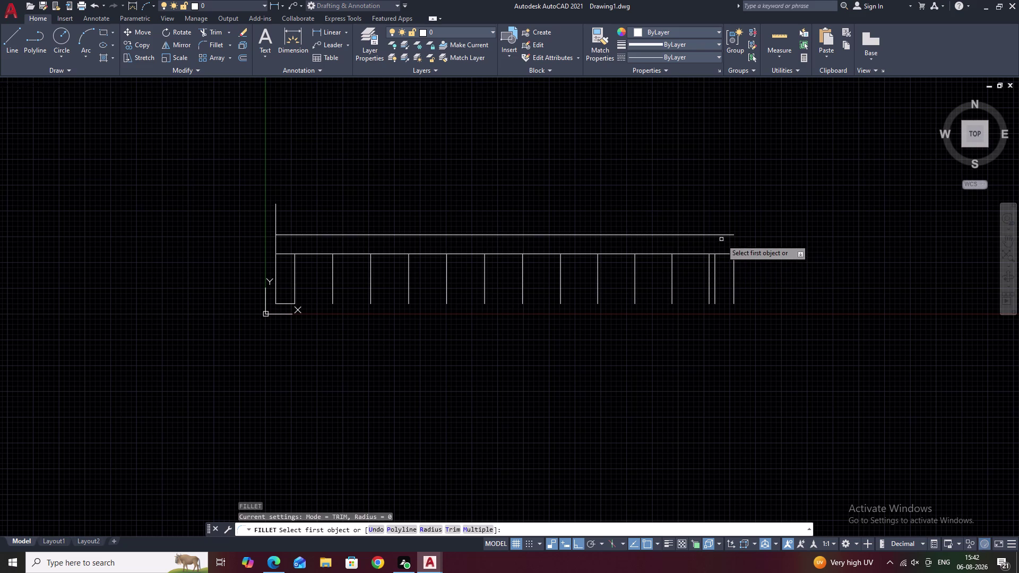
click(725, 234)
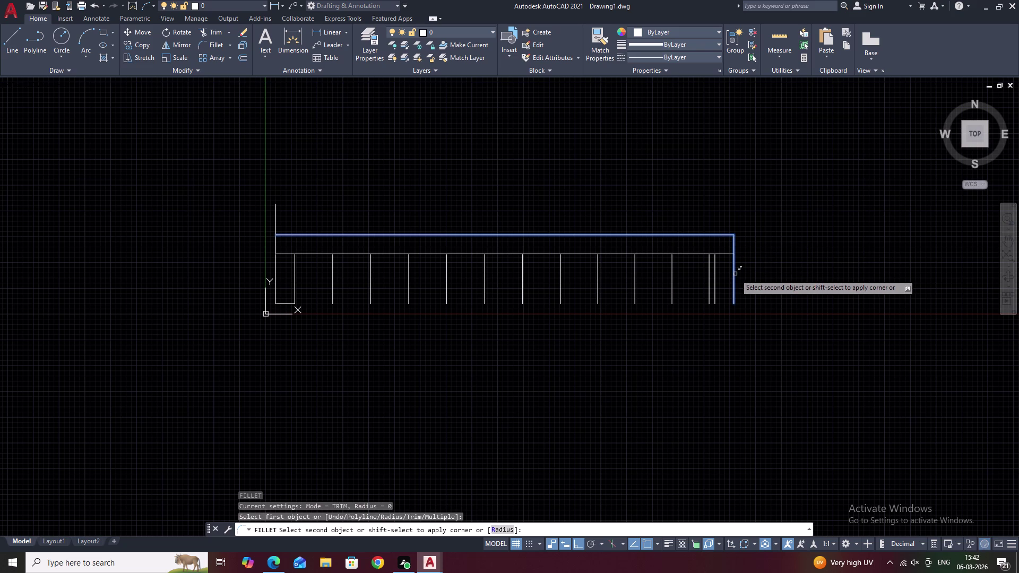
click(736, 274)
key(Escape)
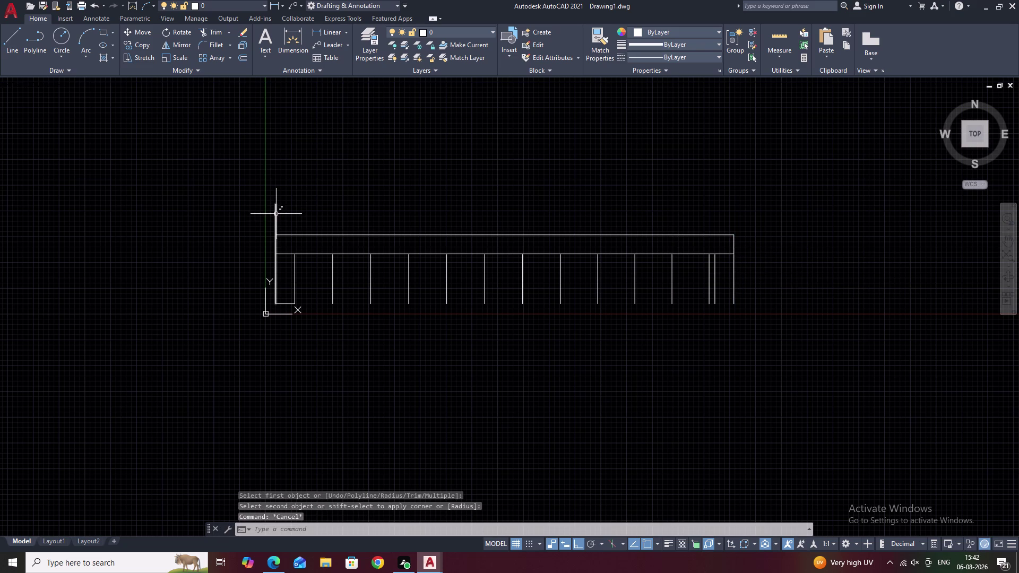
key(Escape)
text(TR)
key(space)
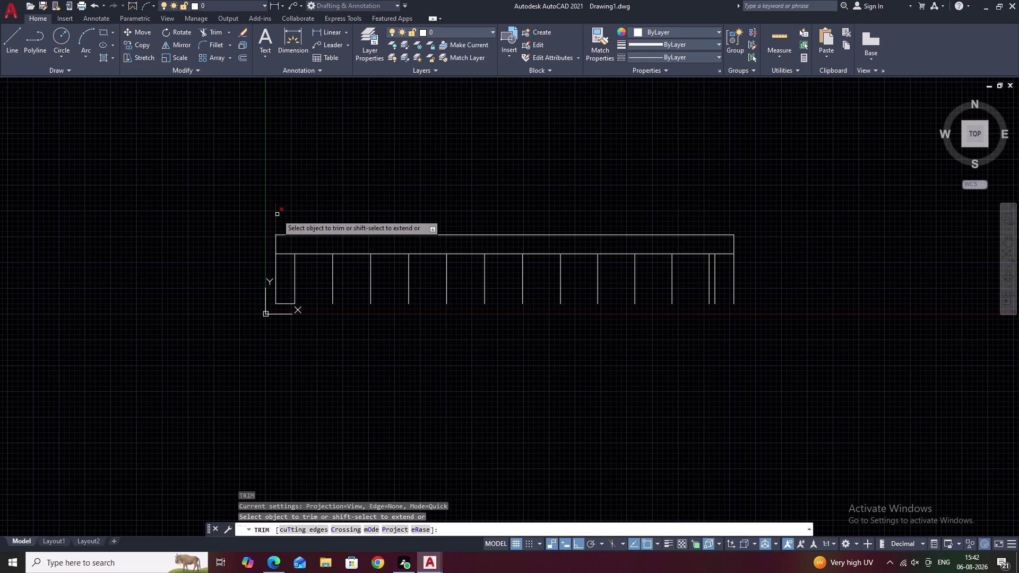
click(277, 214)
key(Escape)
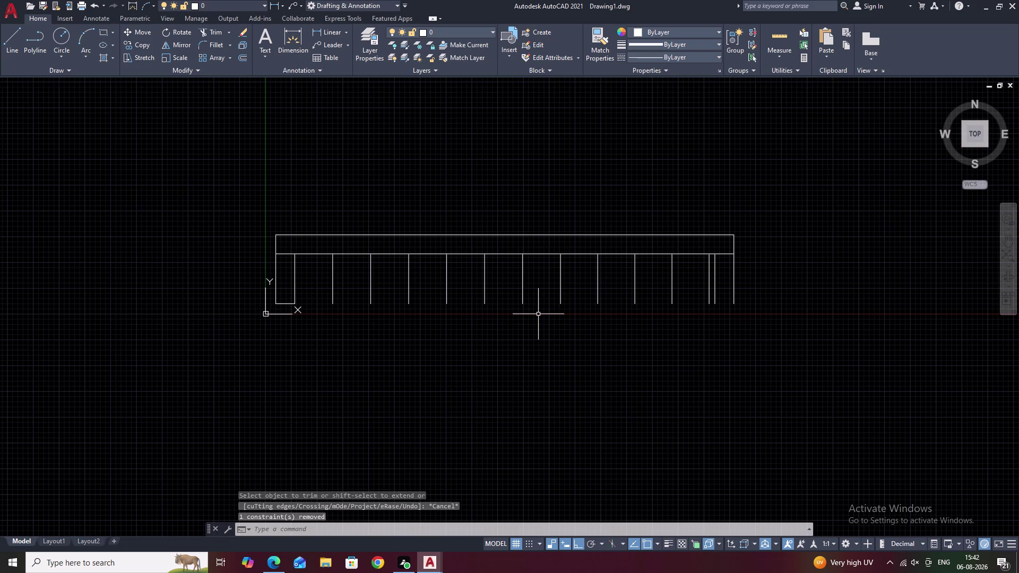
text(L)
key(space)
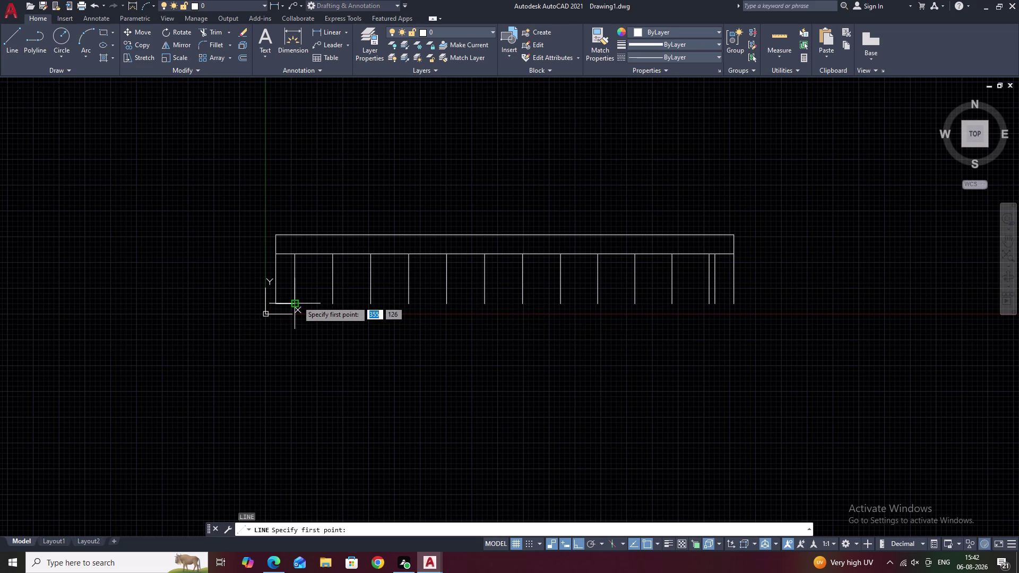
click(734, 303)
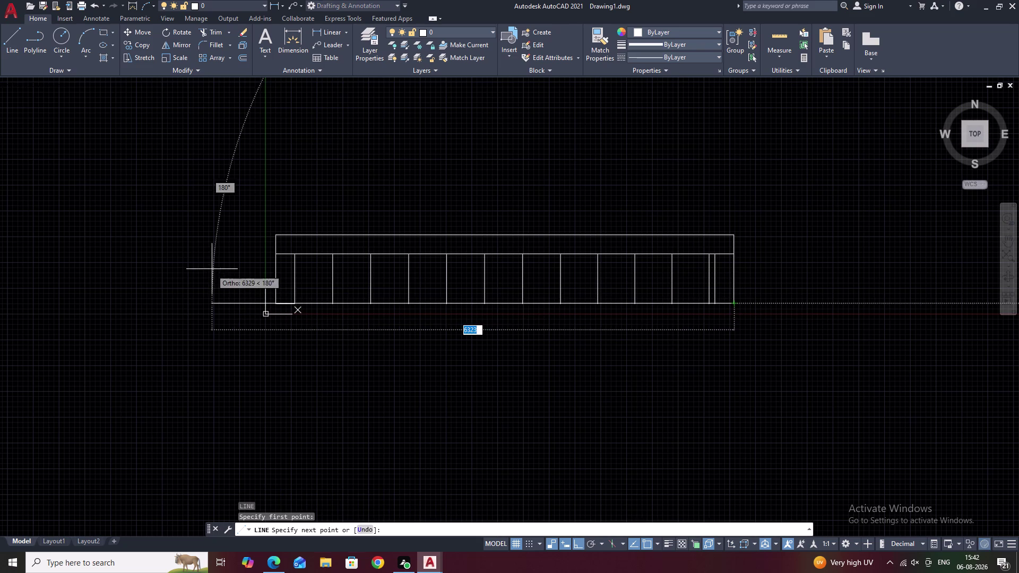
click(293, 302)
key(Escape)
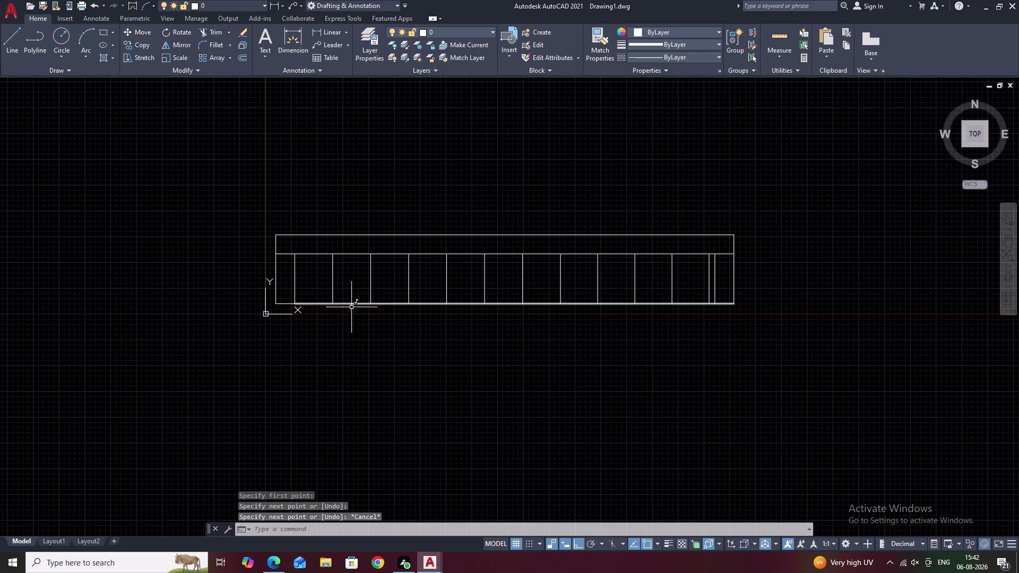
scroll(down, 3)
Select the elevation and begin moving it, then abandon the first attempt.
drag(722, 264, 415, 343)
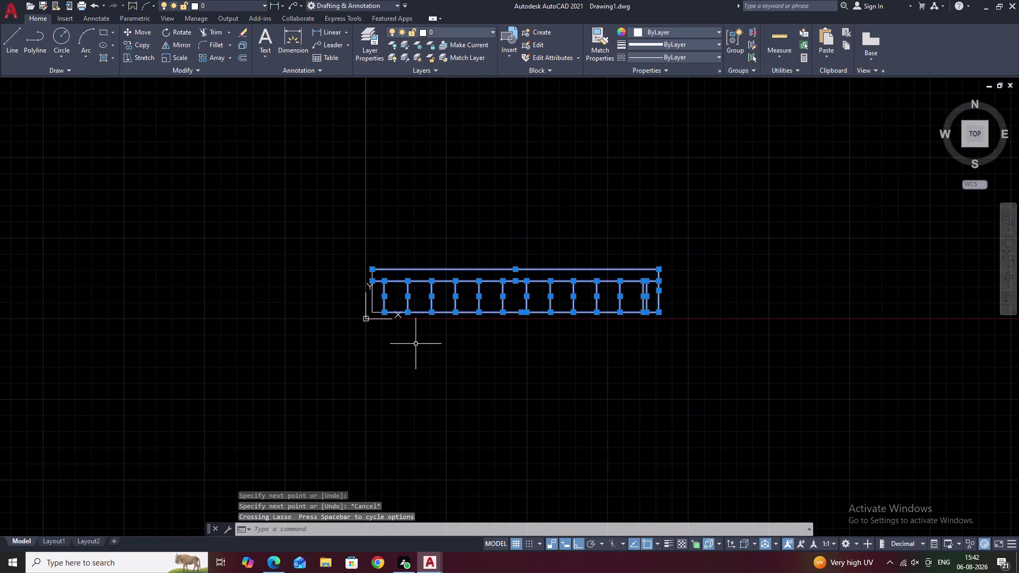
scroll(up, 3)
drag(383, 114, 397, 323)
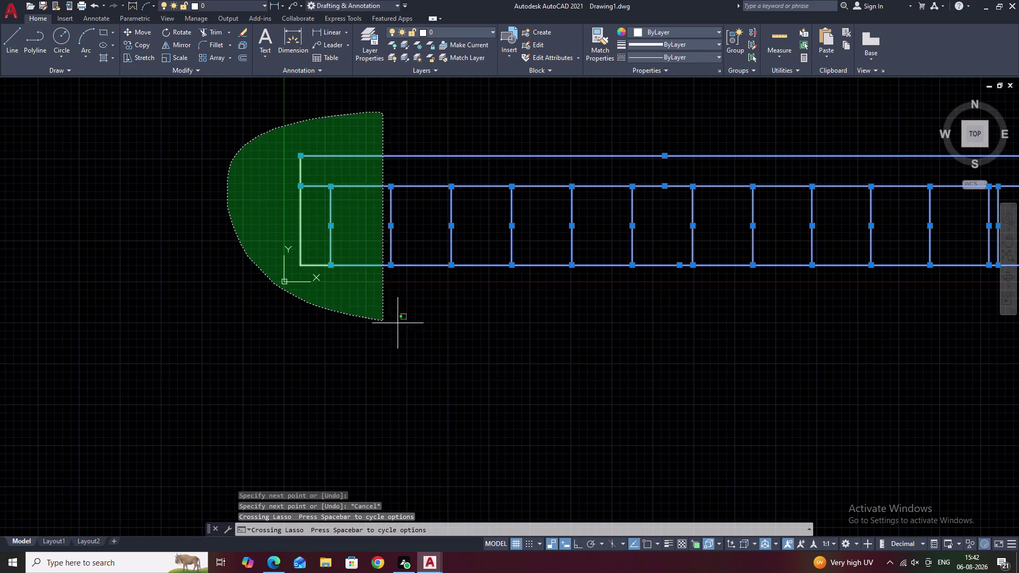
drag(398, 324, 403, 324)
text(M)
key(space)
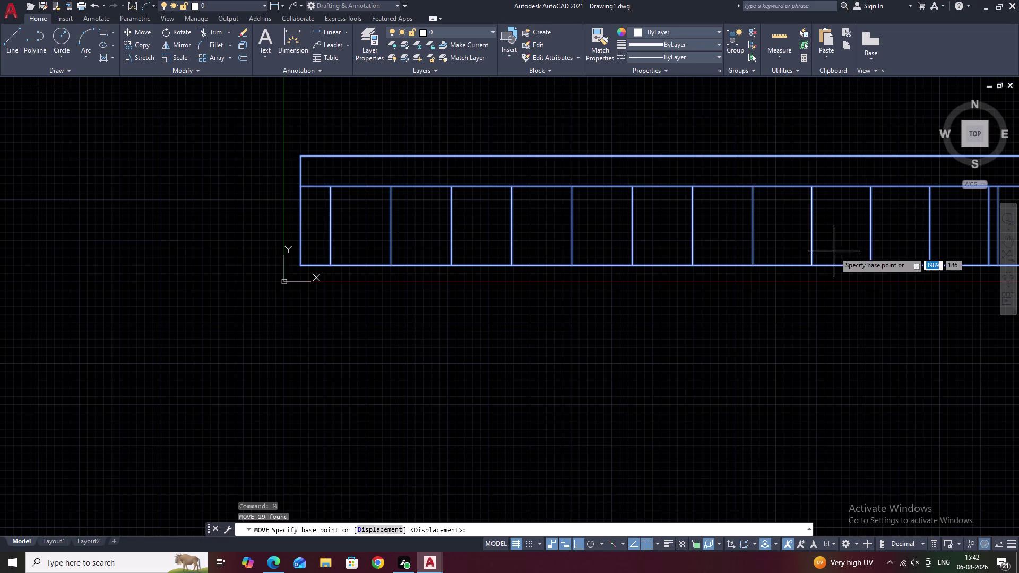
click(693, 264)
scroll(down, 3)
middle_drag(724, 190, 279, 390)
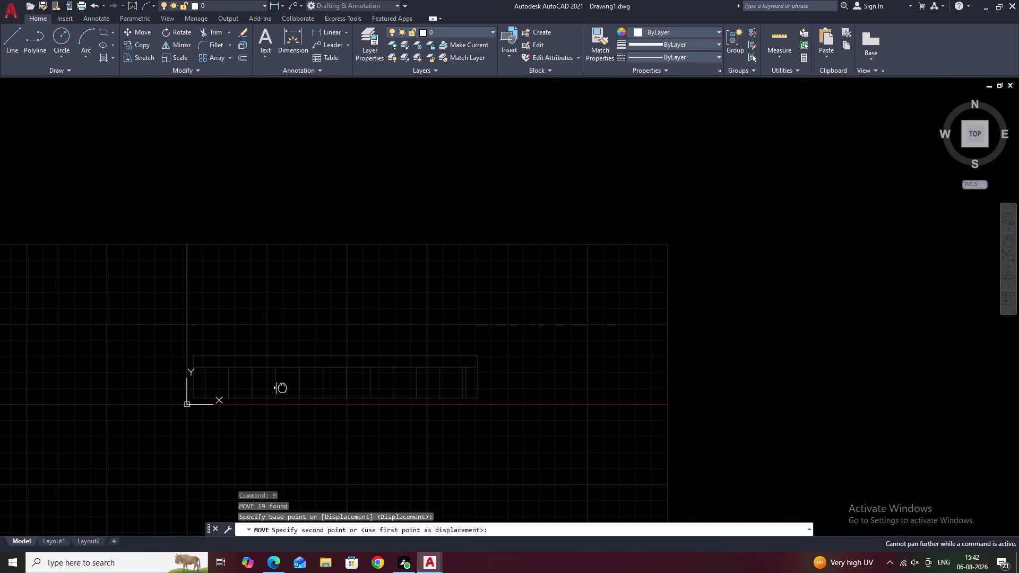
middle_drag(280, 390, 282, 381)
key(F8)
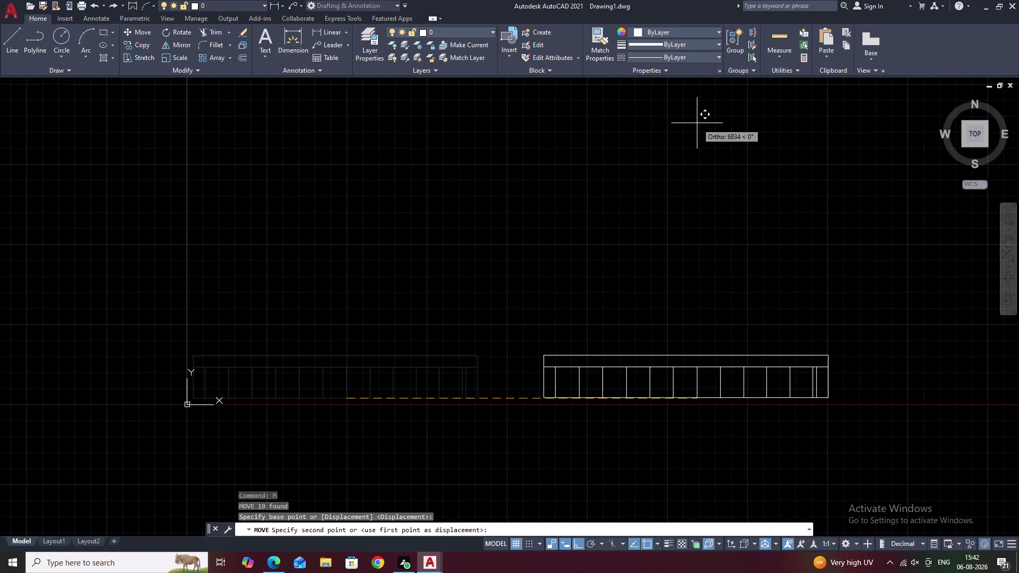
middle_drag(696, 123, 579, 407)
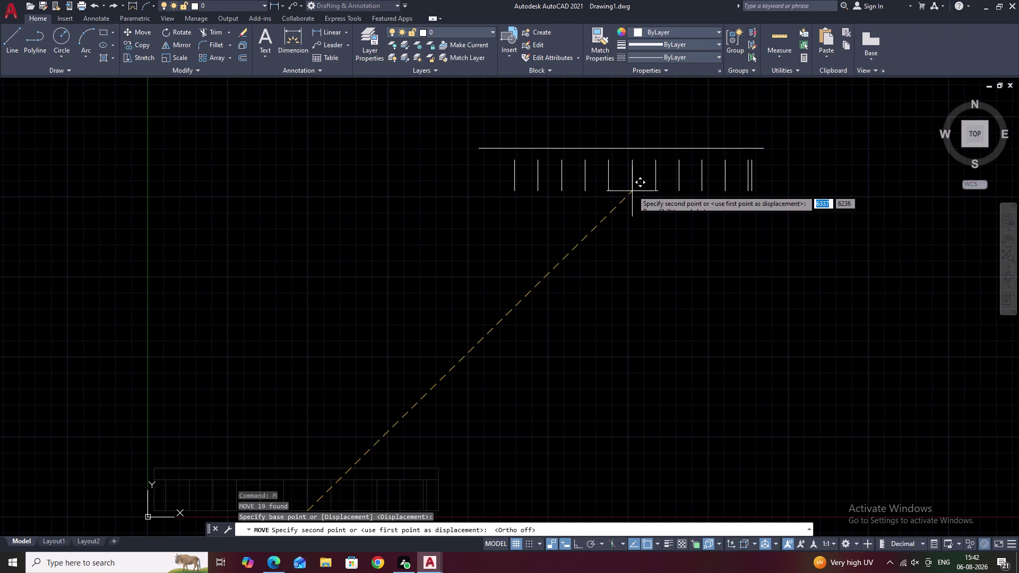
key(Escape)
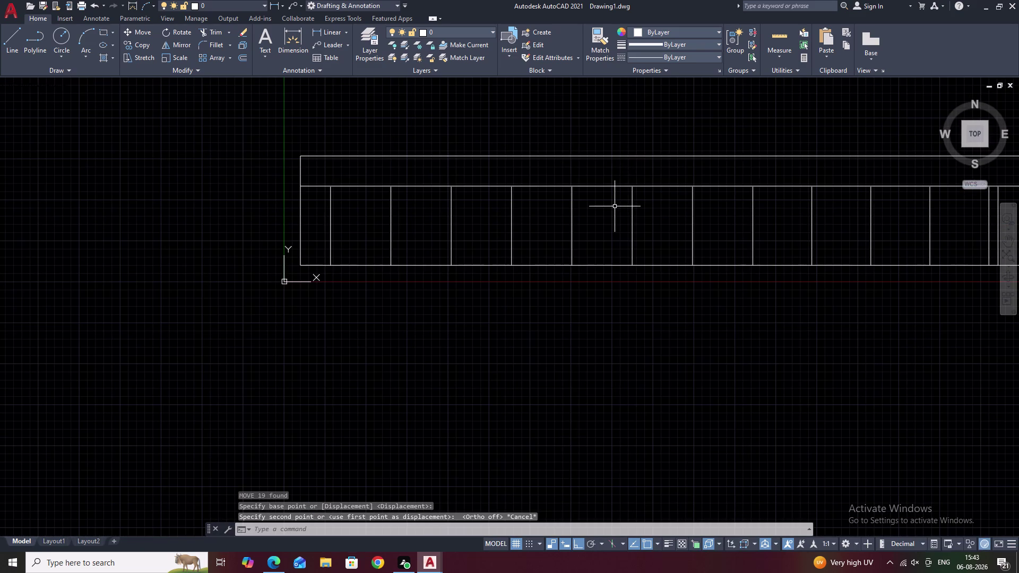
Reselect all the elevation's lines, including its left end.
drag(650, 142, 520, 371)
scroll(down, 3)
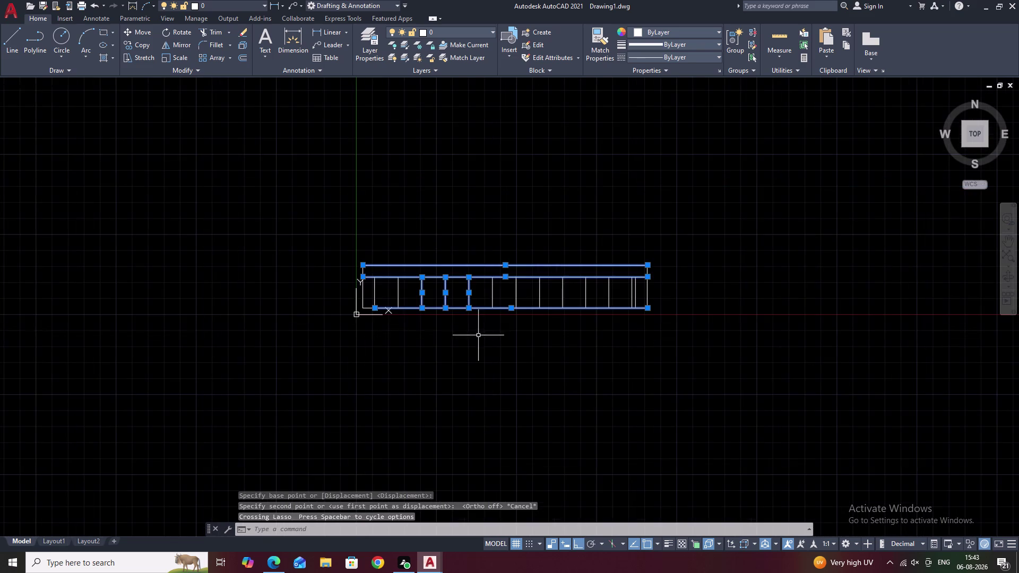
scroll(up, 3)
drag(907, 144, 648, 438)
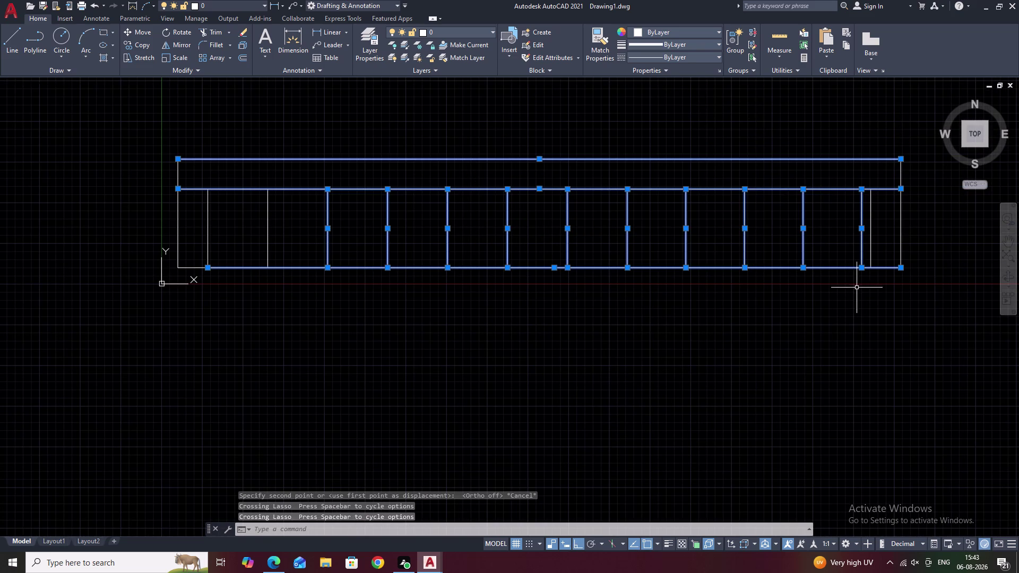
middle_drag(856, 288, 561, 282)
drag(637, 122, 702, 404)
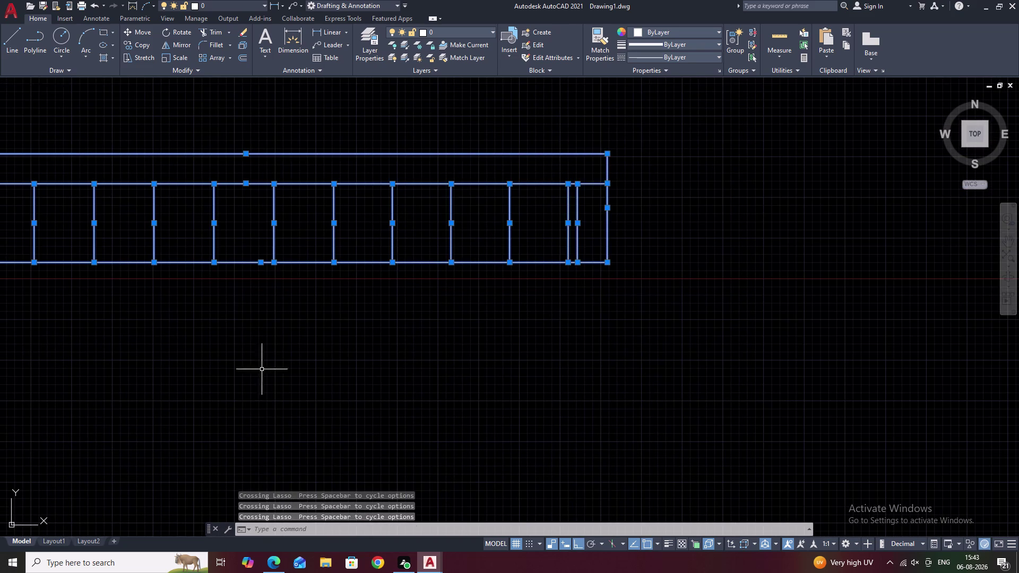
middle_drag(261, 370, 895, 387)
middle_drag(579, 382, 594, 375)
drag(654, 101, 667, 312)
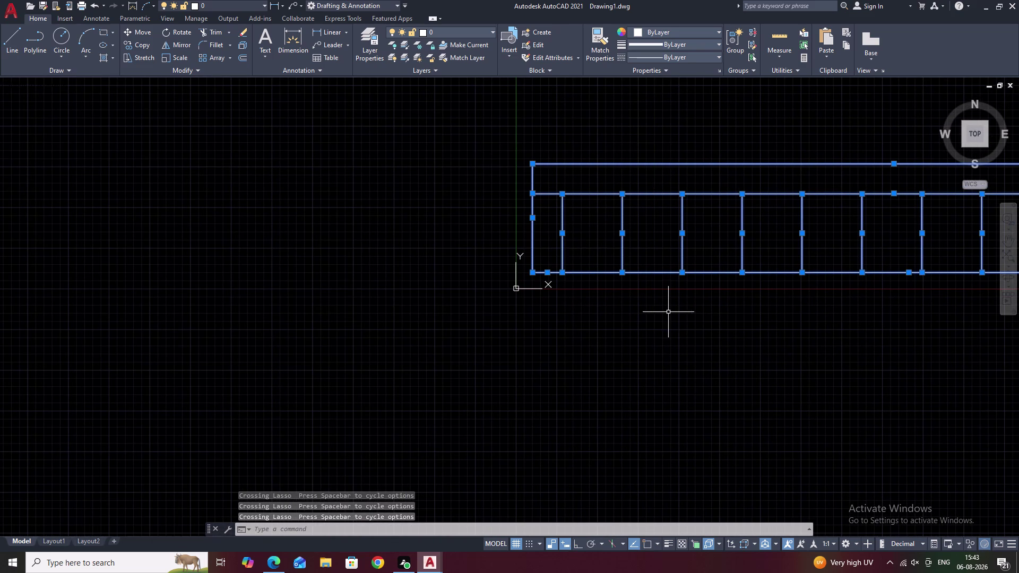
key(space)
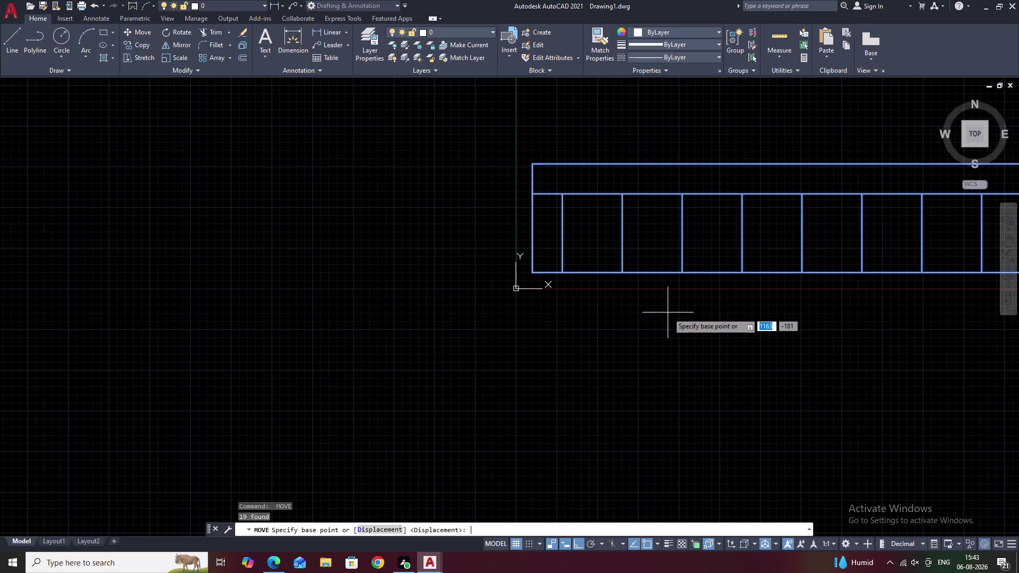
With Ortho off, move the elevation up and right from a base point on its bottom edge.
text(M)
key(space)
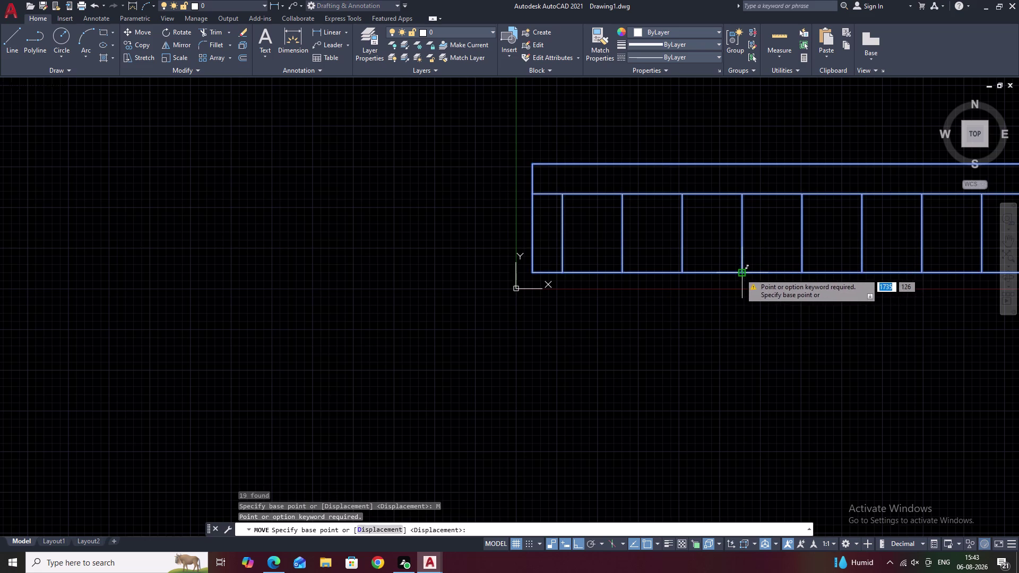
click(740, 273)
scroll(down, 3)
middle_drag(761, 182, 15, 561)
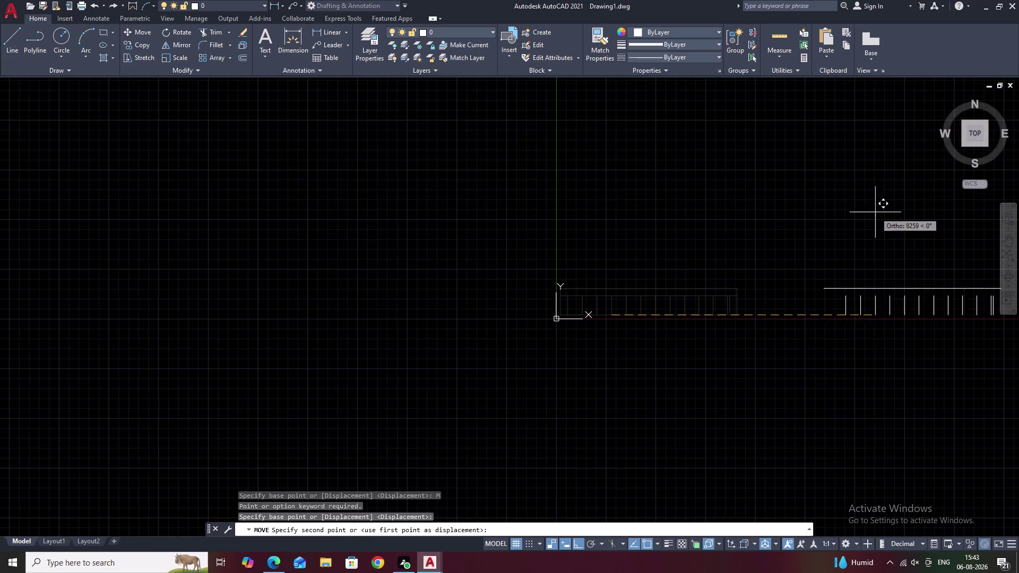
key(F8)
middle_drag(820, 138, 820, 138)
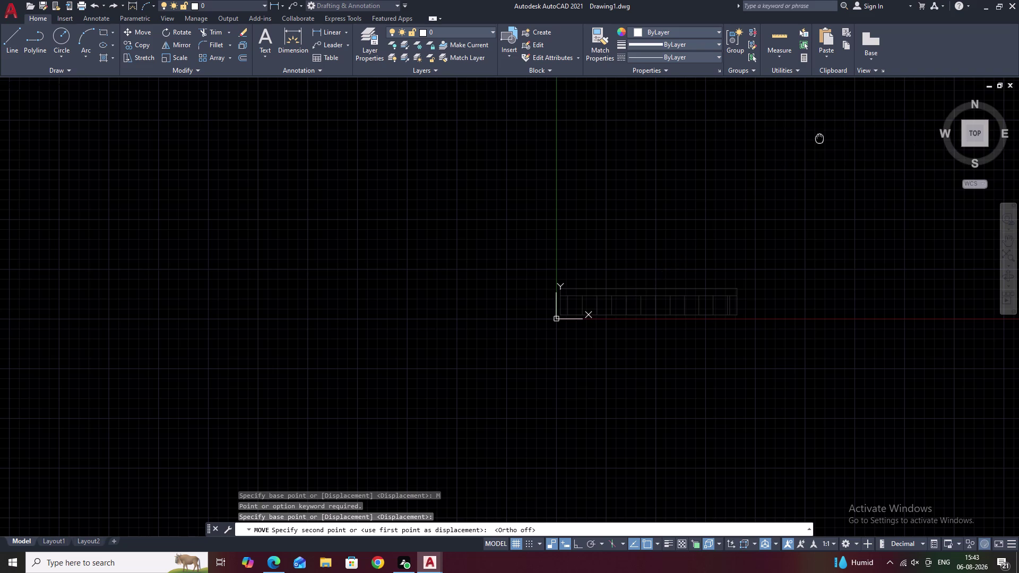
middle_drag(820, 139, 337, 432)
scroll(down, 3)
scroll(down, 3)
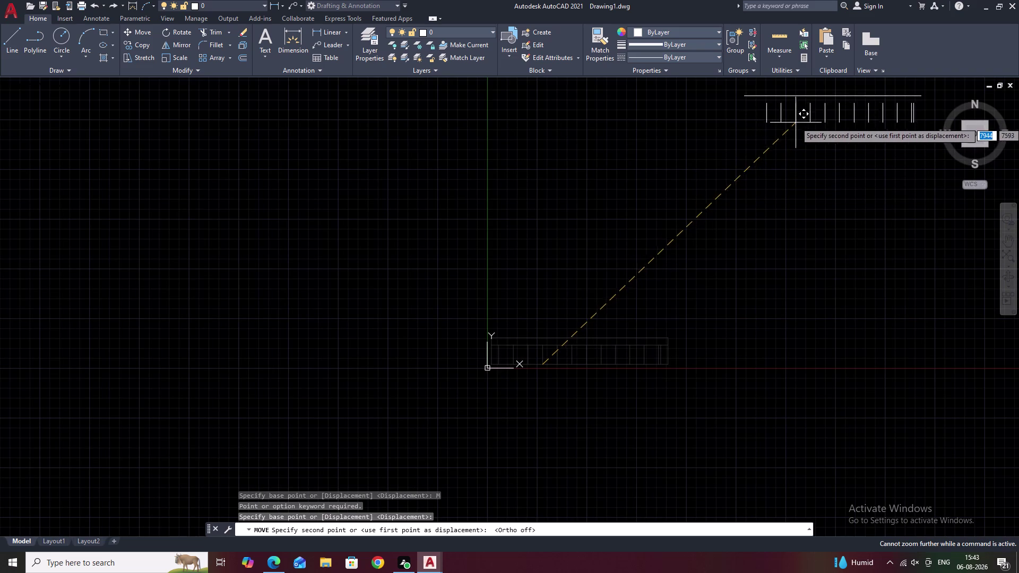
click(796, 120)
middle_drag(793, 164, 470, 385)
scroll(up, 3)
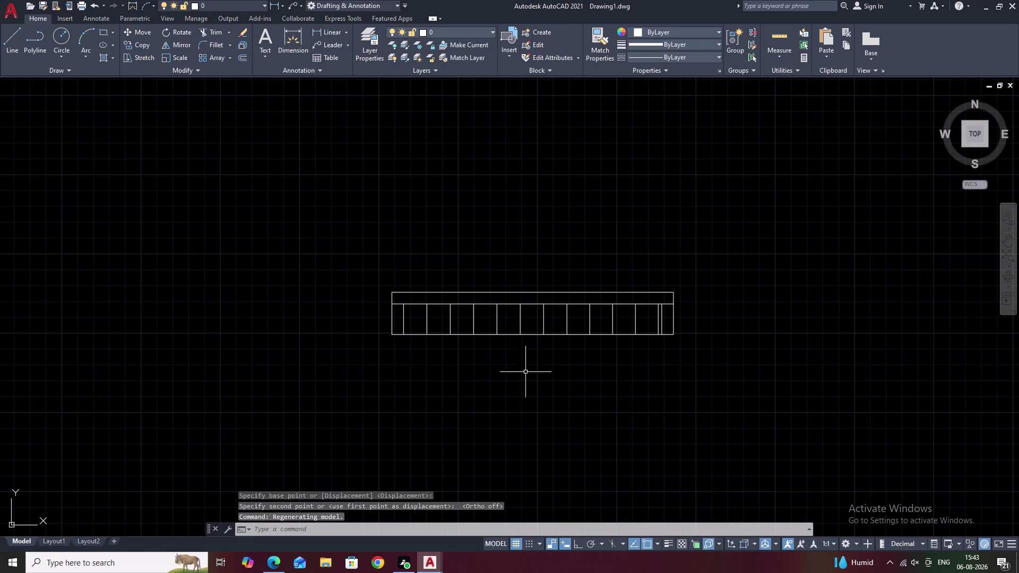
middle_drag(609, 387, 610, 340)
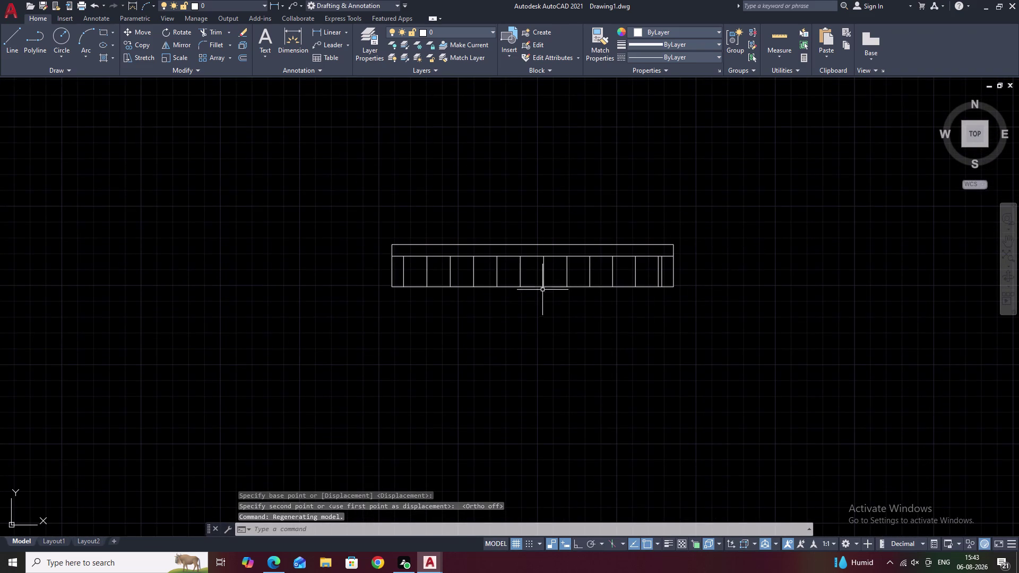
scroll(up, 3)
middle_drag(524, 292, 530, 284)
key(Escape)
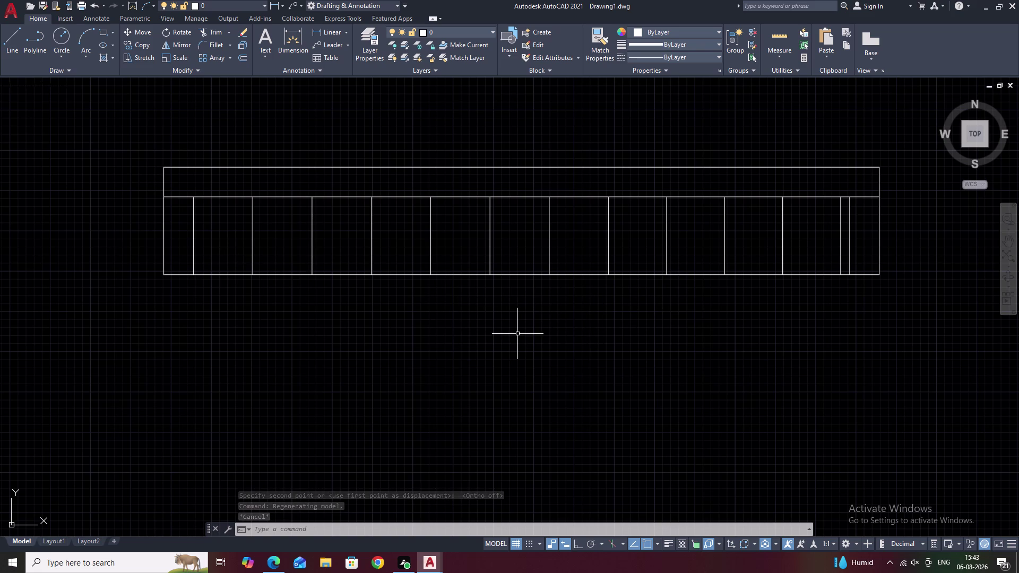
Offset the first vertical member 50 units to the left.
scroll(up, 3)
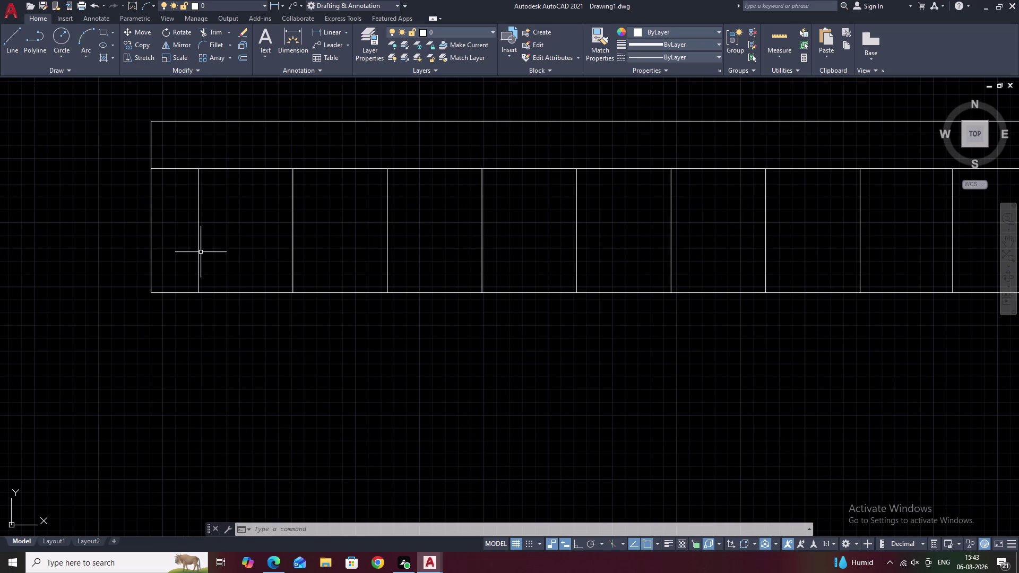
text(O)
key(space)
text(50)
key(space)
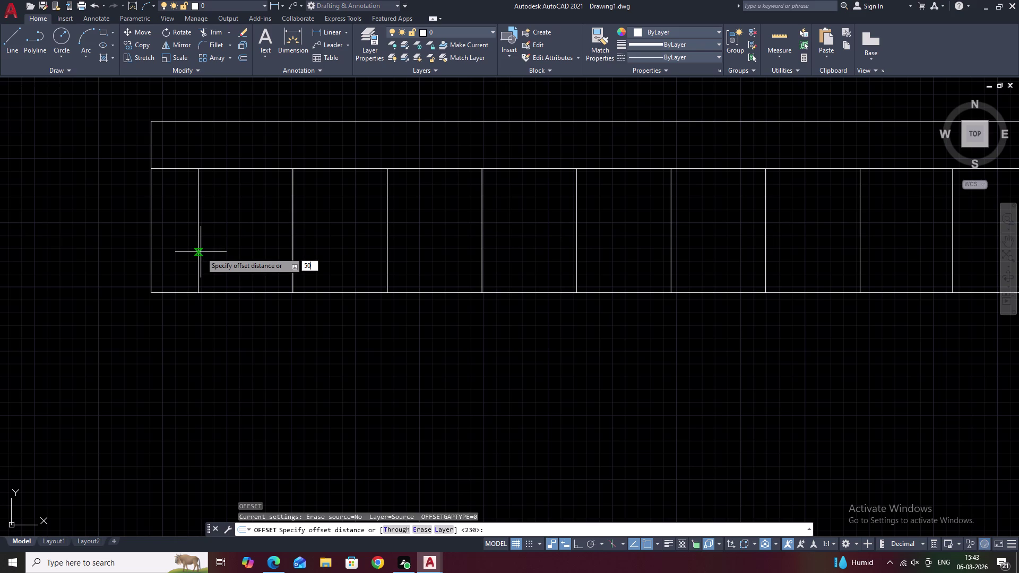
click(197, 233)
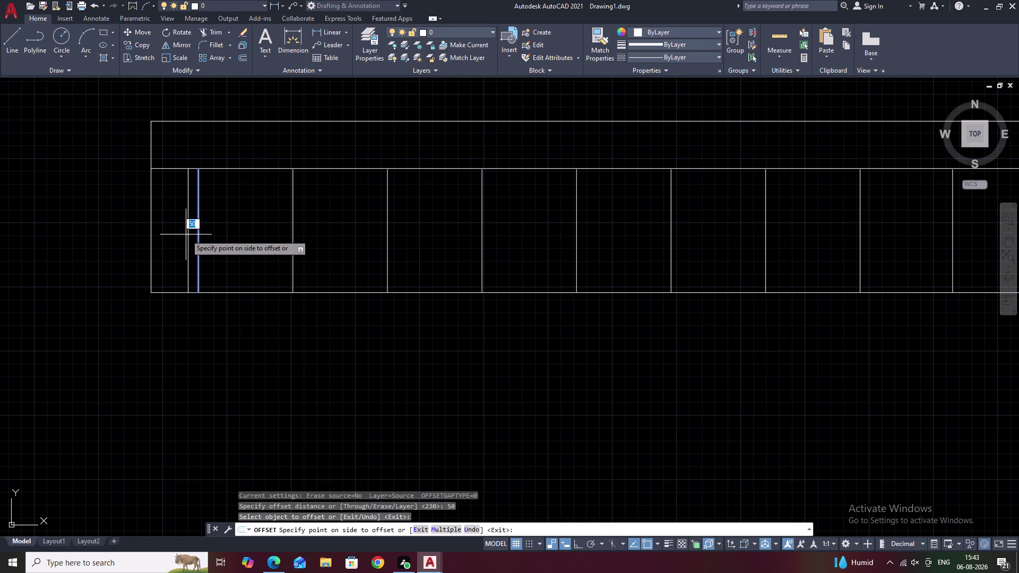
click(186, 234)
key(Escape)
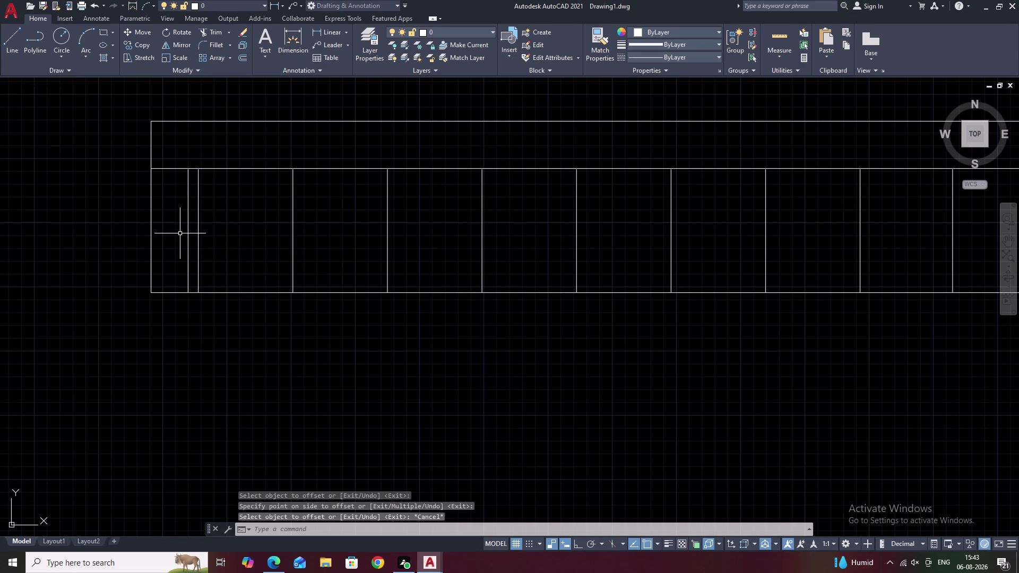
Offset the new line a further 230 units to the left.
text(O)
key(space)
text(230)
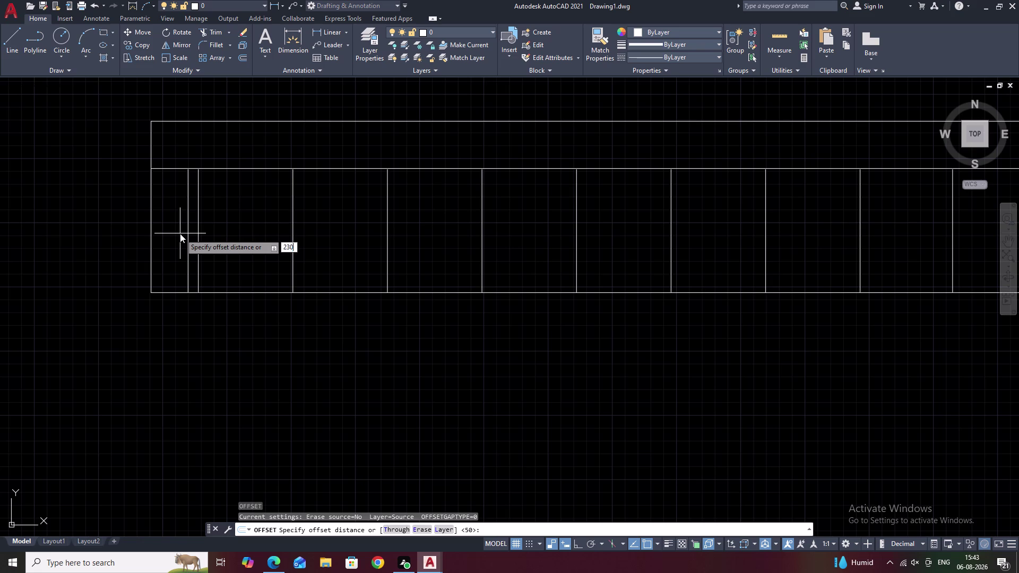
key(space)
click(188, 230)
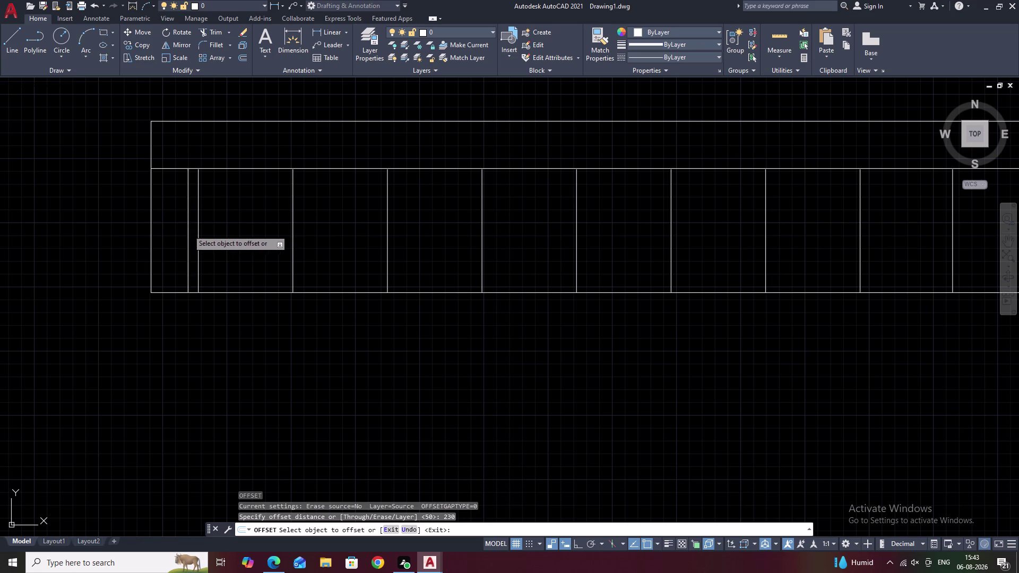
click(125, 232)
click(112, 227)
key(Escape)
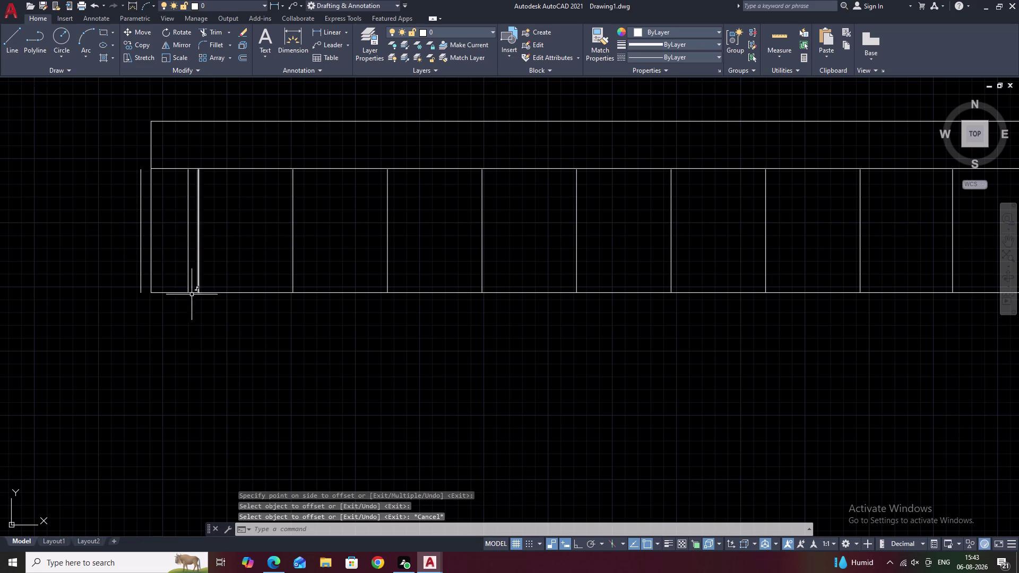
Extend the elevation's bottom line left to the new outer vertical line.
text(EX)
key(space)
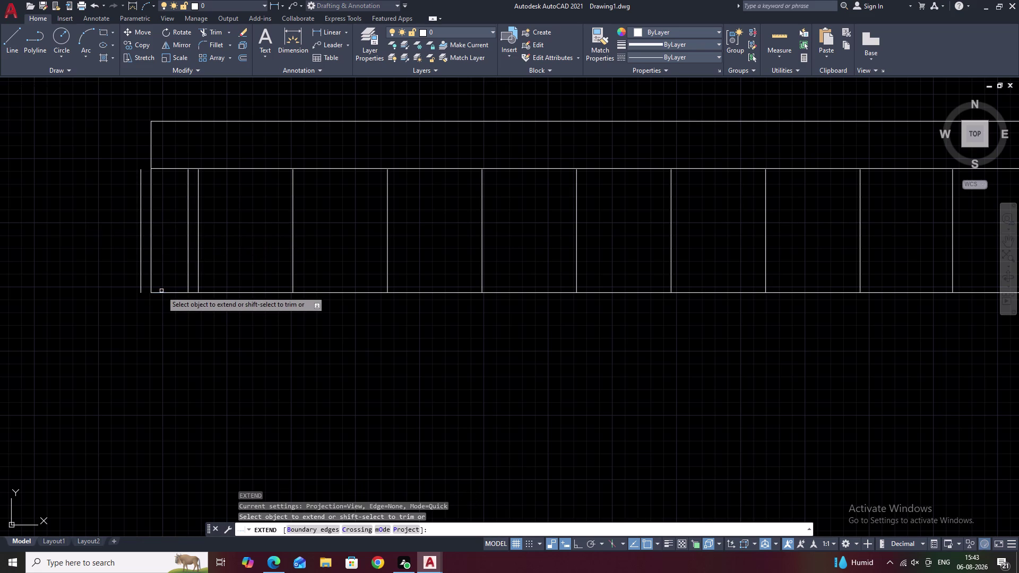
click(162, 291)
key(Escape)
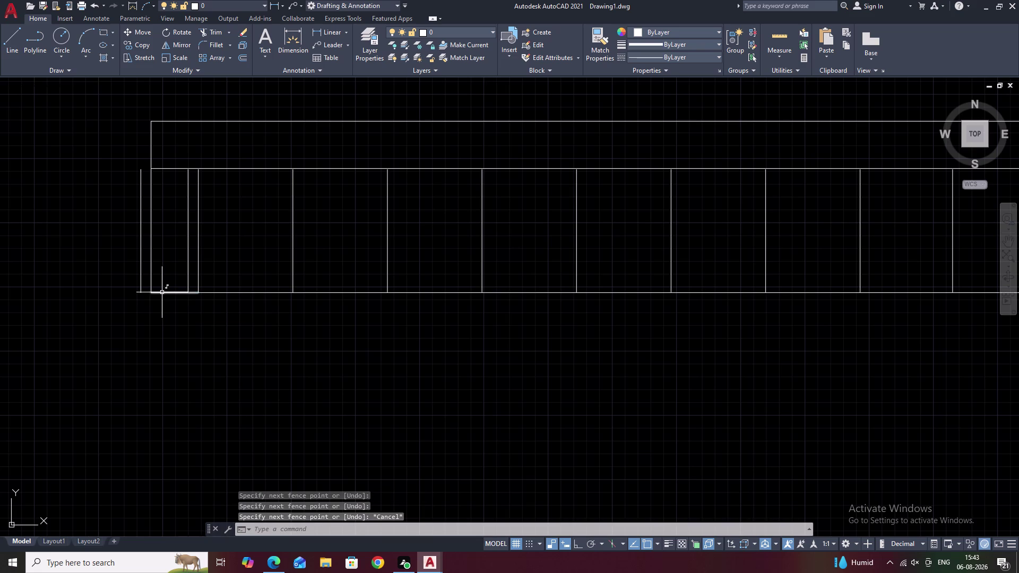
key(Escape)
text(EX)
key(space)
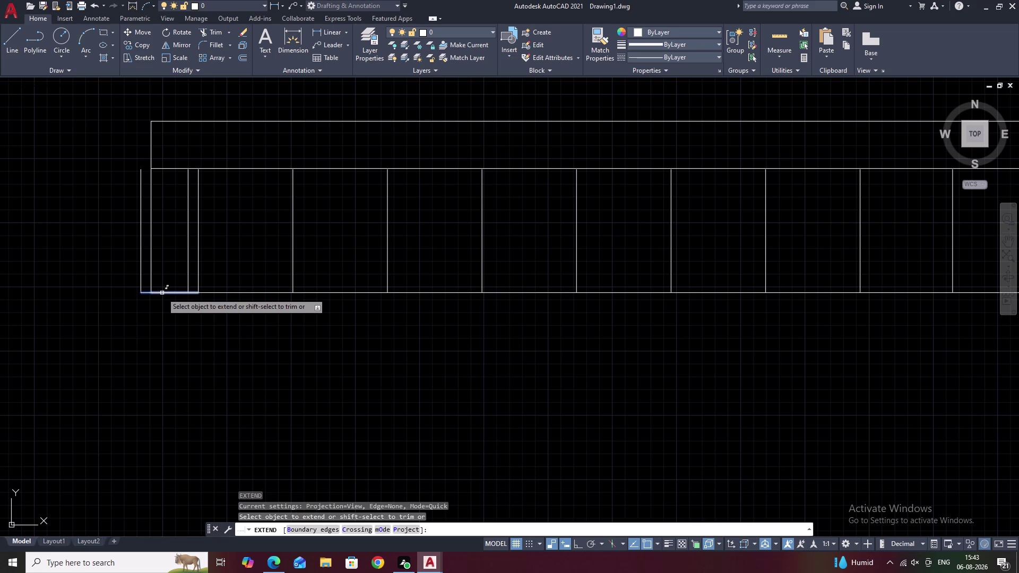
click(161, 293)
key(Escape)
key(Escape)
Start EXTEND again, pan to the elevation's left end, then cancel.
key(space)
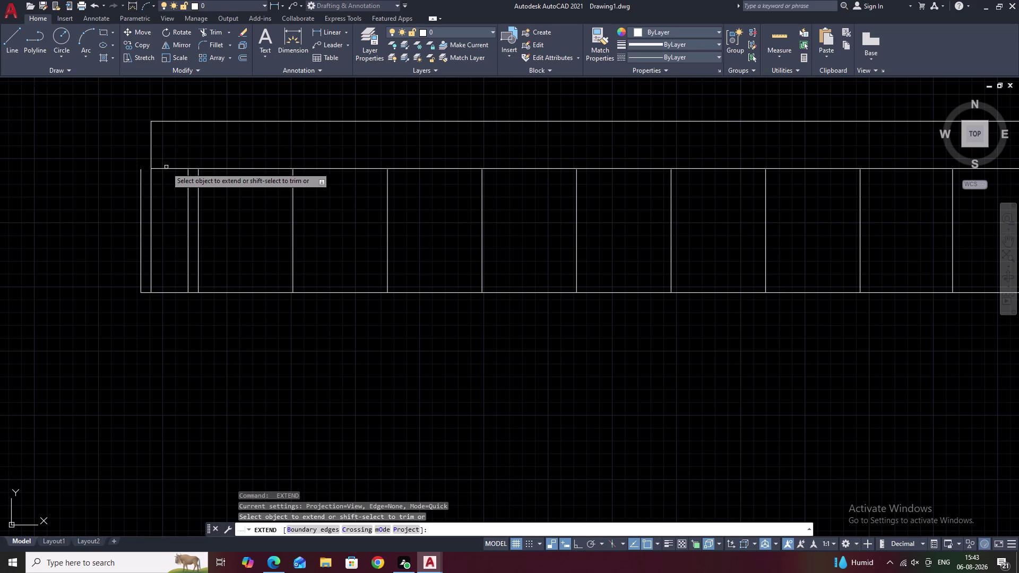
text(E)
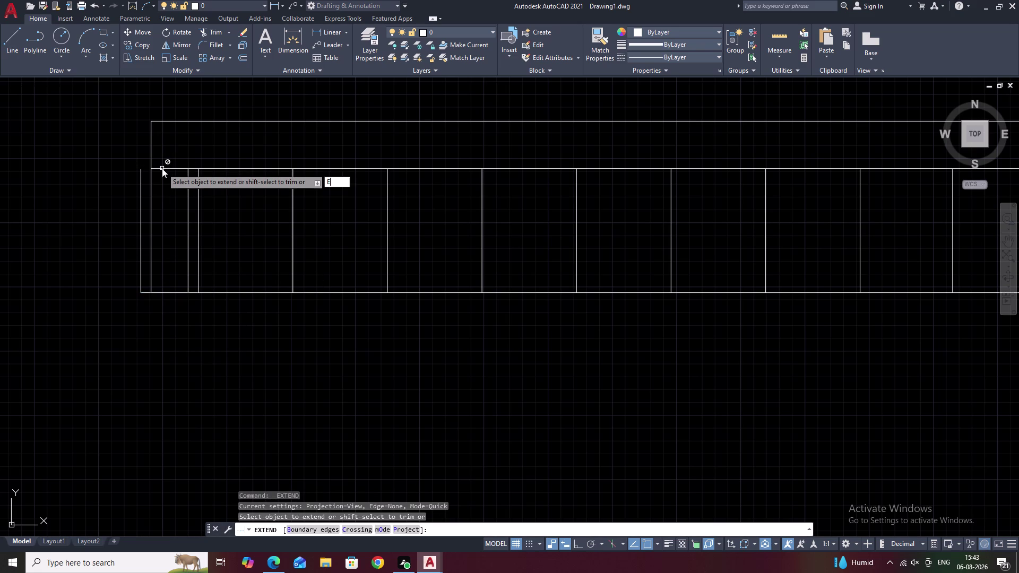
text(X)
key(space)
key(Escape)
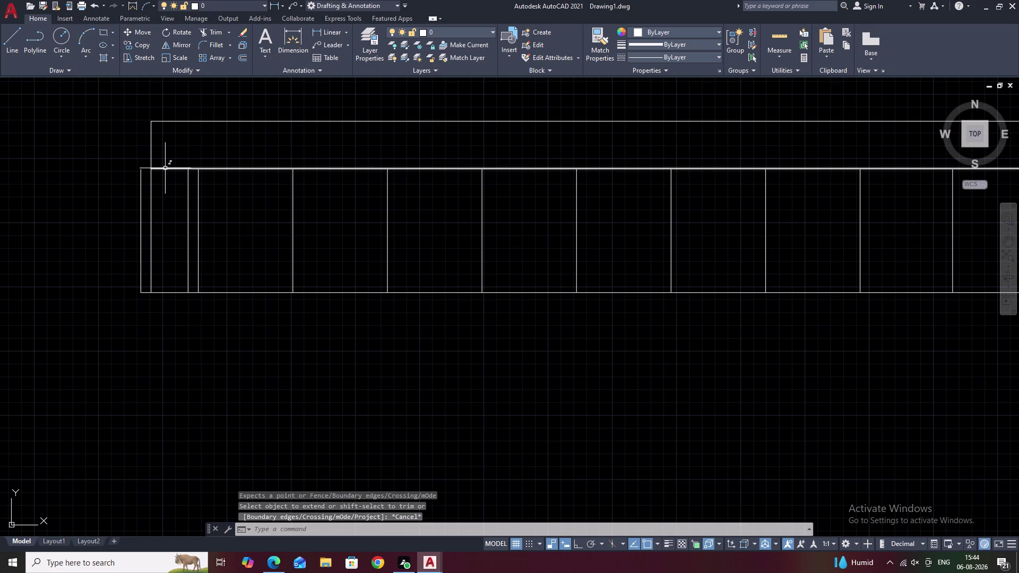
text(EX)
key(space)
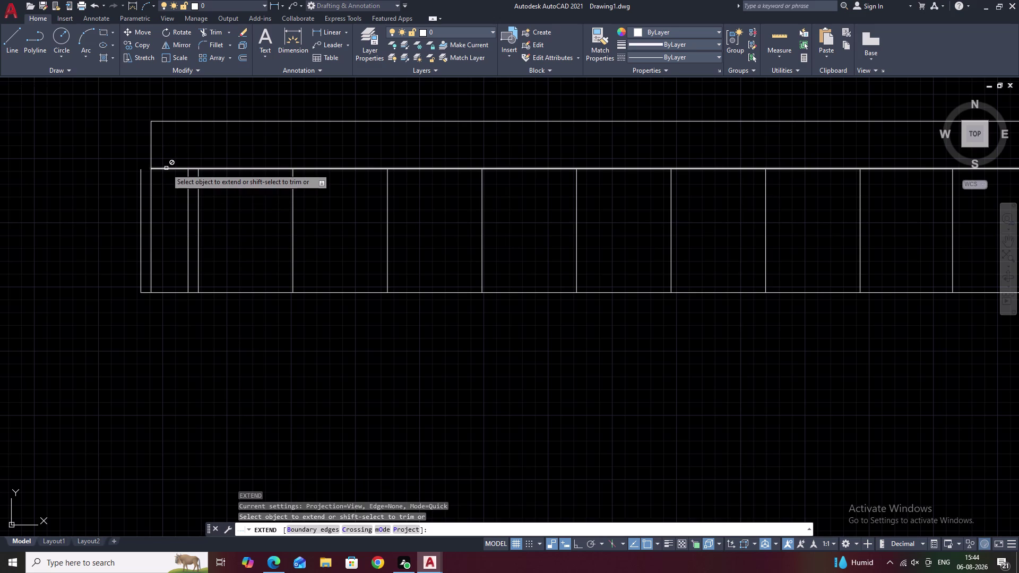
scroll(up, 3)
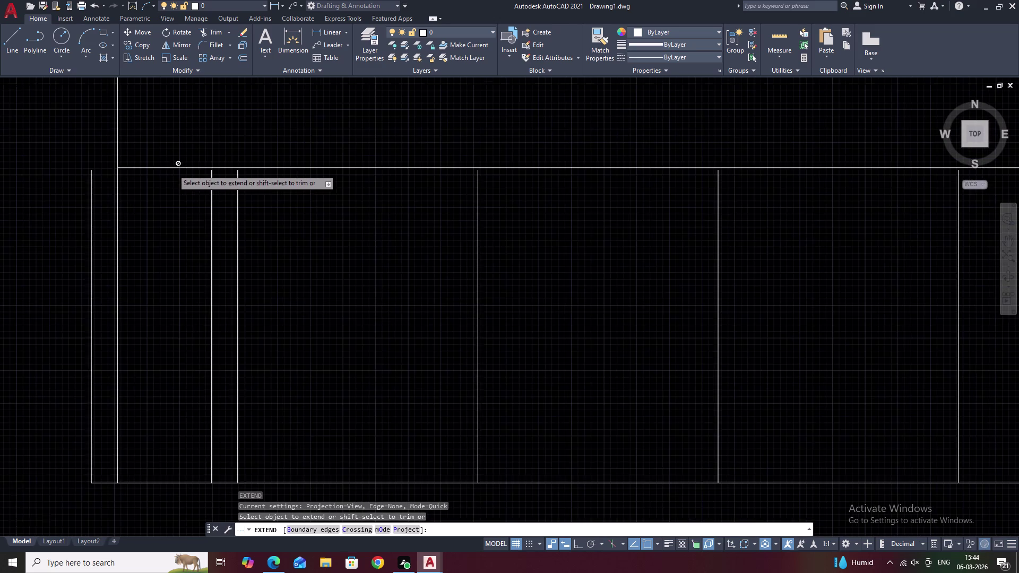
middle_drag(143, 173, 292, 209)
key(Escape)
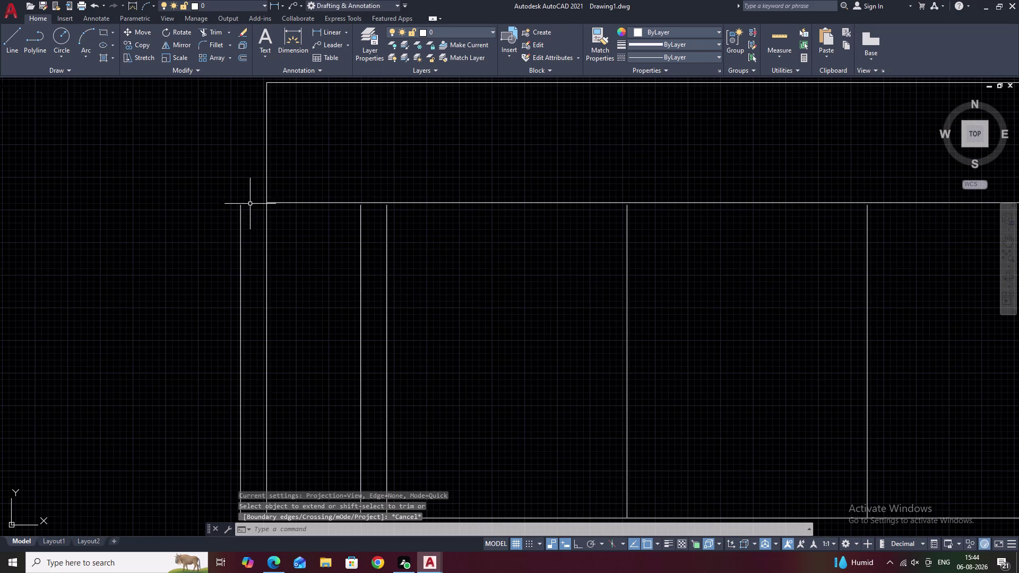
Draw a short line from the left corner, then erase it as a stray.
text(L)
key(space)
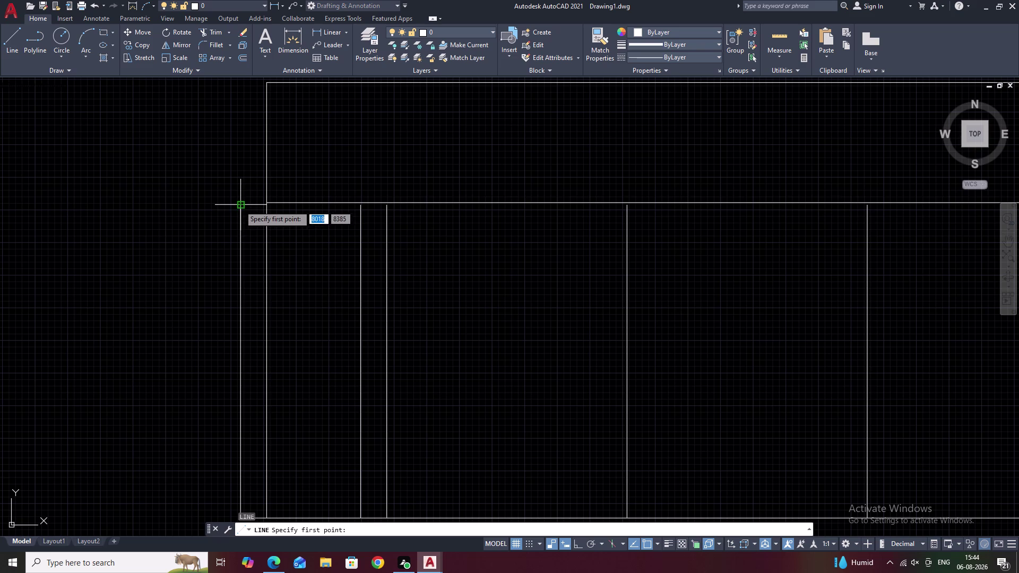
click(240, 205)
click(269, 201)
key(Escape)
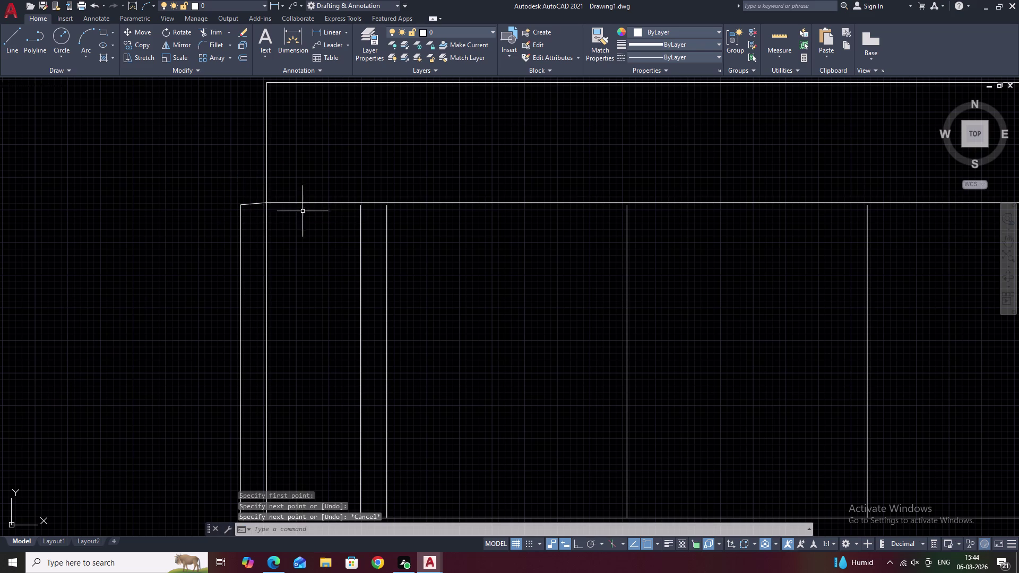
click(255, 204)
text(E)
key(space)
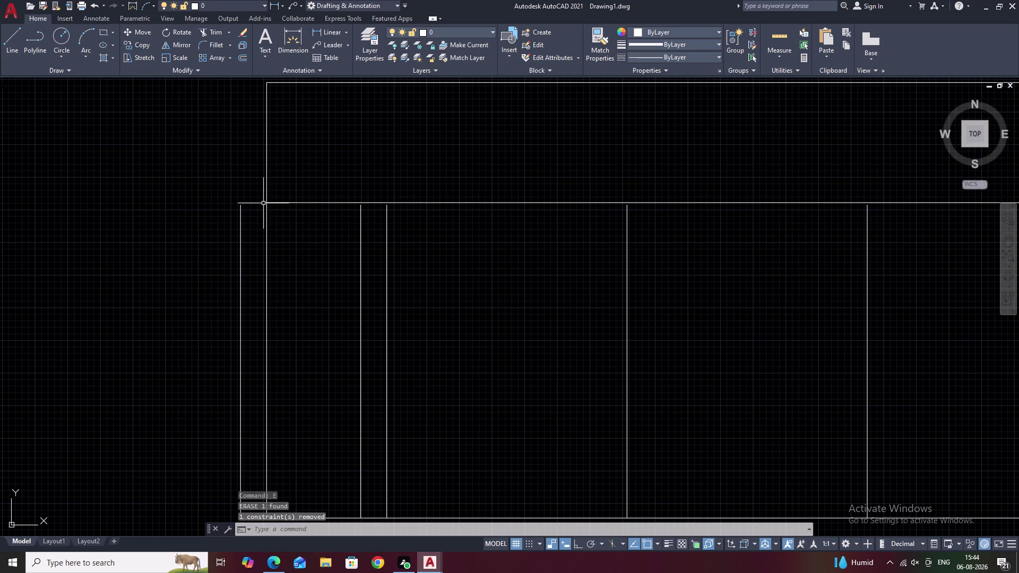
Draw a vertical helper line up from the elevation's left corner.
text(L)
key(space)
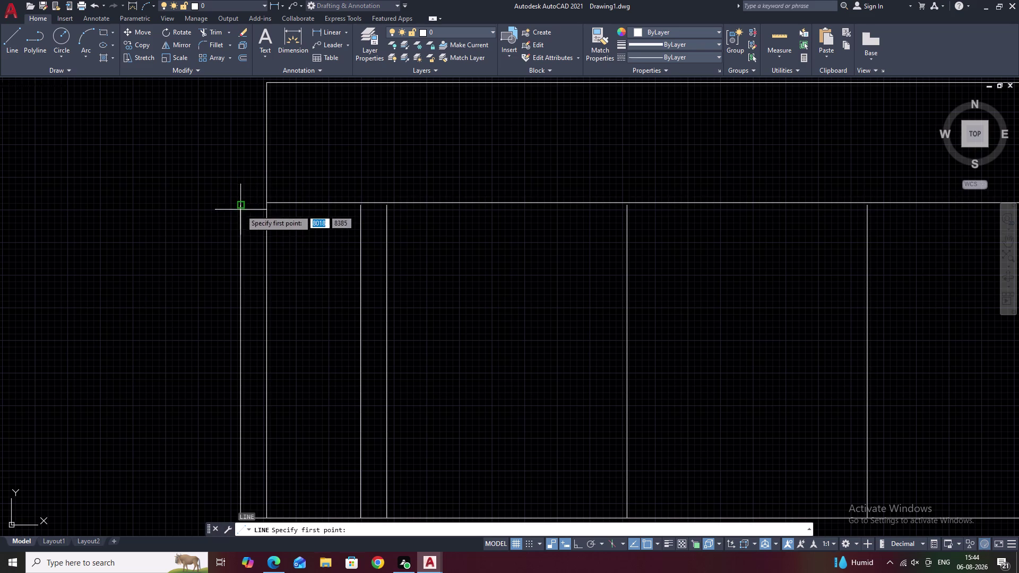
click(239, 208)
click(241, 138)
key(Escape)
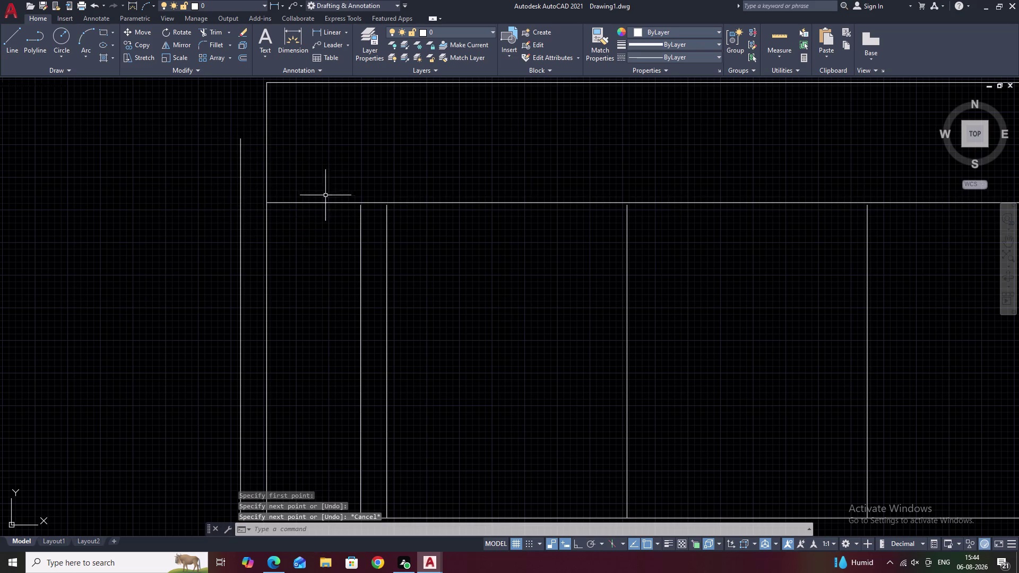
Try extending the band lines with a fence selection, then cancel.
key(BackSpace)
text(E)
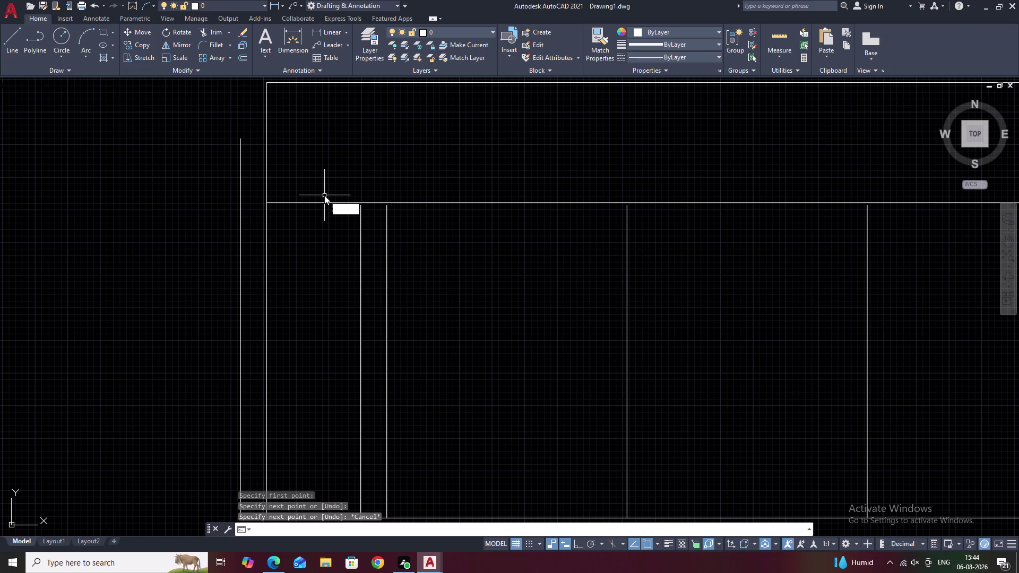
text(X)
key(space)
click(283, 200)
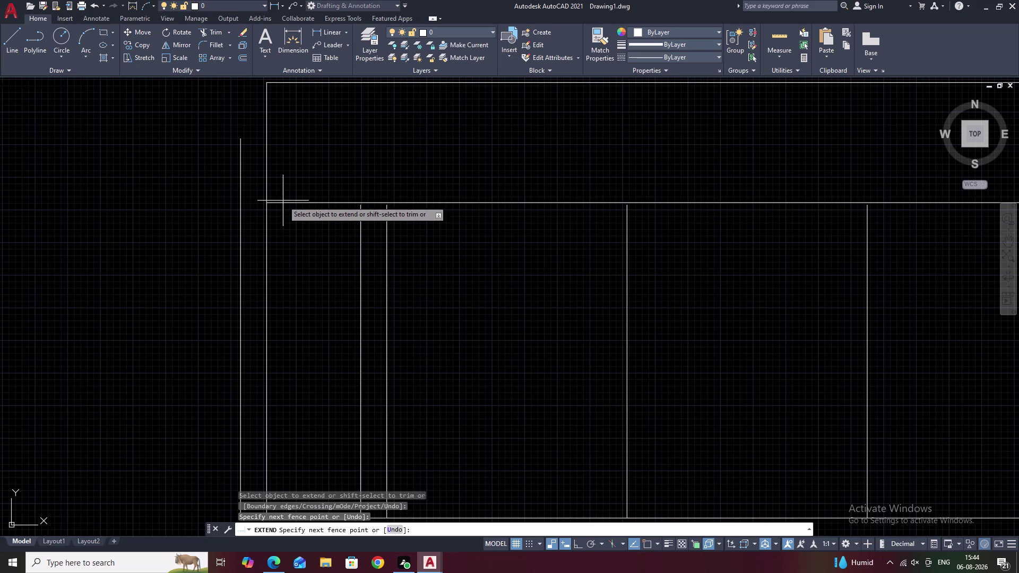
click(286, 204)
key(Escape)
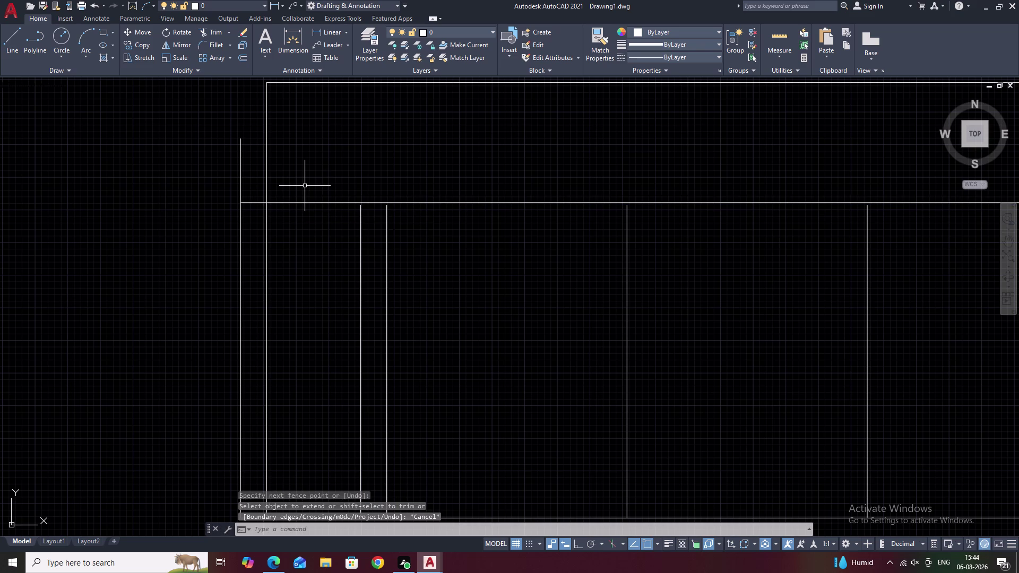
Trim a line portion, undo it, and reframe the view on the bands.
text(TR)
key(space)
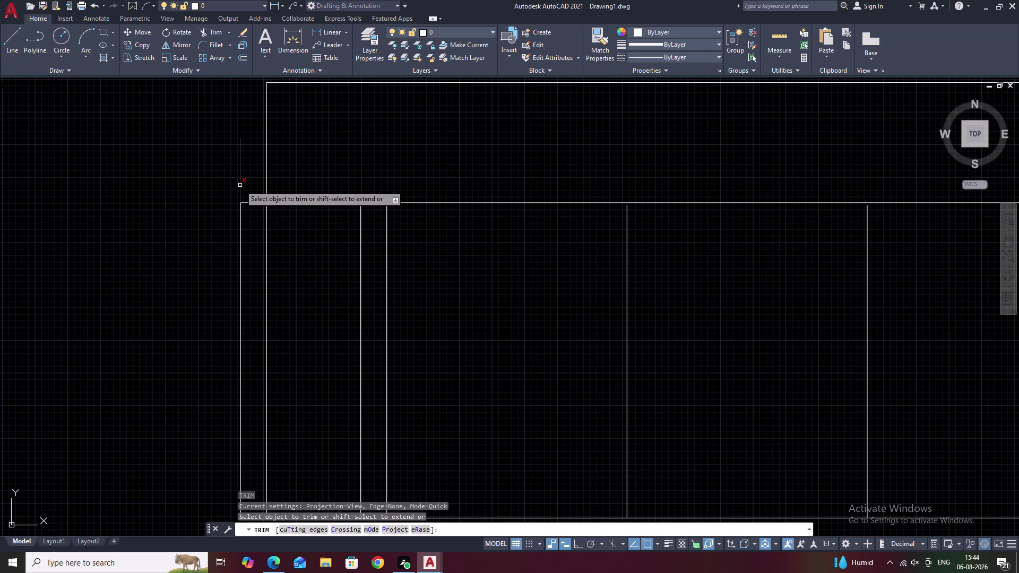
click(241, 185)
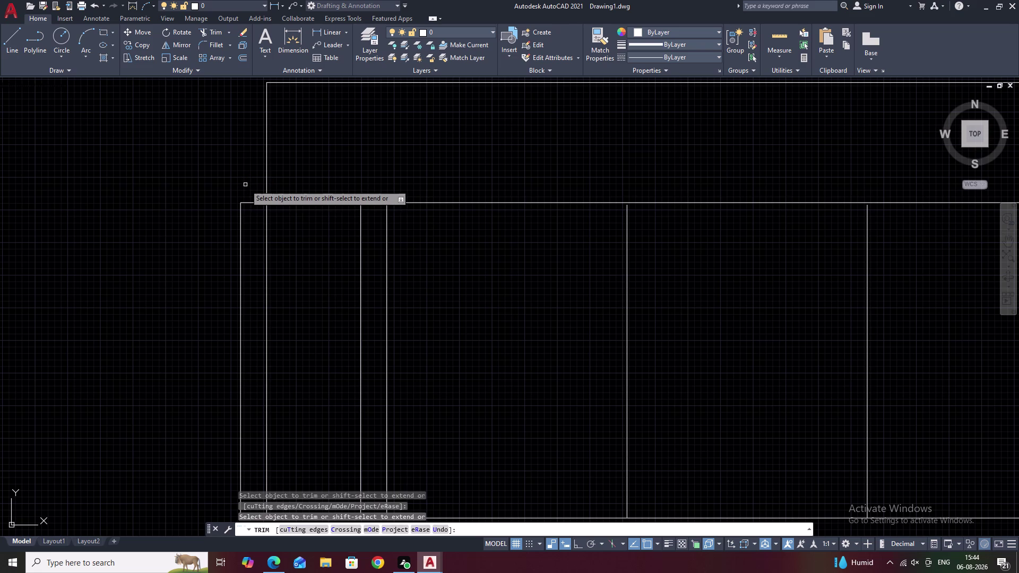
key(ctrl+z)
scroll(down, 3)
middle_drag(282, 164, 282, 217)
key(Escape)
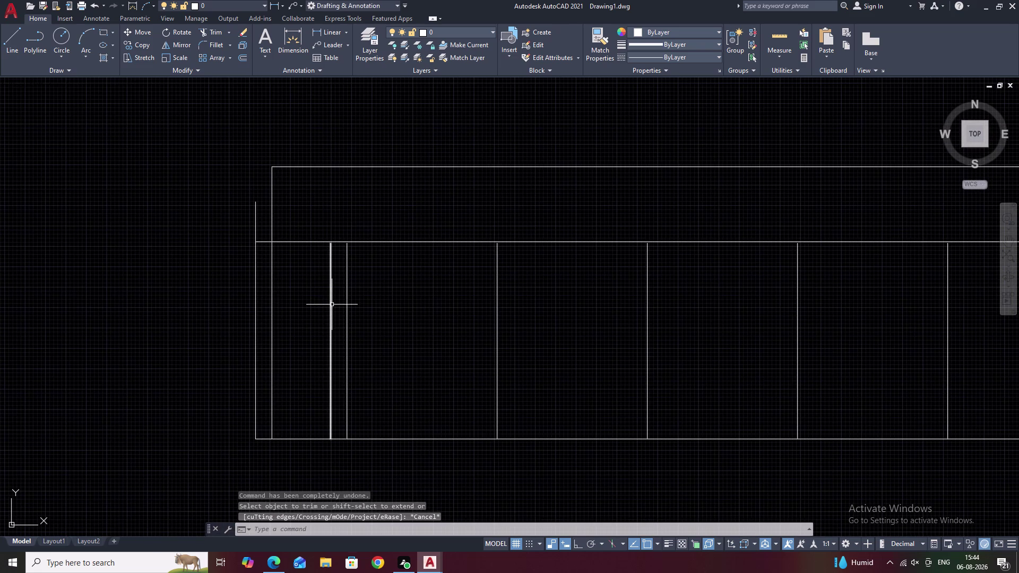
Erase the upper band's left edge line.
click(348, 307)
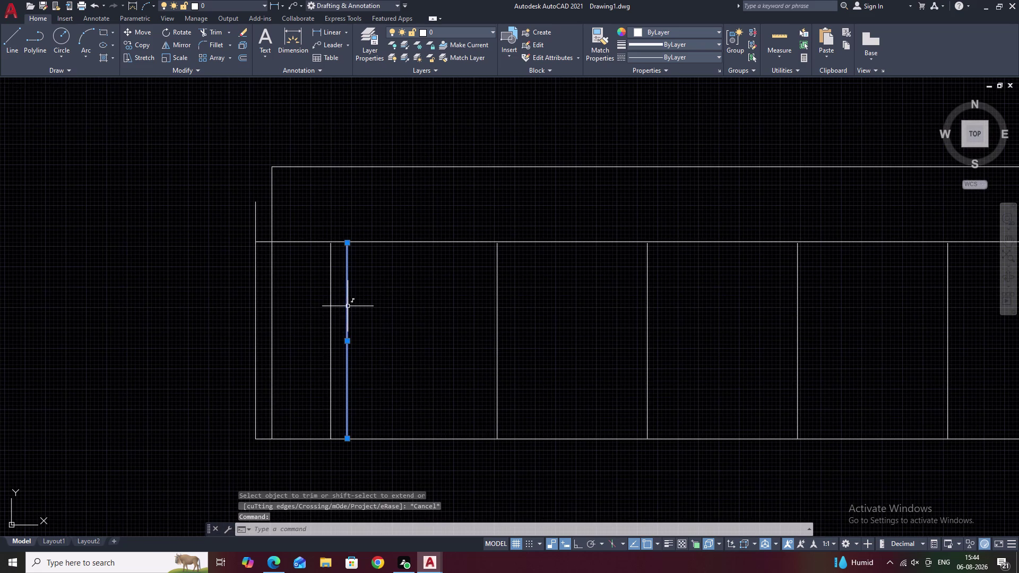
key(Escape)
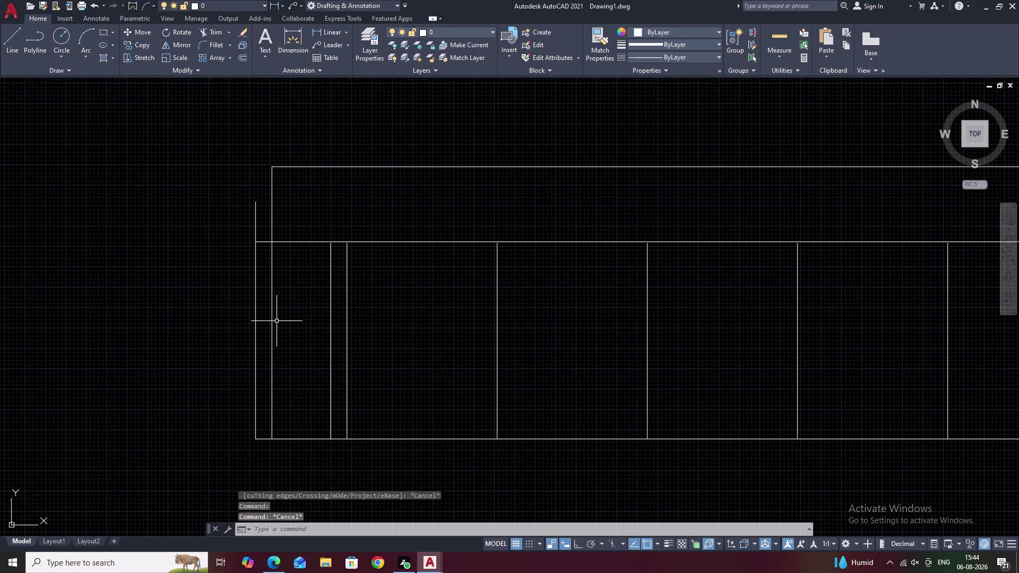
click(271, 325)
text(E)
key(space)
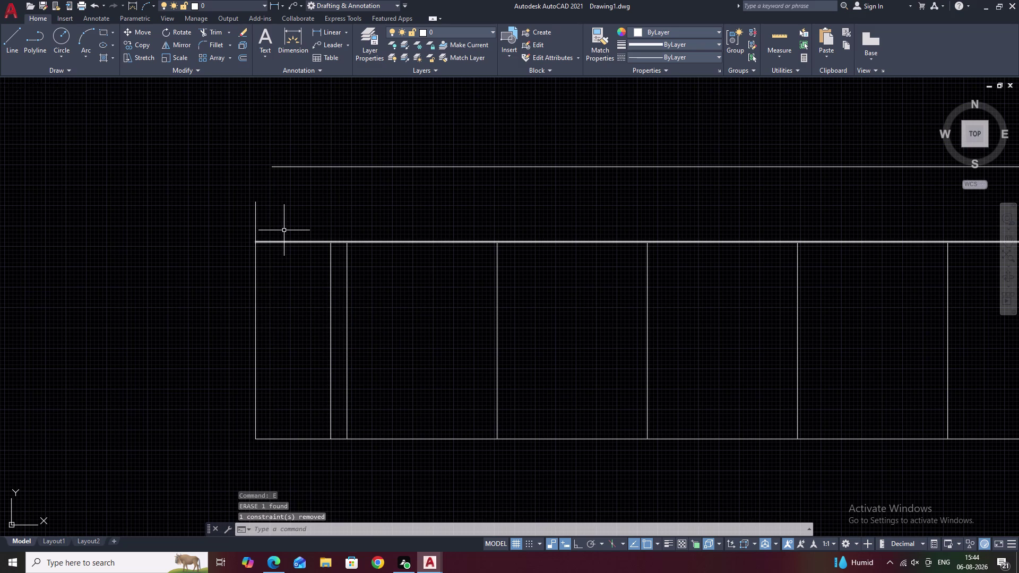
Fillet the upper band's top line with the left edge to close the corner.
text(F)
key(space)
double_click(255, 227)
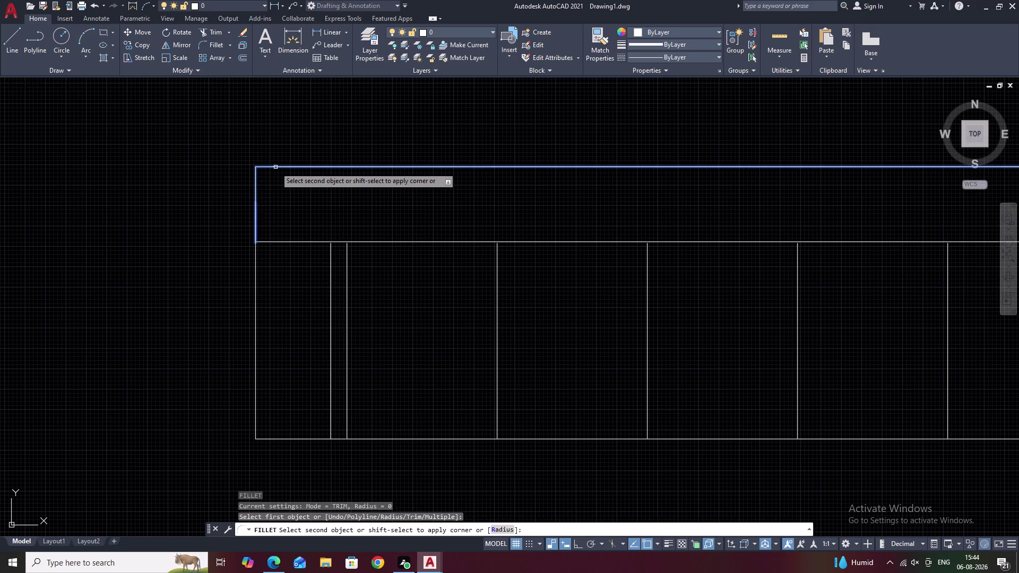
click(279, 165)
key(Escape)
Pan and zoom to center the whole elevation in view.
middle_drag(401, 235, 355, 260)
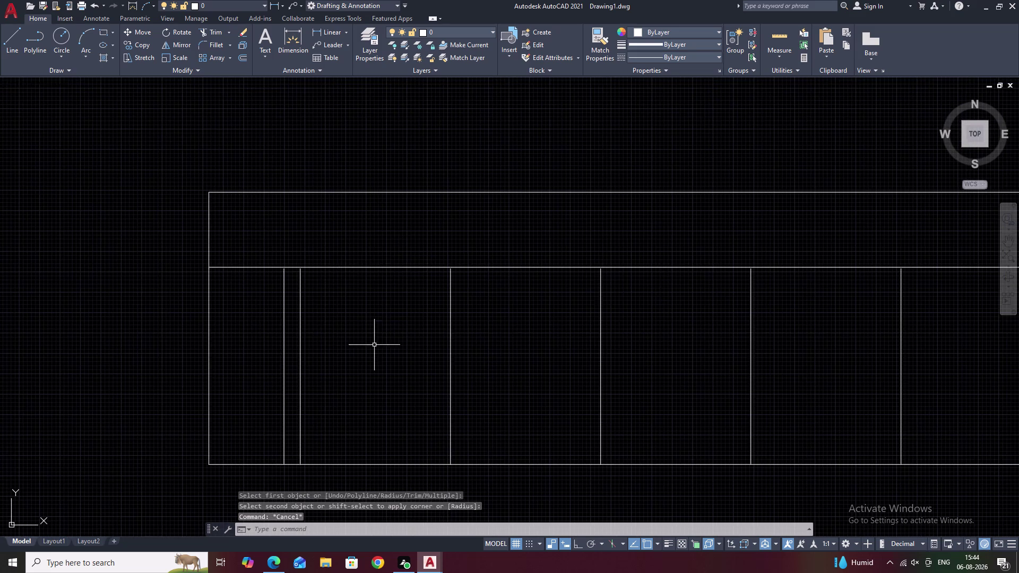
scroll(down, 3)
middle_drag(370, 356, 283, 284)
middle_drag(393, 286, 499, 297)
middle_drag(650, 278, 397, 269)
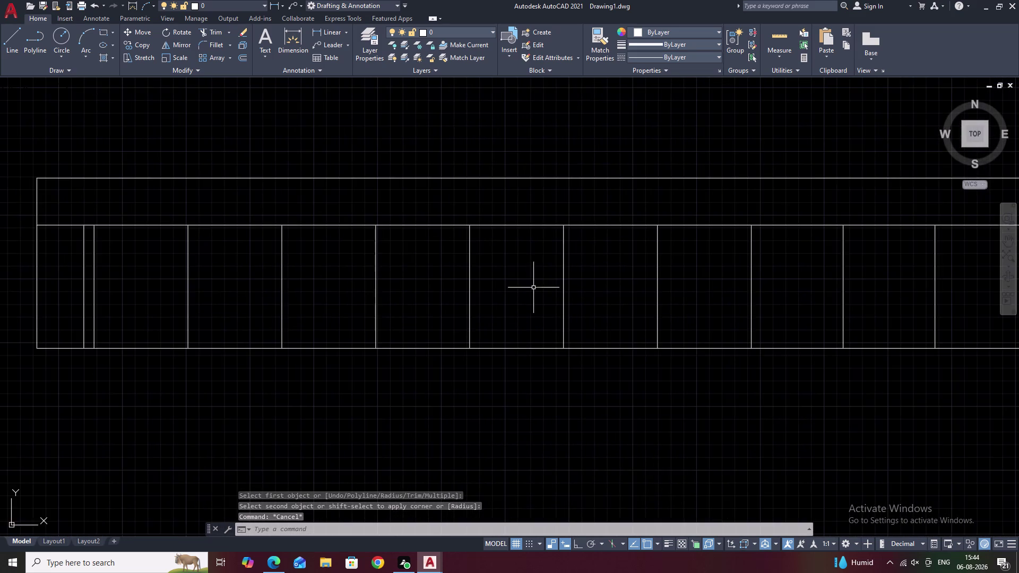
middle_drag(537, 289, 426, 291)
scroll(down, 3)
middle_drag(498, 292, 500, 281)
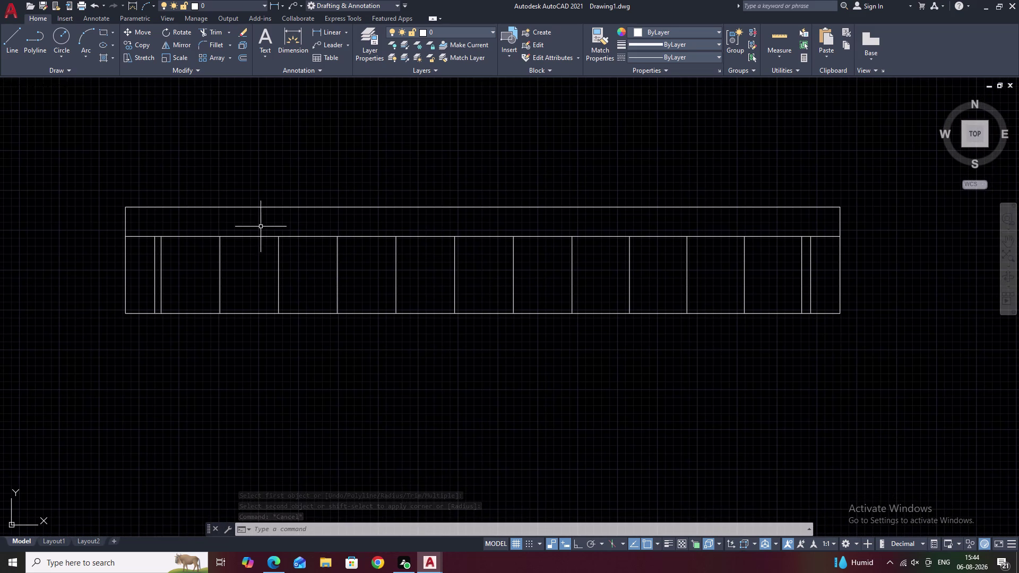
click(319, 32)
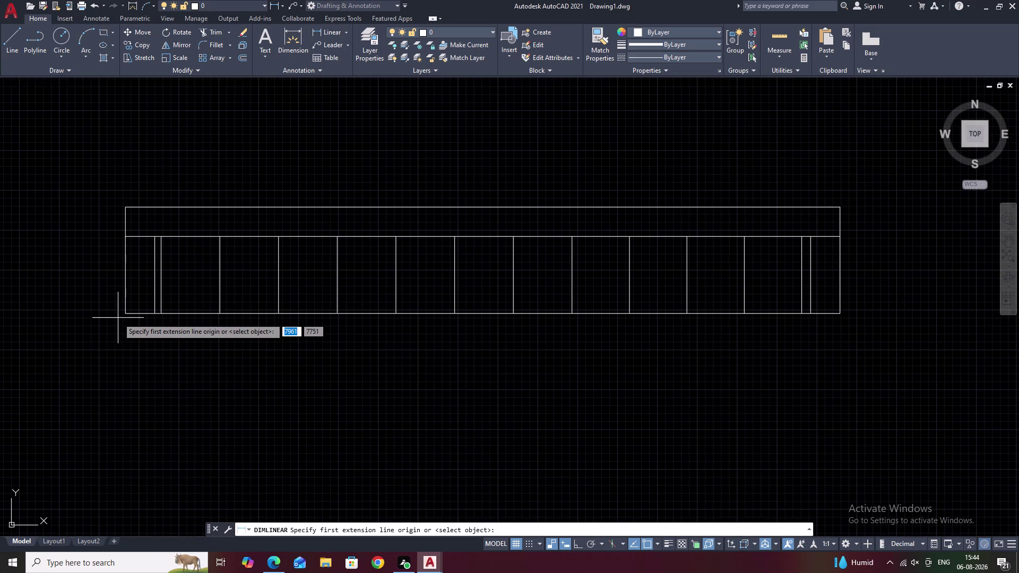
Add the 230 and 50 linear dimensions at the elevation's bottom-left.
scroll(up, 3)
click(131, 313)
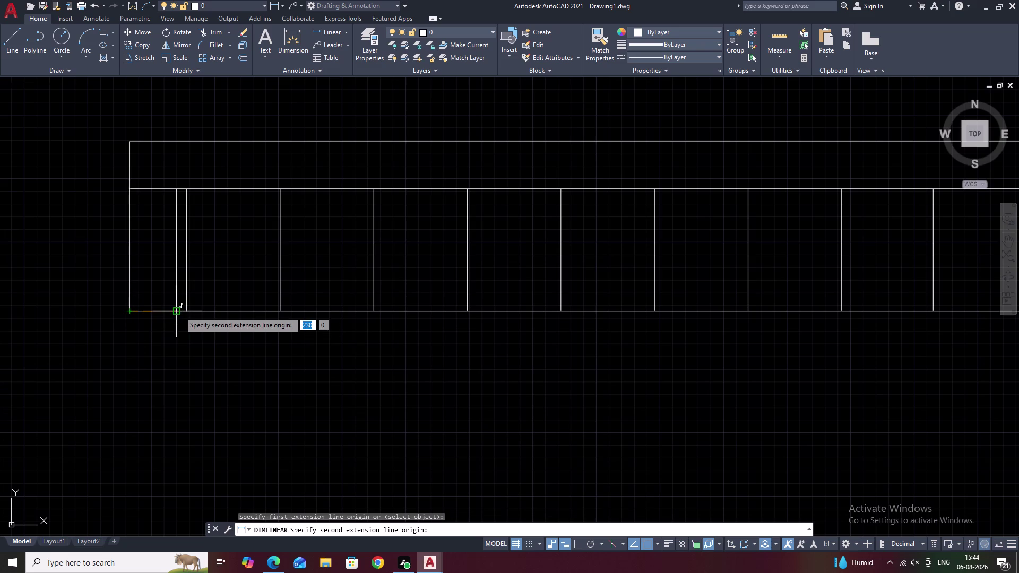
click(177, 310)
click(175, 327)
key(space)
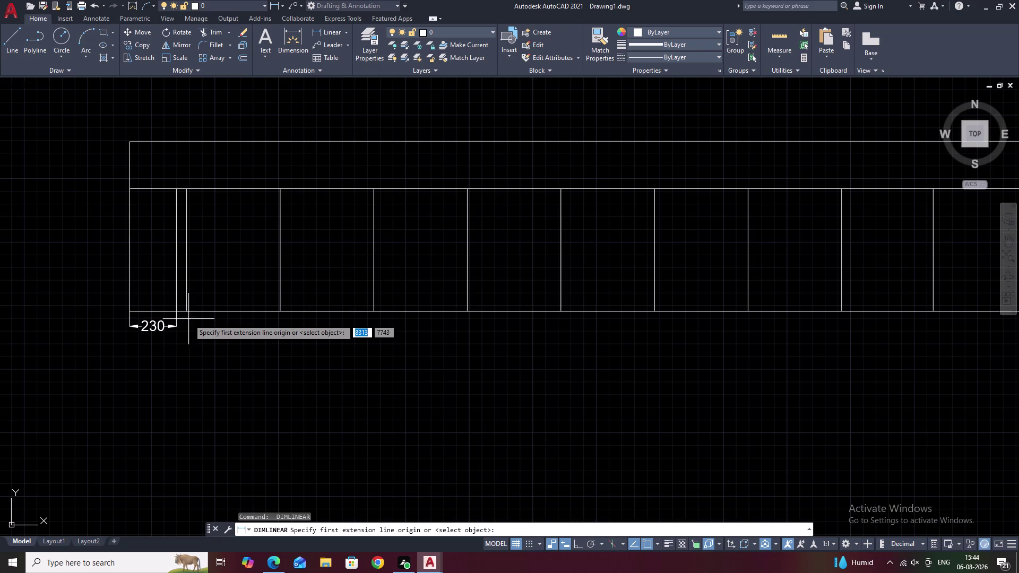
click(175, 313)
click(188, 314)
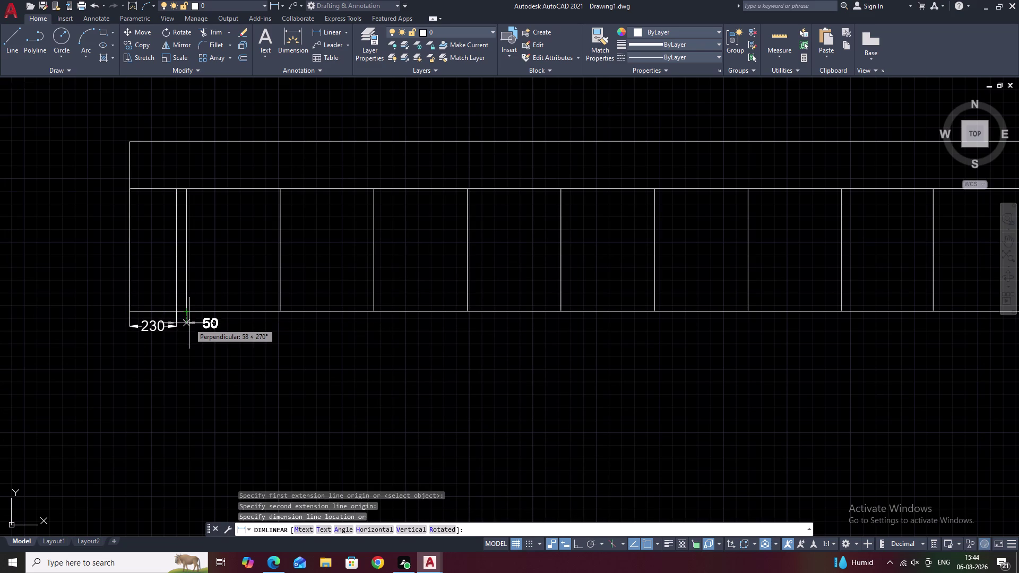
click(190, 327)
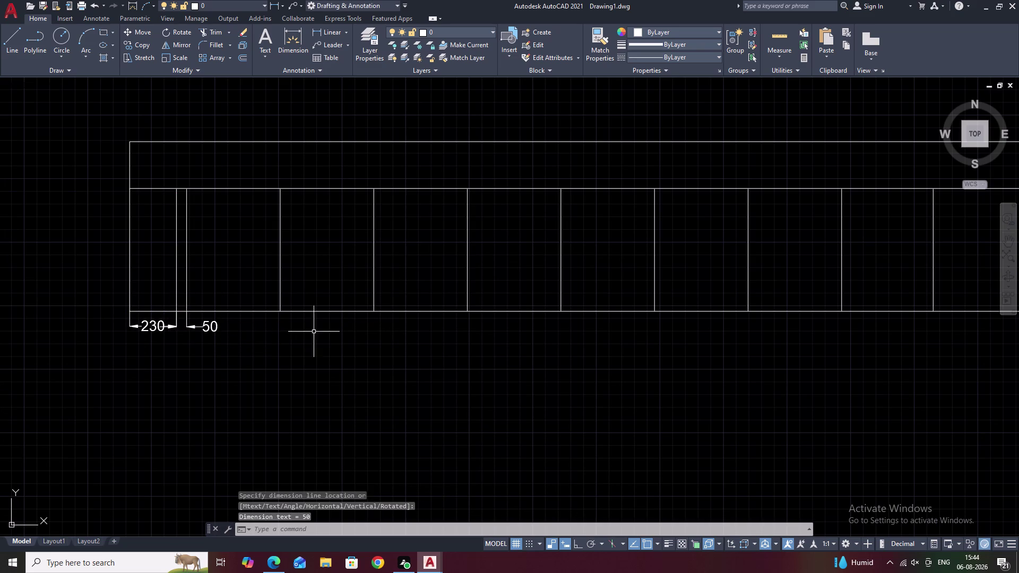
Continue the dimension chain with the 460 member spacings.
click(93, 18)
click(283, 57)
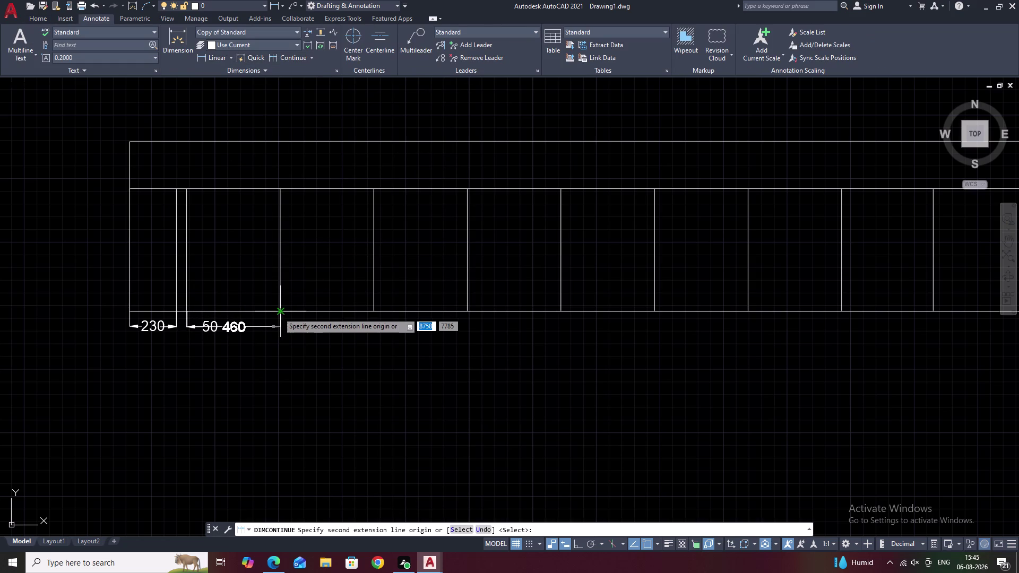
click(279, 311)
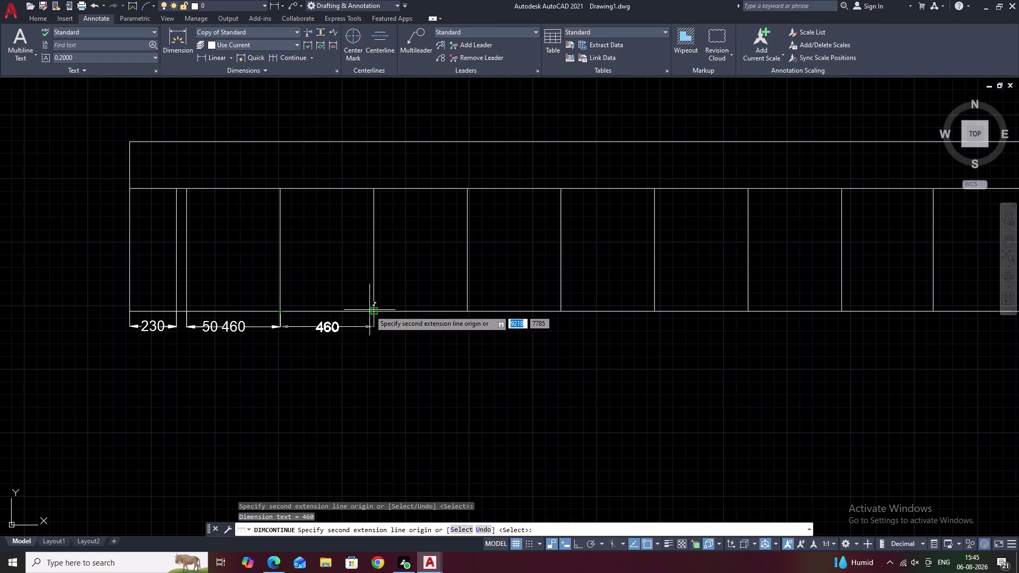
click(370, 310)
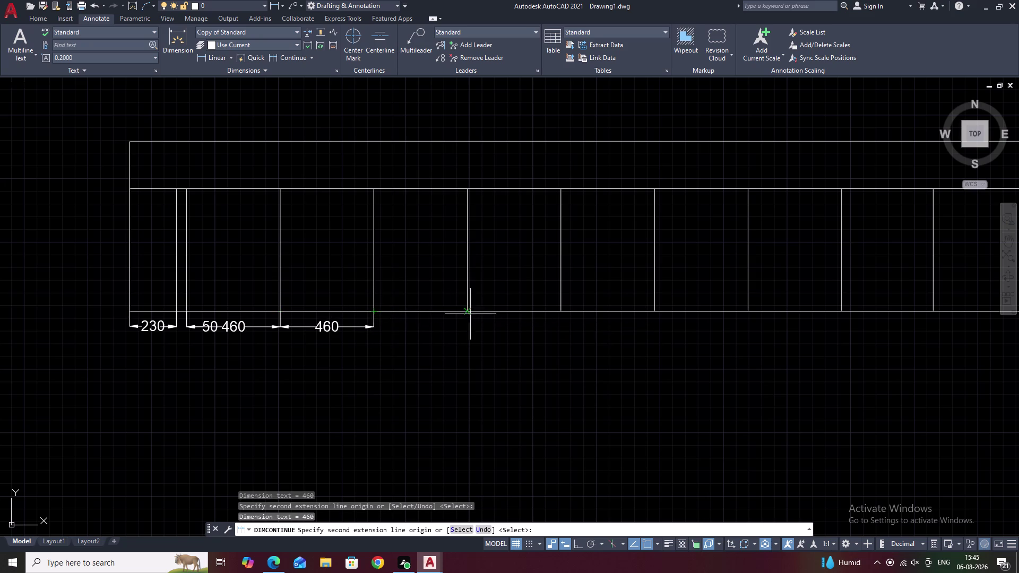
click(470, 313)
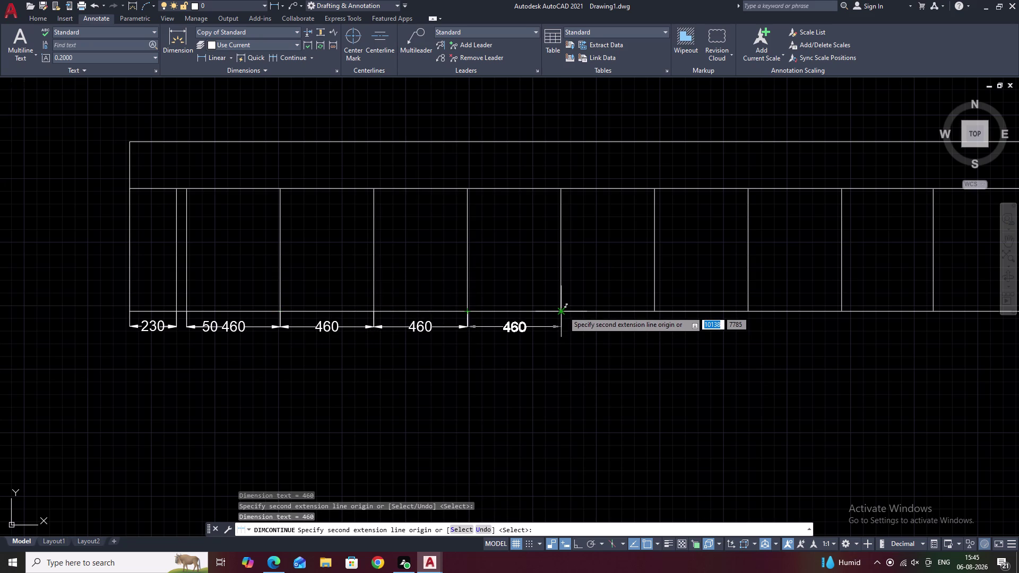
click(563, 311)
click(652, 308)
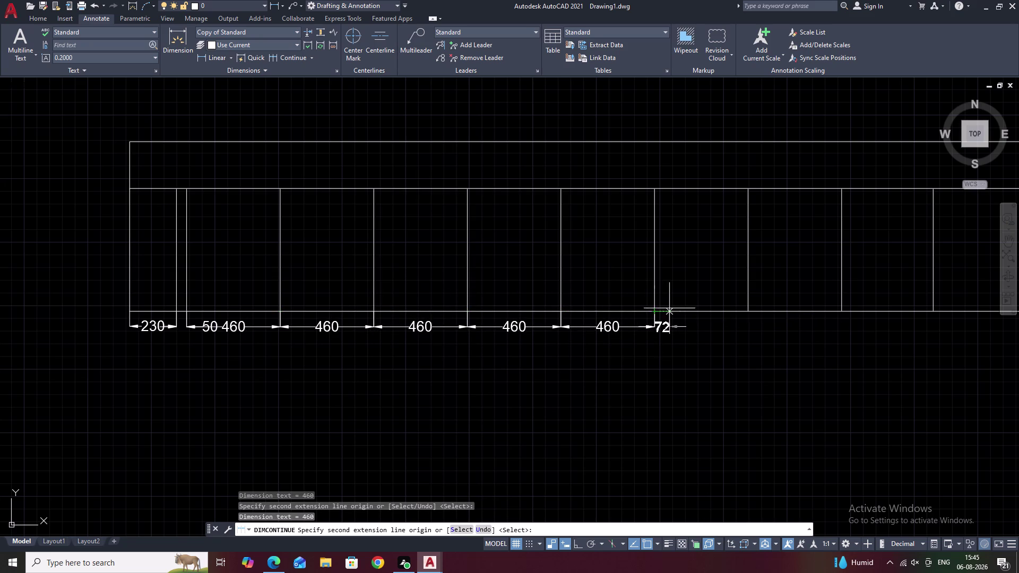
click(752, 309)
middle_drag(752, 310, 376, 338)
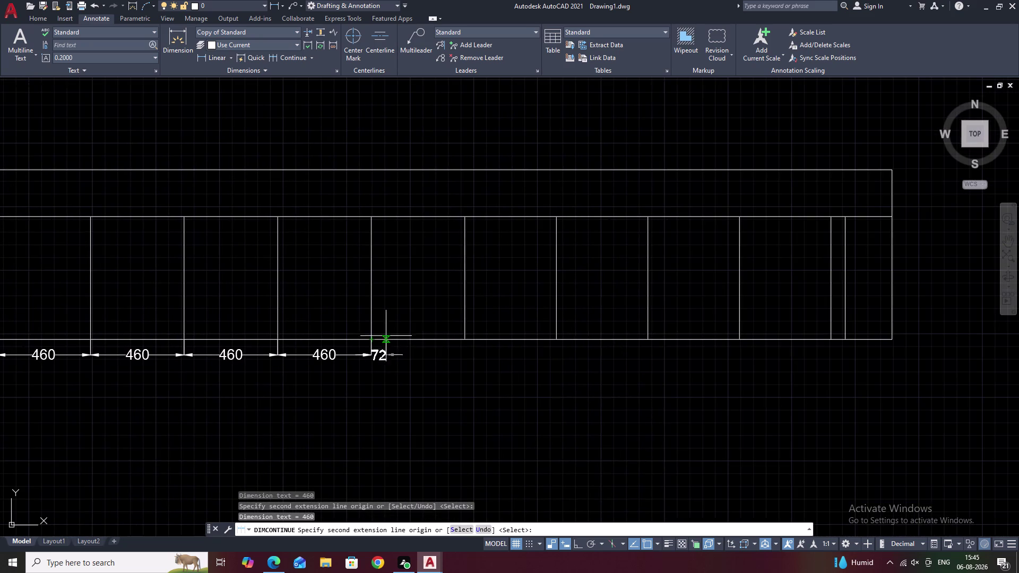
Extend the chain with the 450 spacings, then the final 70 and 230.
click(467, 337)
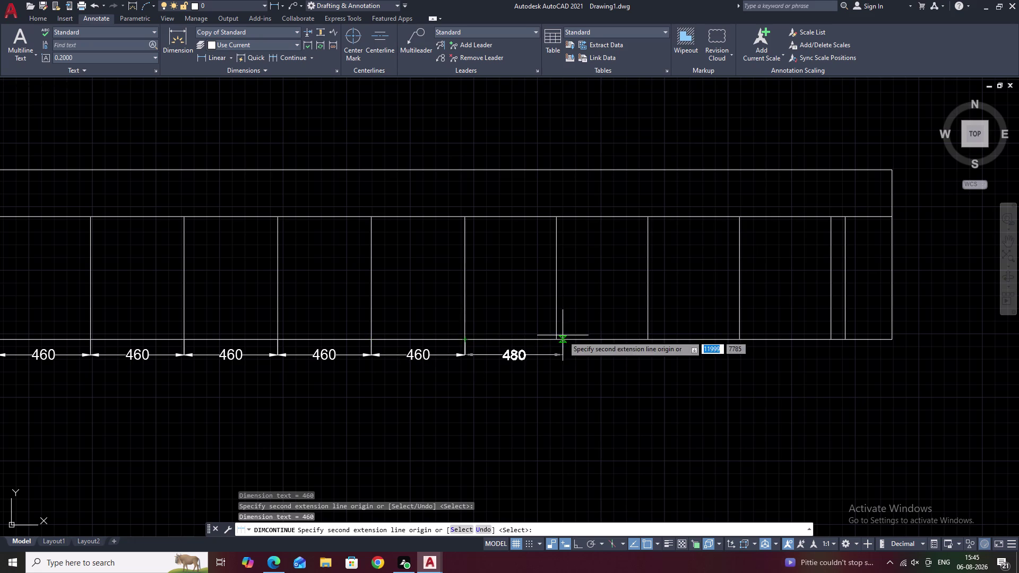
click(556, 341)
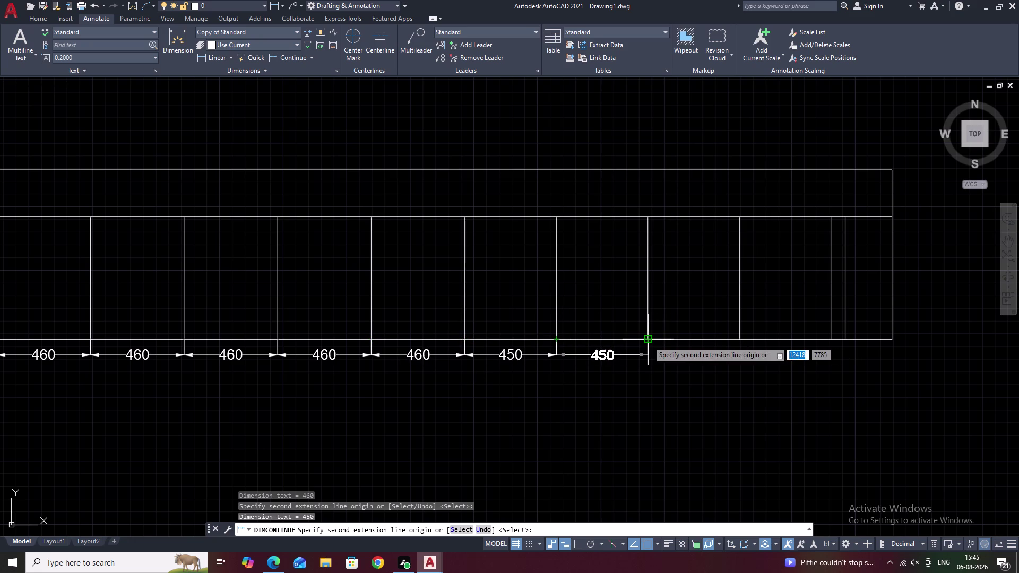
click(648, 341)
click(736, 338)
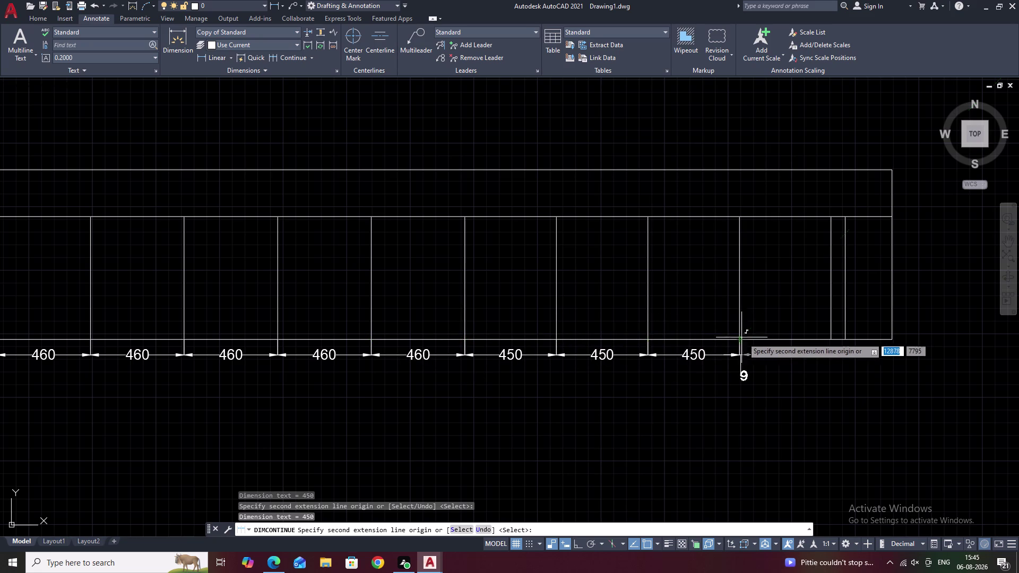
click(829, 341)
middle_drag(828, 340, 568, 344)
click(587, 344)
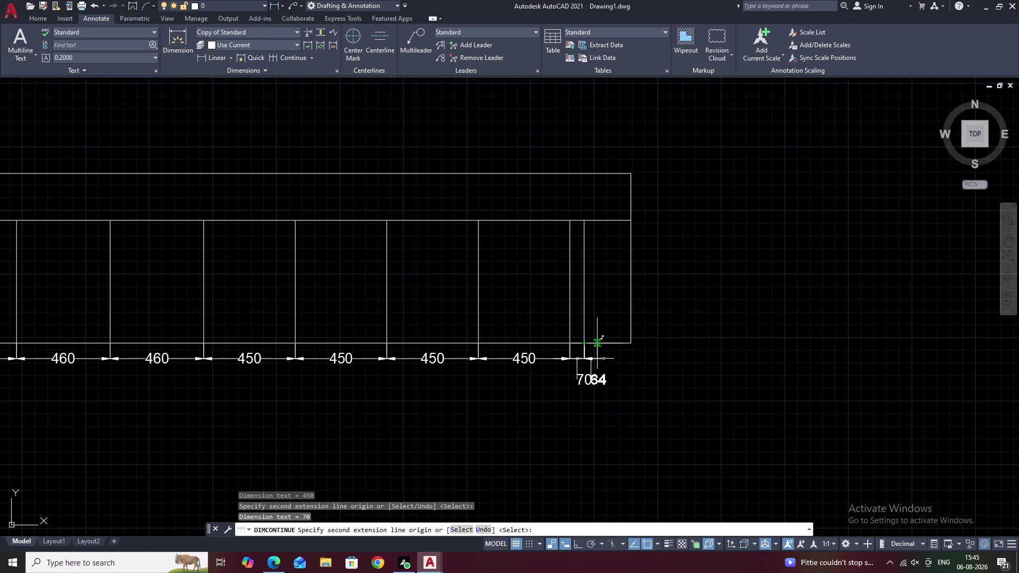
click(632, 343)
End the dimension chain and pan back toward the elevation's left end.
scroll(down, 3)
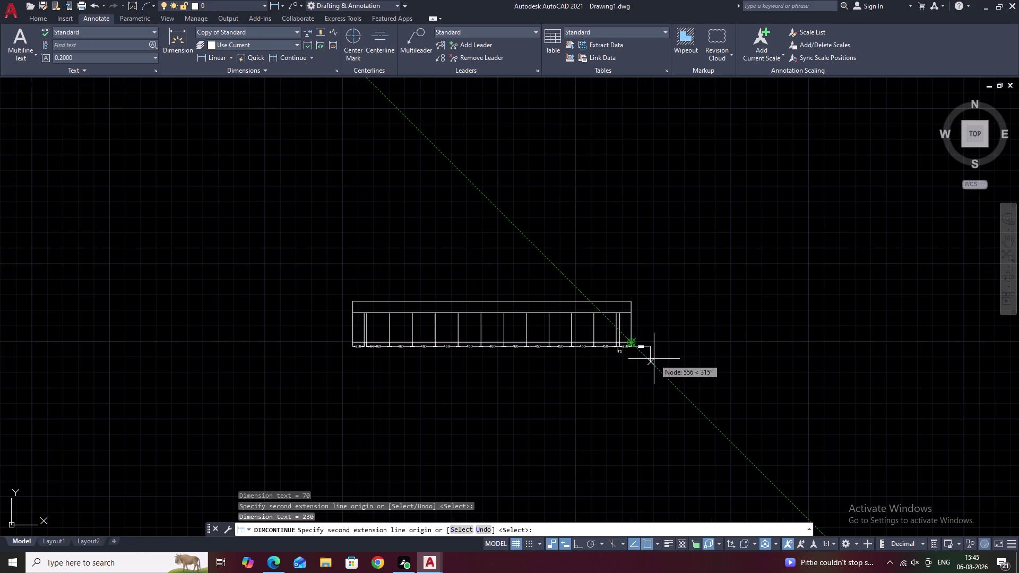
key(Escape)
scroll(up, 3)
middle_drag(358, 339, 601, 343)
middle_drag(450, 310, 633, 322)
scroll(down, 3)
middle_drag(533, 305, 510, 344)
scroll(up, 3)
middle_drag(387, 341, 504, 328)
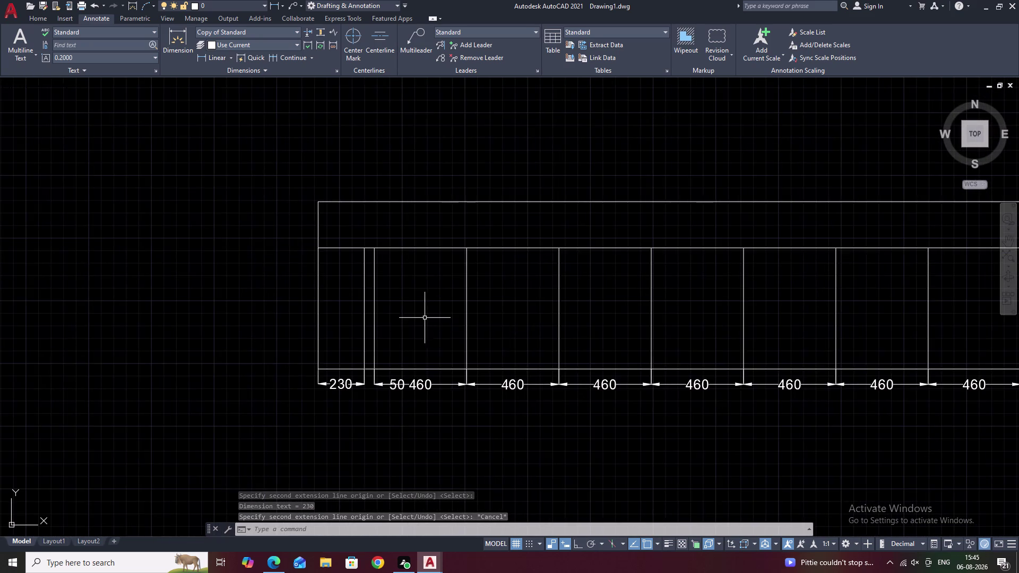
scroll(up, 3)
key(Escape)
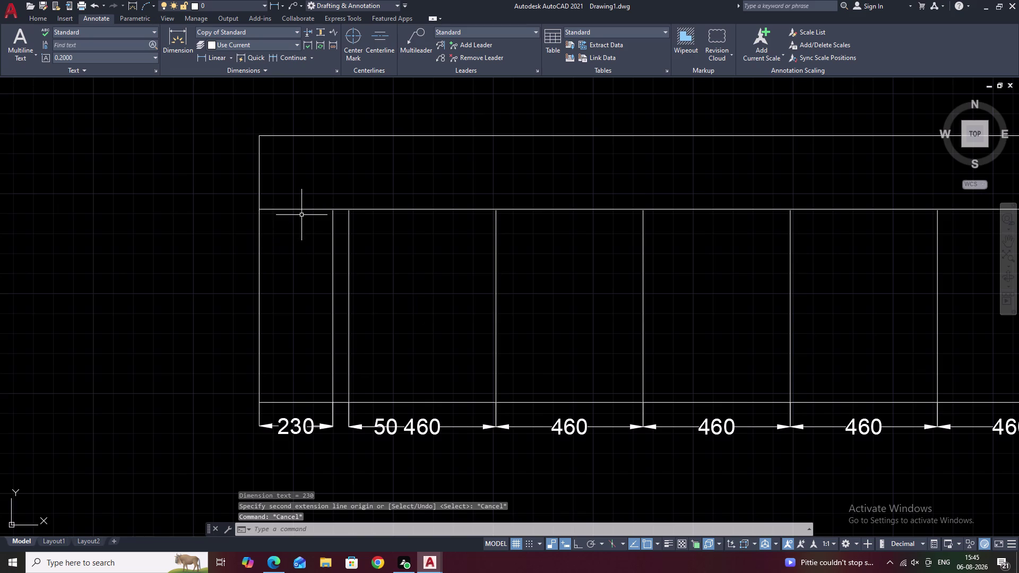
text(TR)
key(space)
drag(283, 172, 289, 234)
scroll(down, 3)
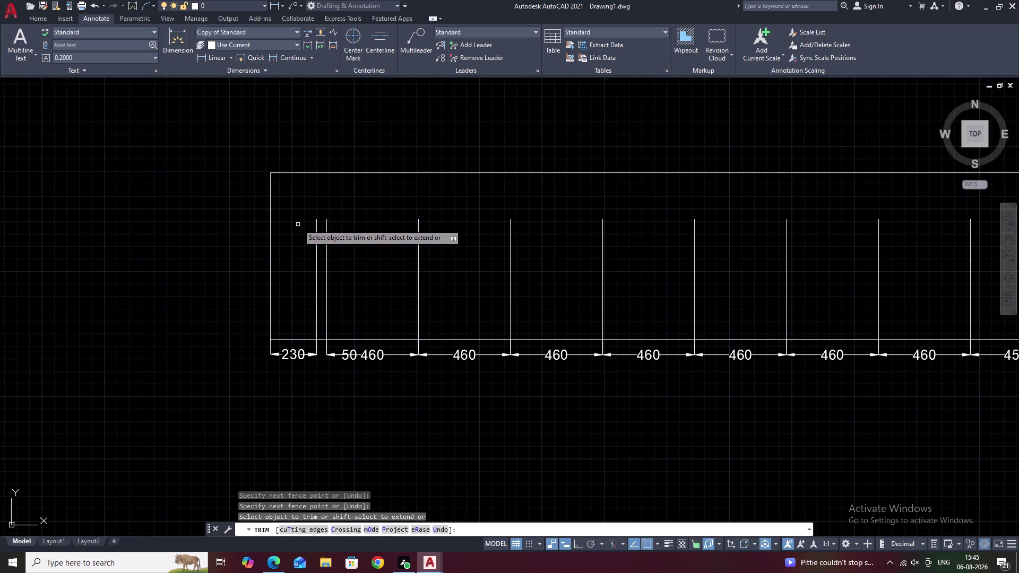
key(ctrl+z)
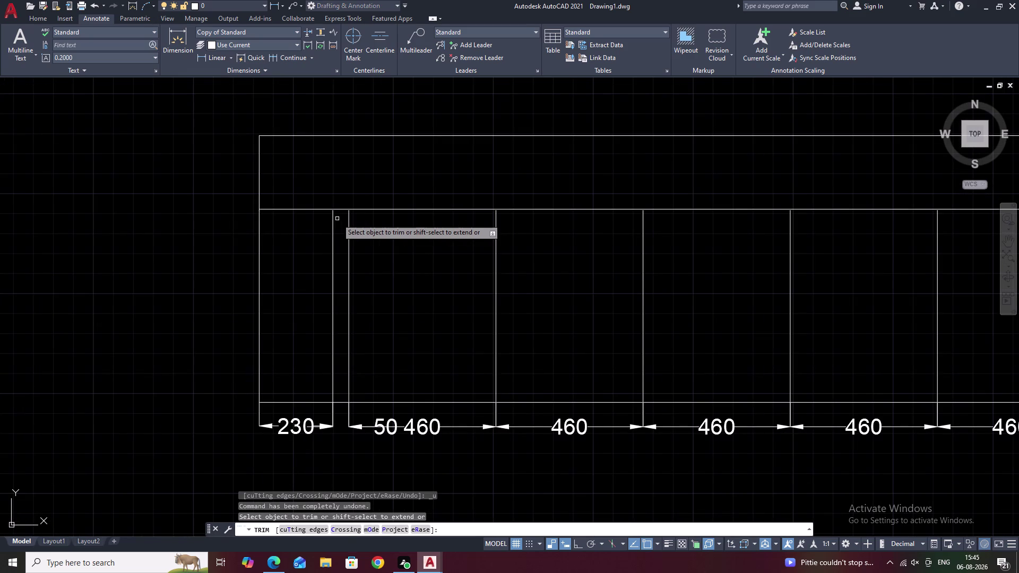
key(Escape)
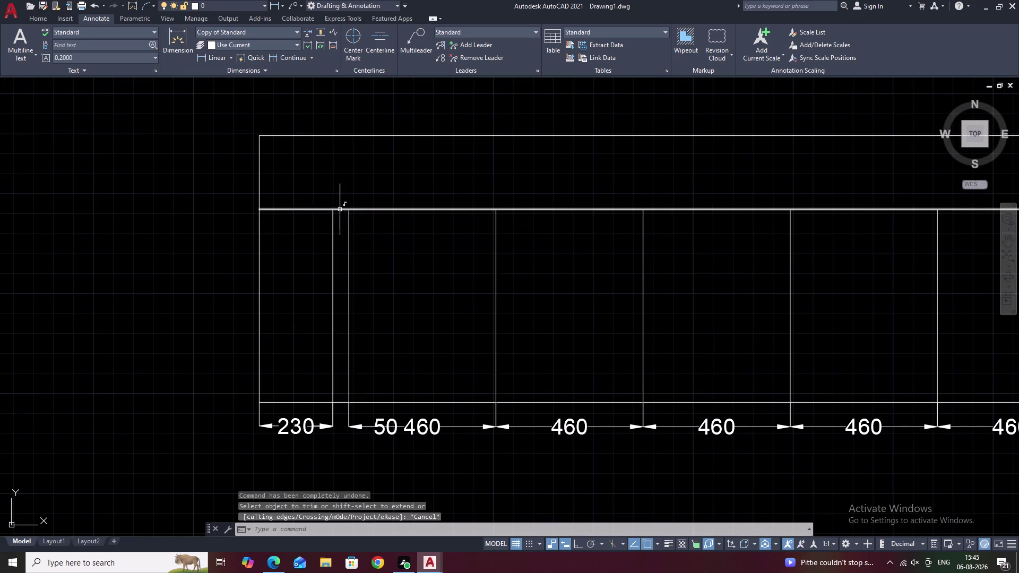
text(EX)
key(space)
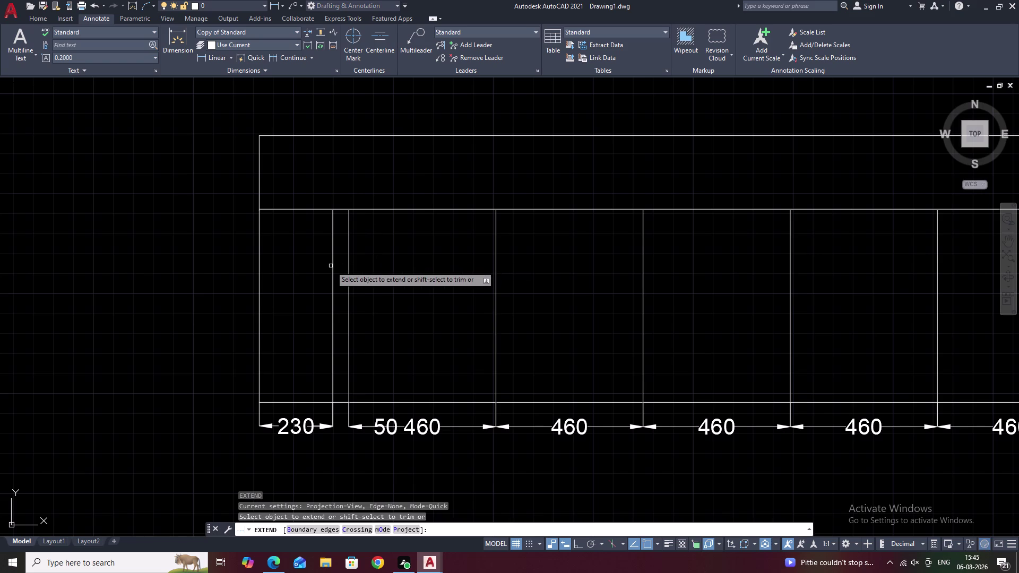
click(333, 231)
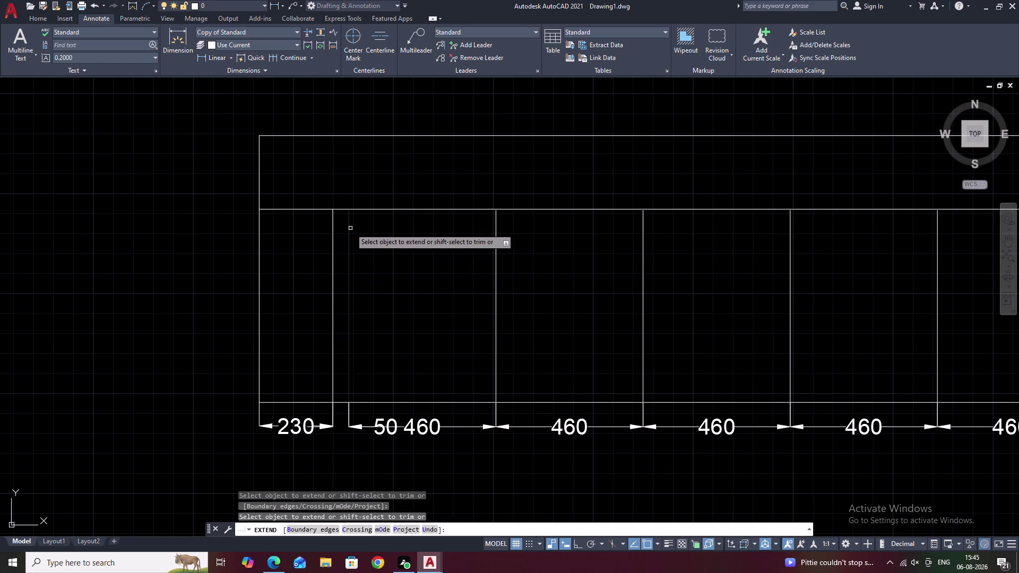
key(Escape)
text(TR)
key(space)
drag(320, 188, 309, 210)
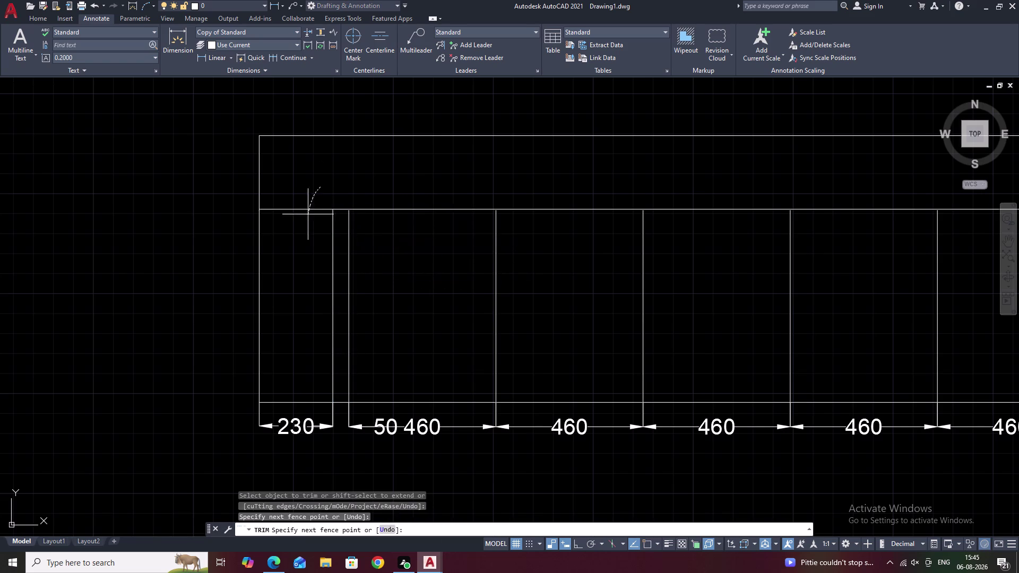
drag(309, 210, 305, 250)
key(Escape)
scroll(down, 3)
middle_drag(566, 267, 83, 274)
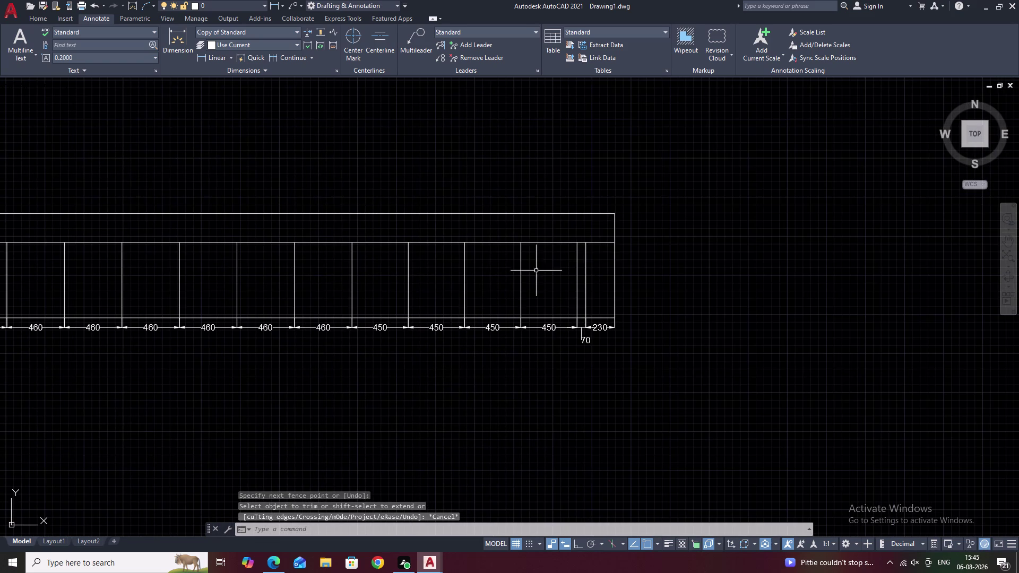
scroll(up, 3)
key(space)
drag(581, 210, 588, 241)
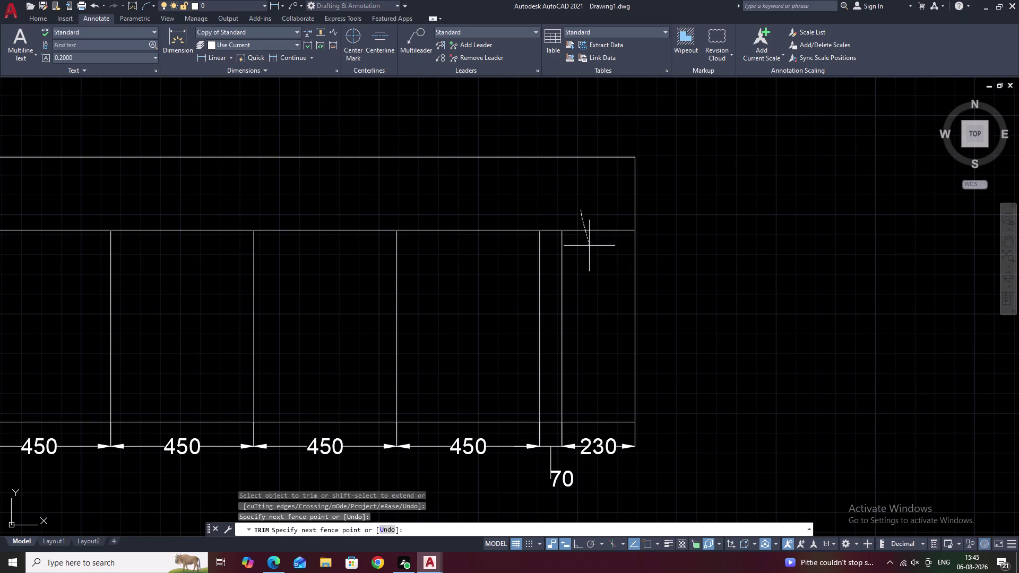
drag(588, 242, 587, 282)
key(ctrl+z)
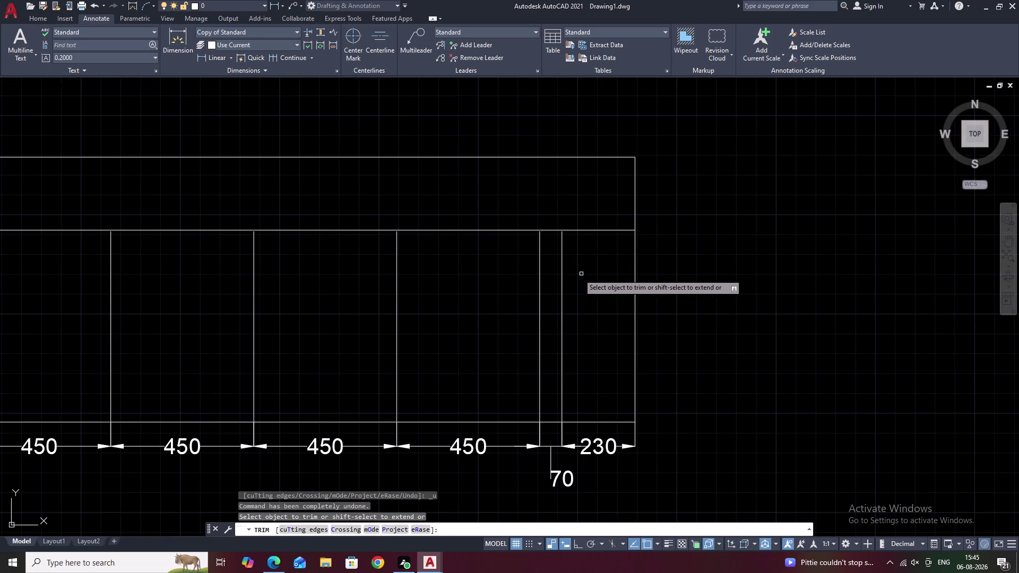
key(Escape)
text(EX)
key(space)
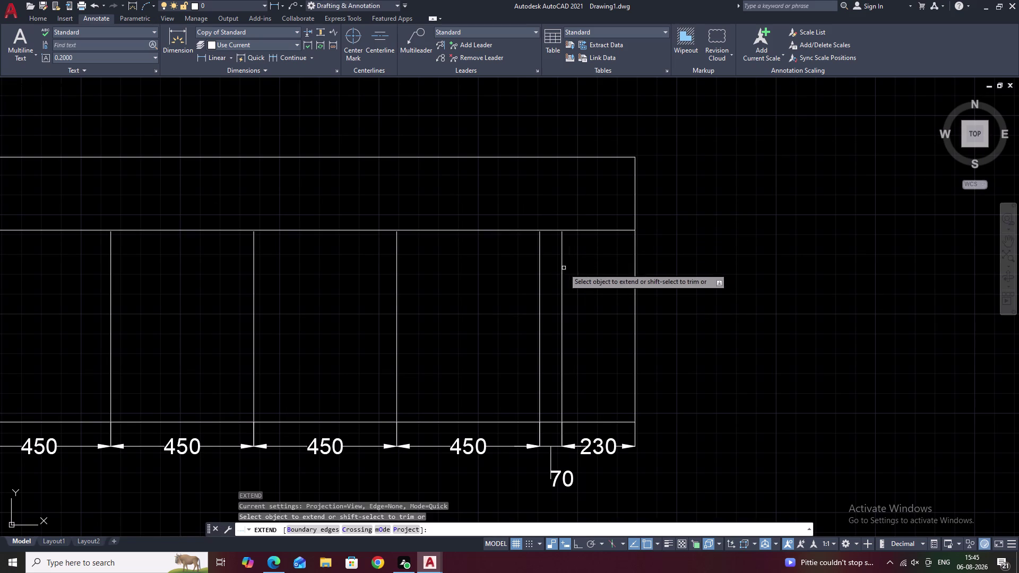
click(539, 275)
click(560, 268)
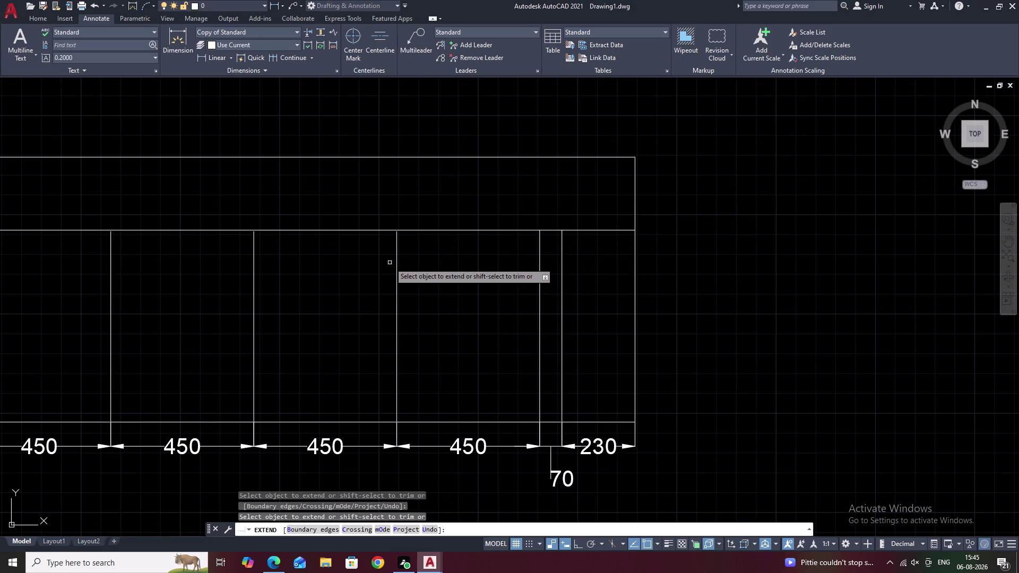
click(396, 261)
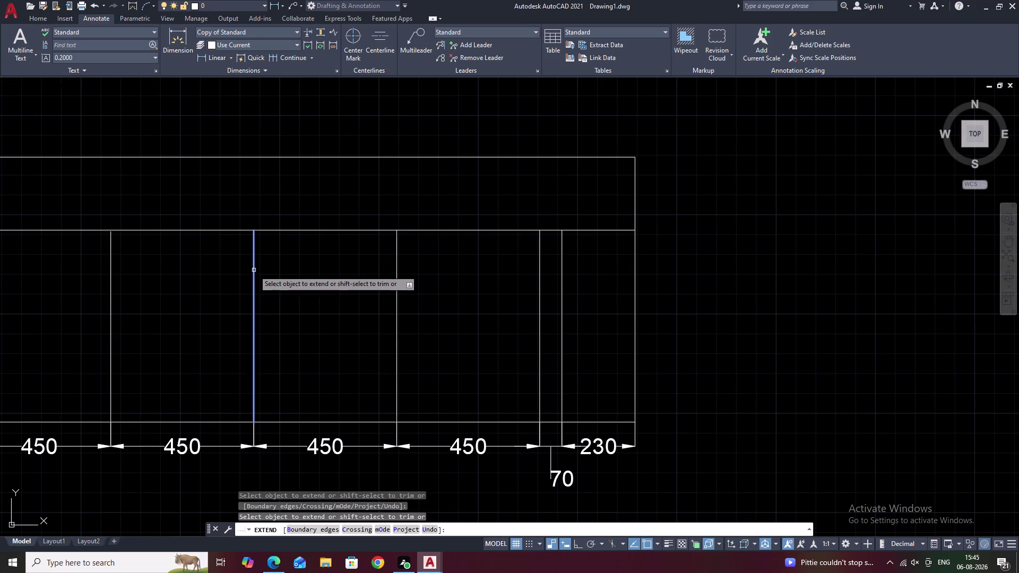
click(254, 270)
middle_drag(208, 272, 605, 290)
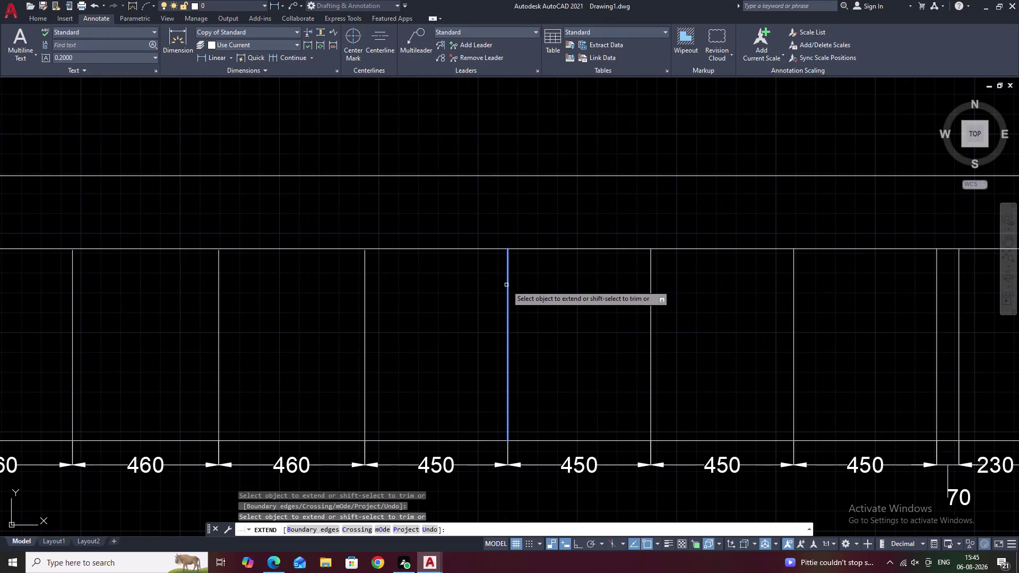
click(507, 285)
click(364, 297)
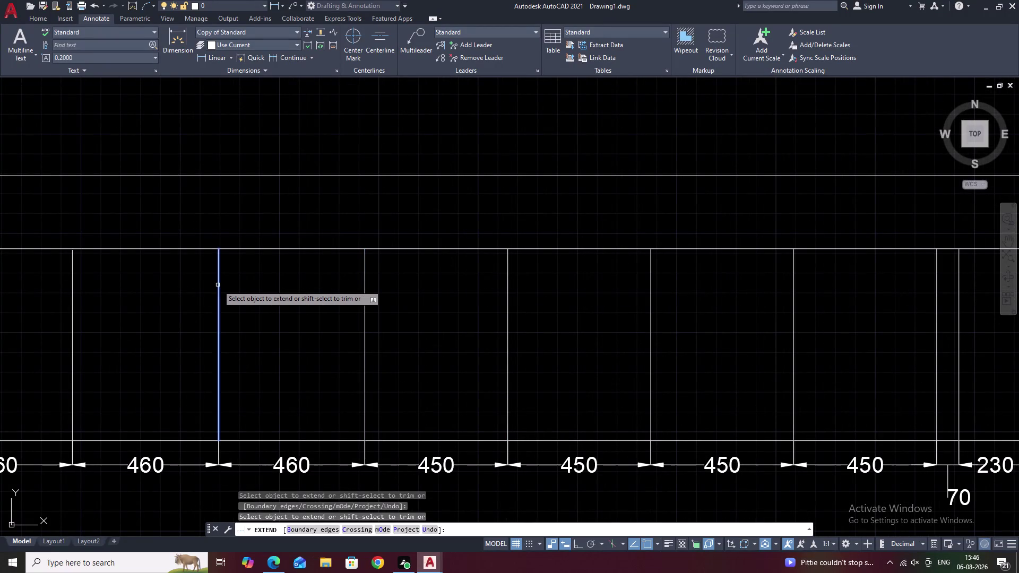
click(218, 285)
middle_drag(208, 284, 596, 301)
click(457, 299)
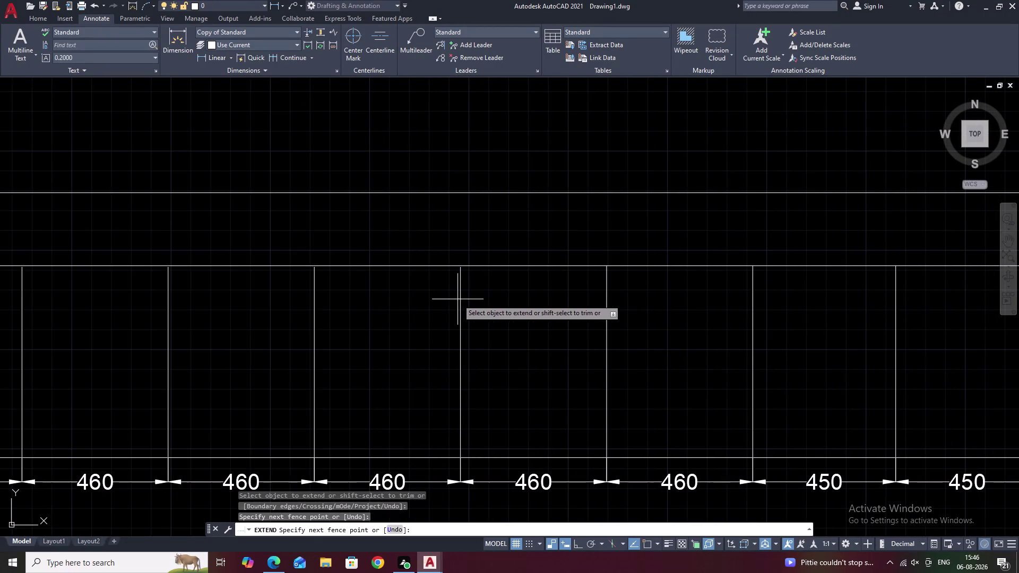
click(460, 298)
click(315, 288)
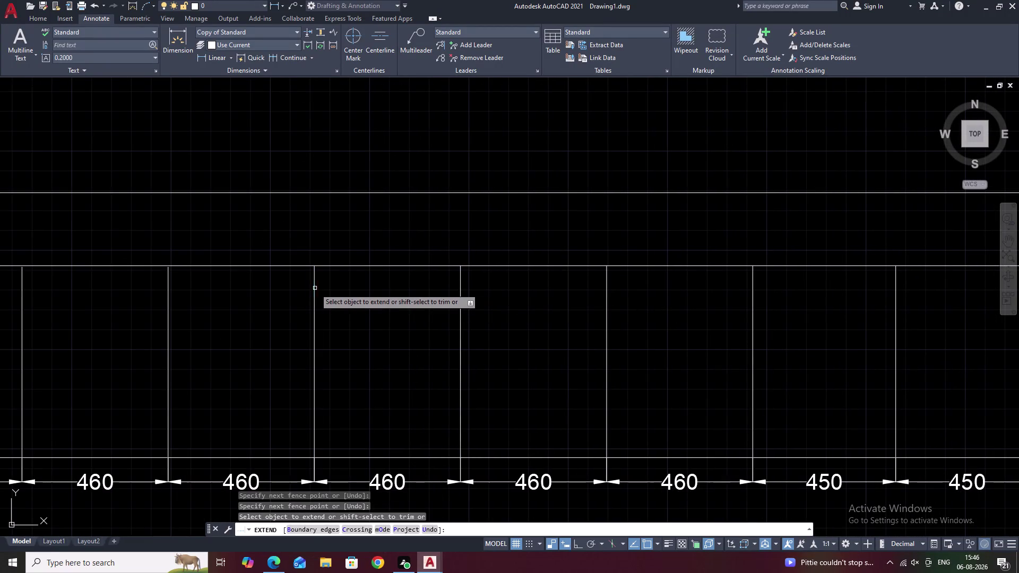
click(168, 295)
middle_drag(207, 295, 621, 327)
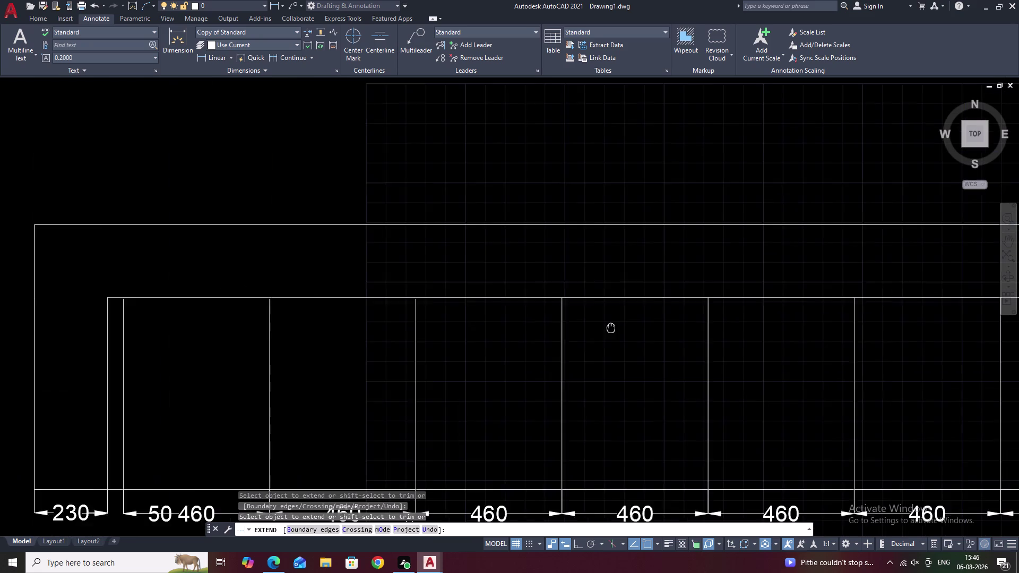
middle_drag(621, 327, 667, 327)
click(335, 322)
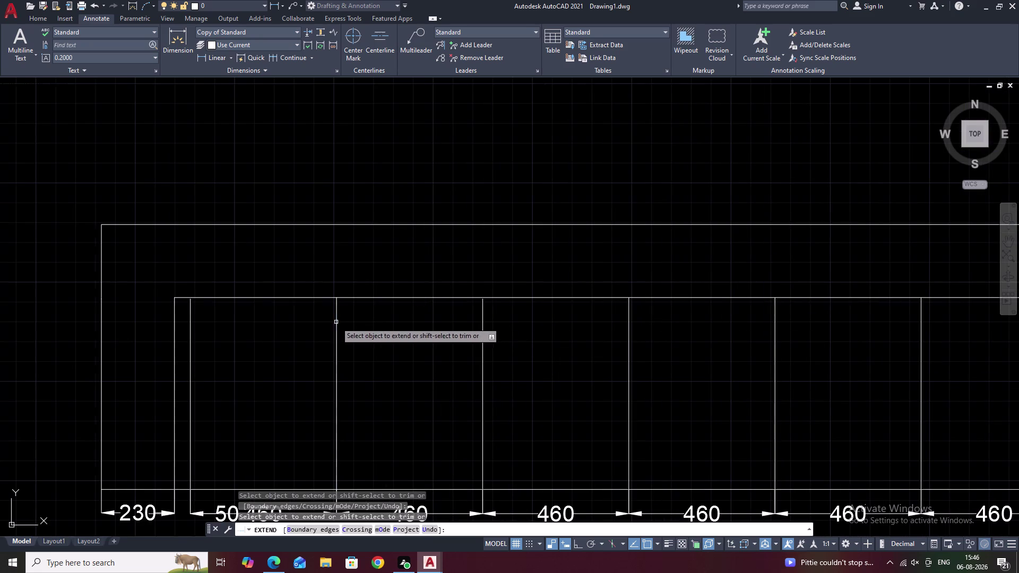
scroll(down, 3)
middle_drag(698, 363, 442, 346)
key(Escape)
scroll(up, 3)
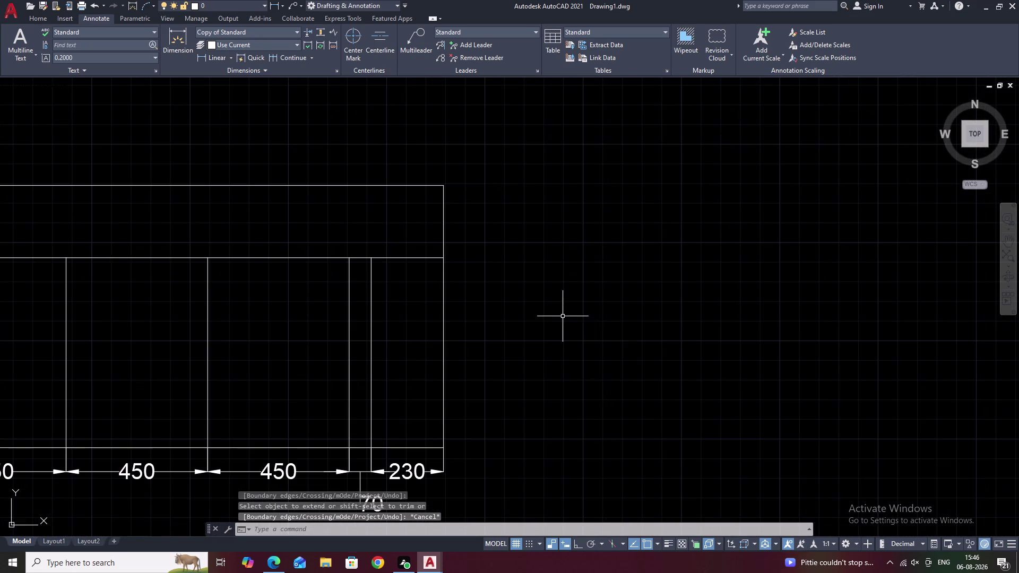
key(t)
key(r)
key(space)
drag(407, 246, 421, 303)
scroll(down, 3)
middle_drag(465, 305, 526, 312)
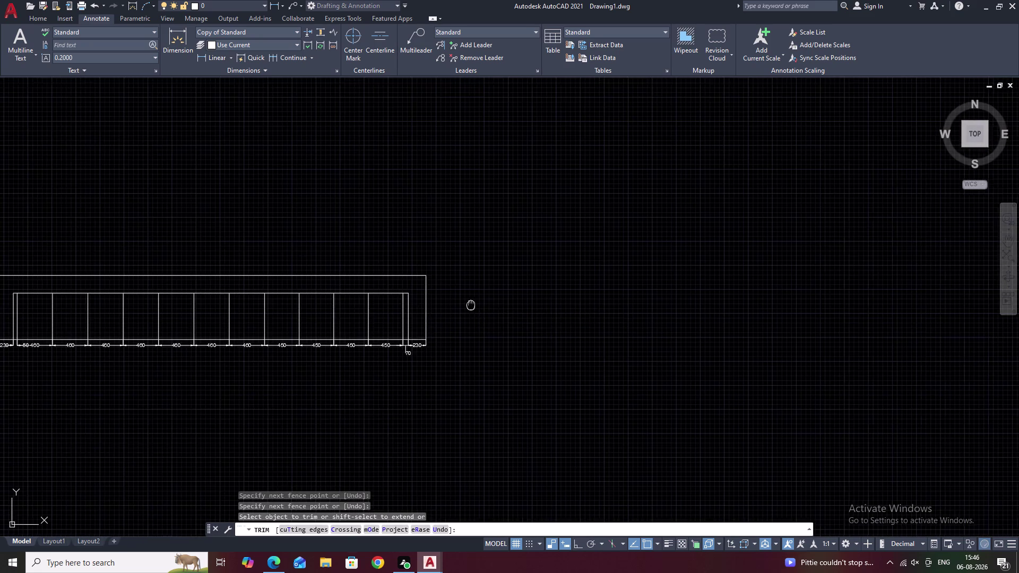
middle_drag(525, 313, 753, 329)
key(Escape)
scroll(up, 3)
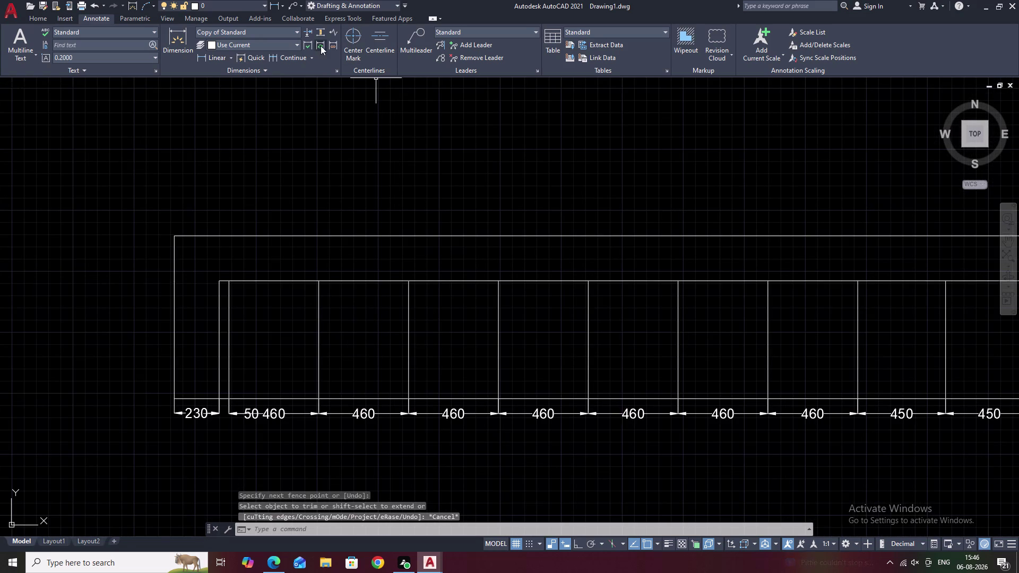
click(208, 59)
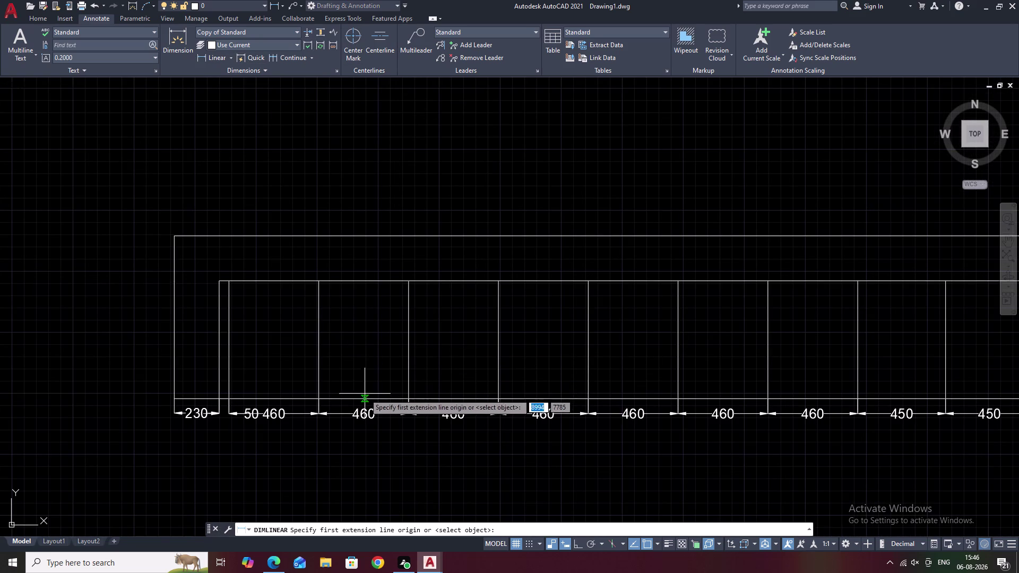
click(362, 397)
click(364, 283)
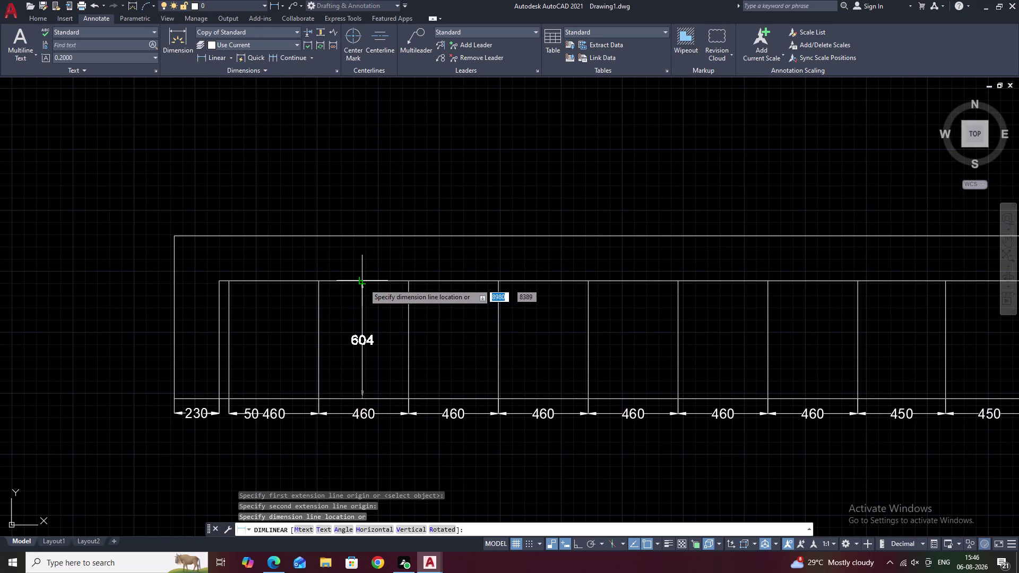
key(Escape)
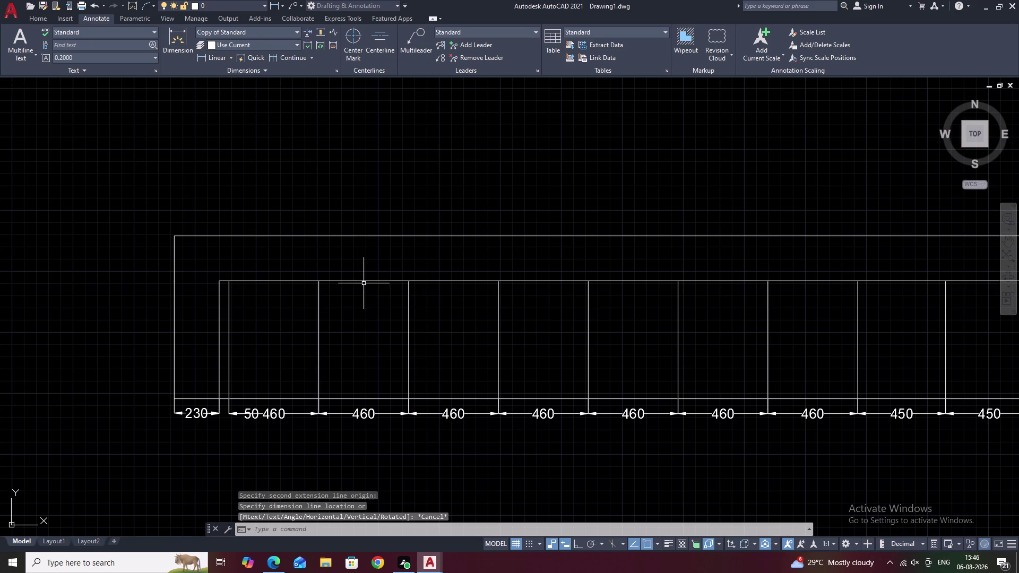
click(210, 54)
scroll(up, 3)
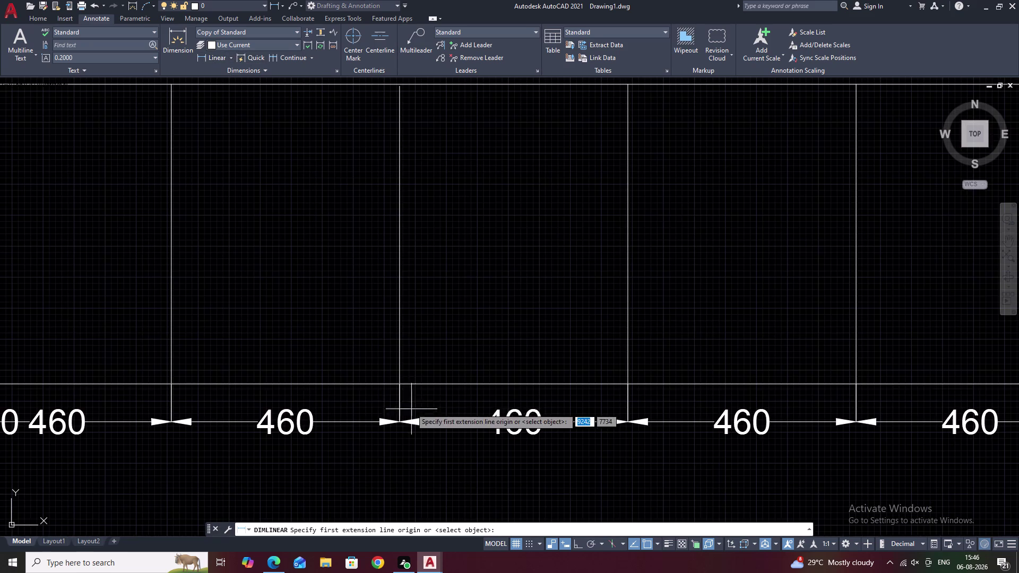
click(169, 382)
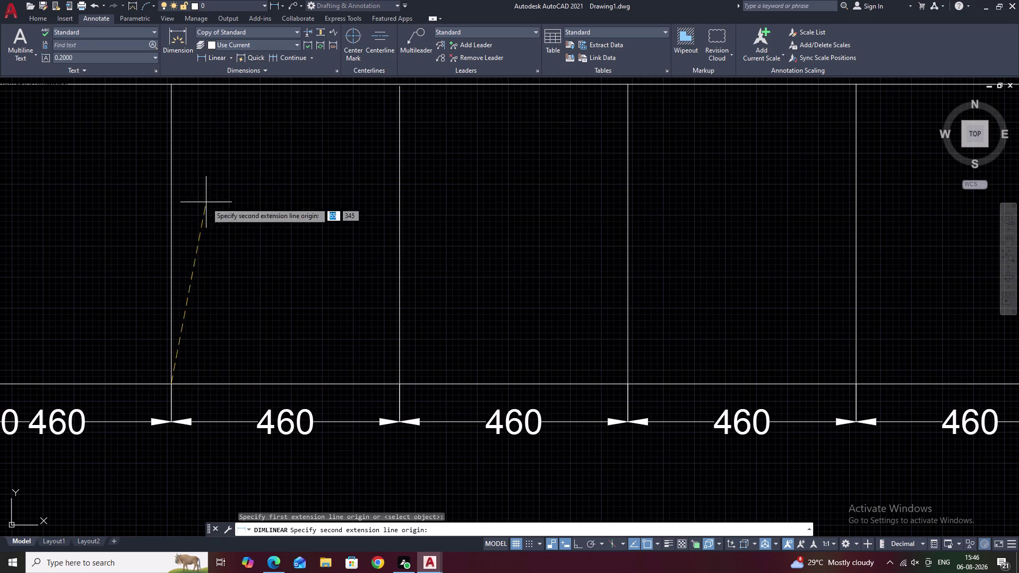
middle_drag(206, 202, 372, 496)
click(337, 380)
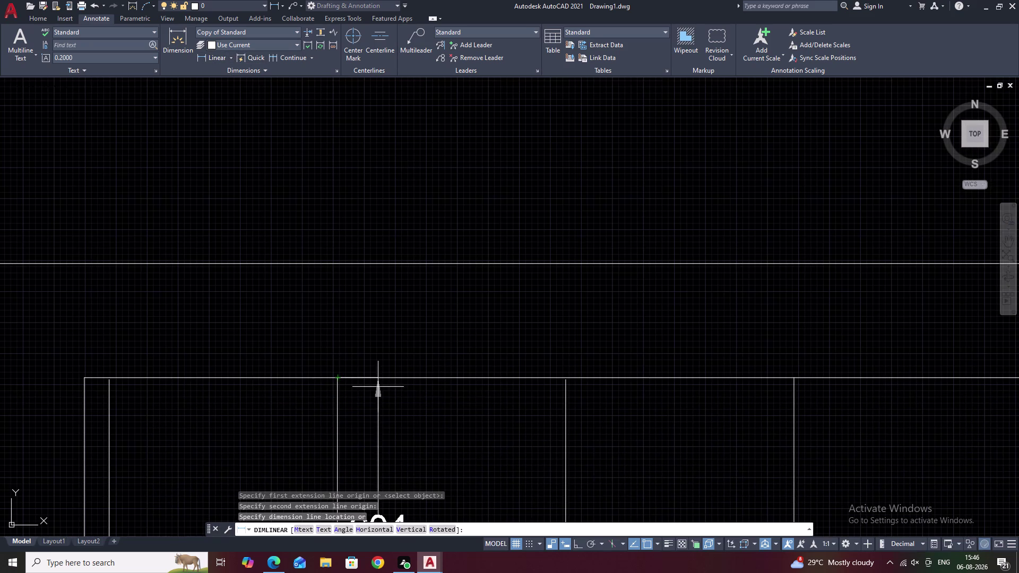
scroll(down, 3)
middle_drag(476, 421, 485, 337)
key(Escape)
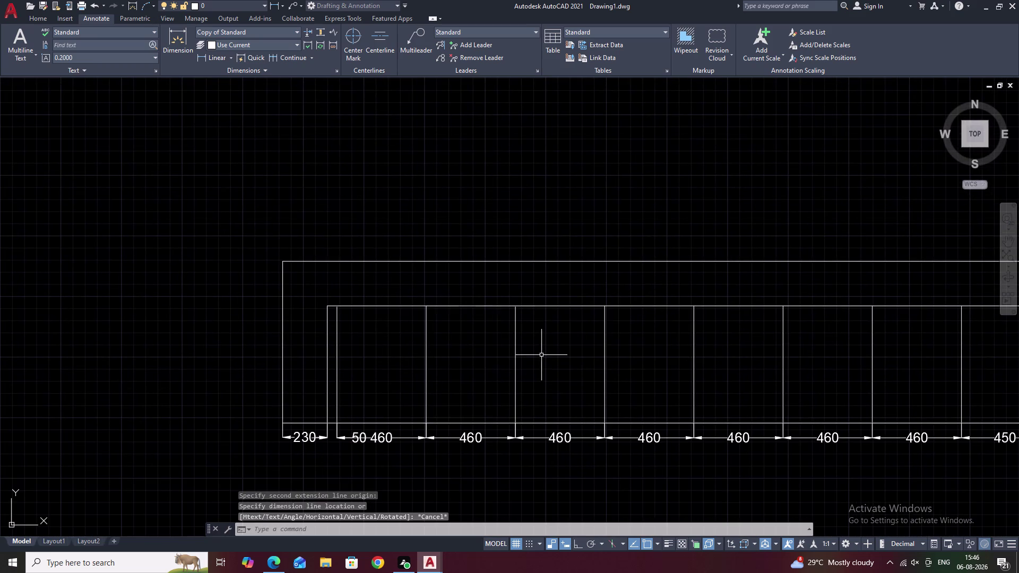
middle_drag(598, 372, 485, 361)
key(Escape)
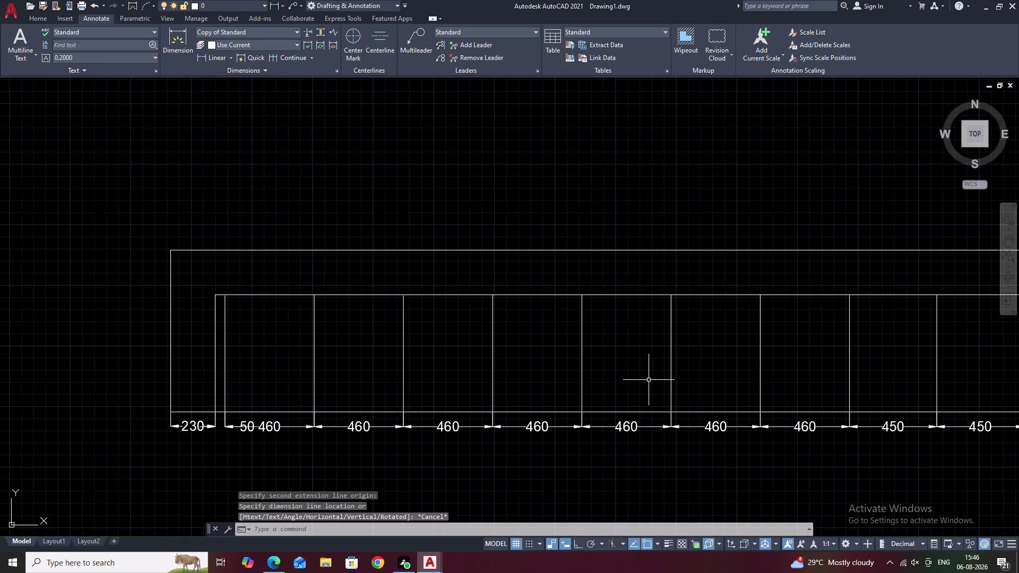
text(O)
key(space)
Offset the base line 700 upward to form a new horizontal line.
text(70)
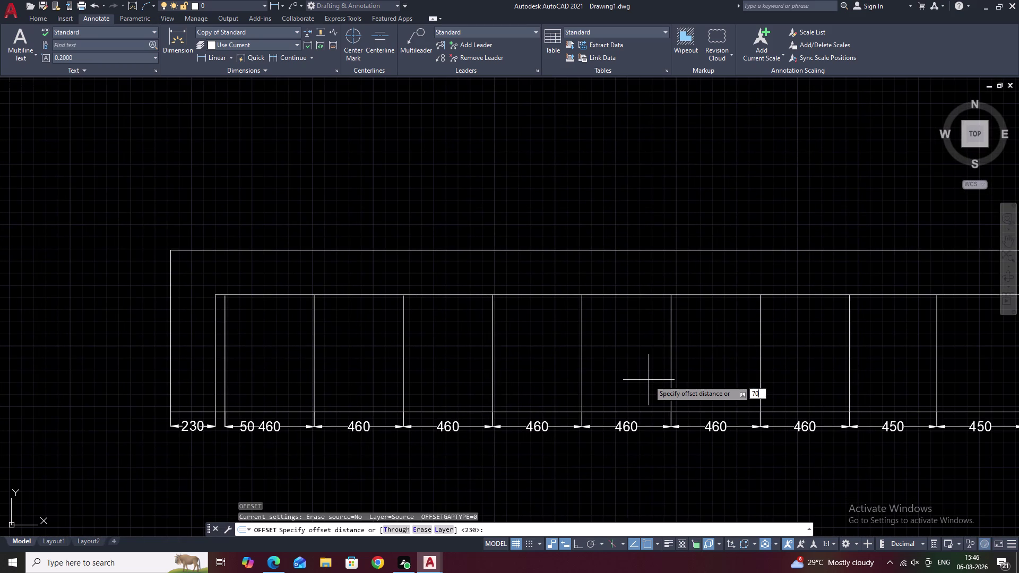
text(0)
key(space)
click(628, 411)
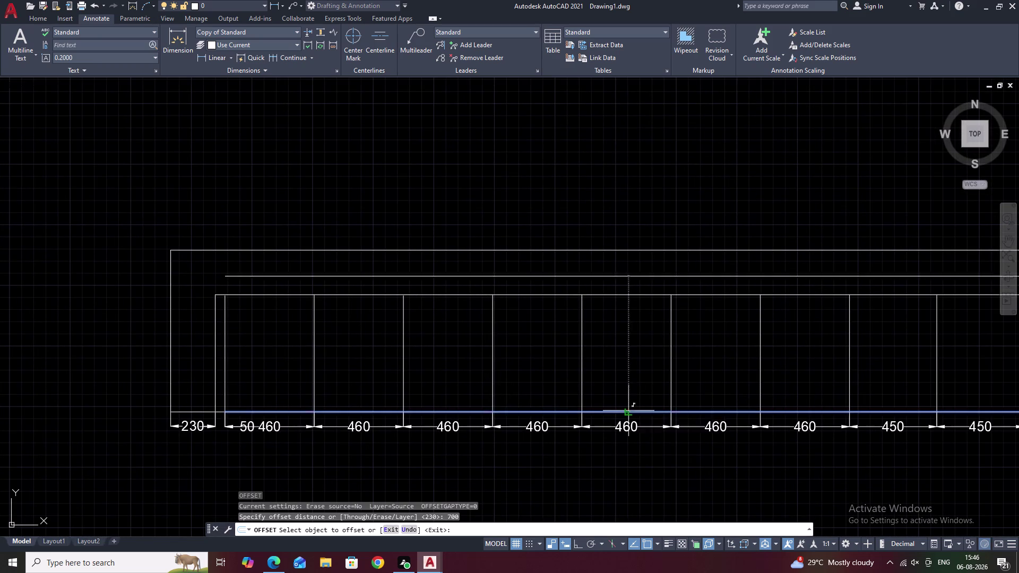
click(631, 353)
click(614, 303)
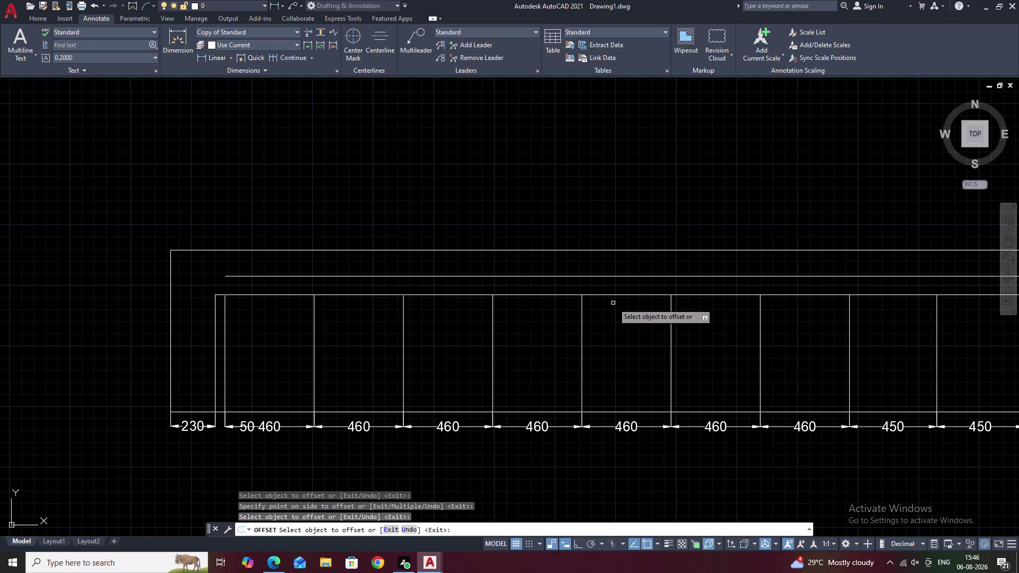
key(Escape)
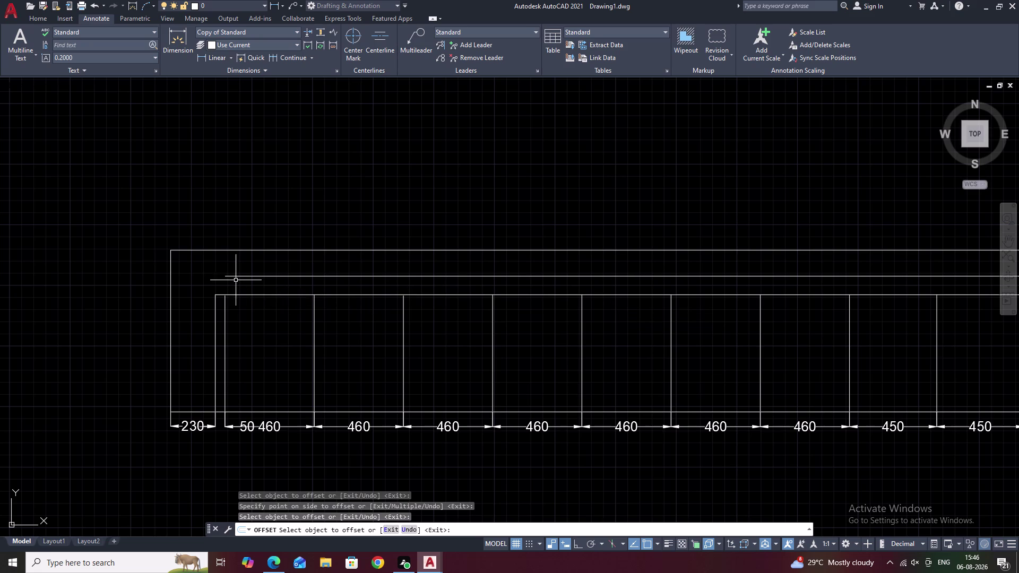
Erase the old inner top line above the vertical members.
text(F)
key(space)
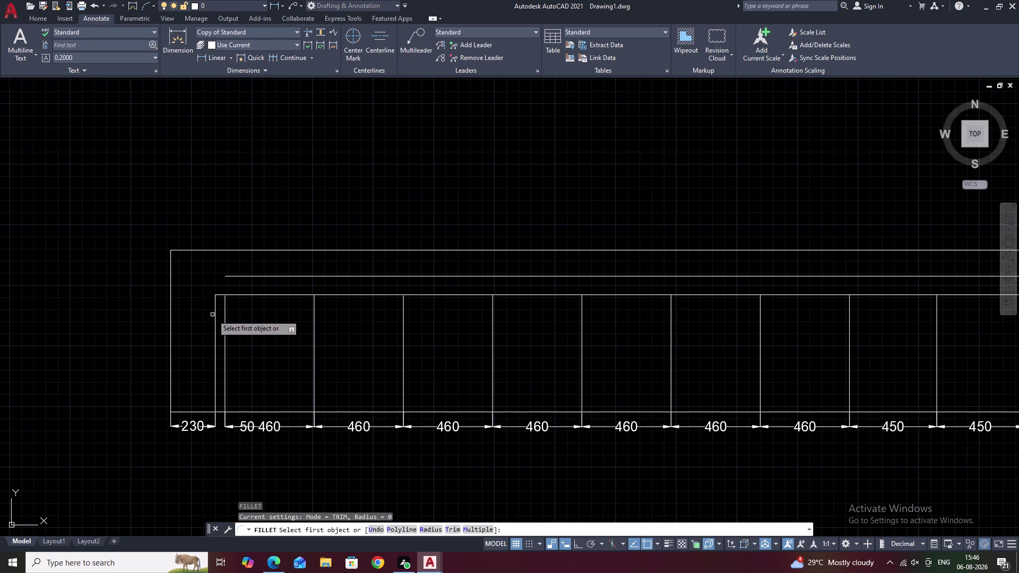
key(Escape)
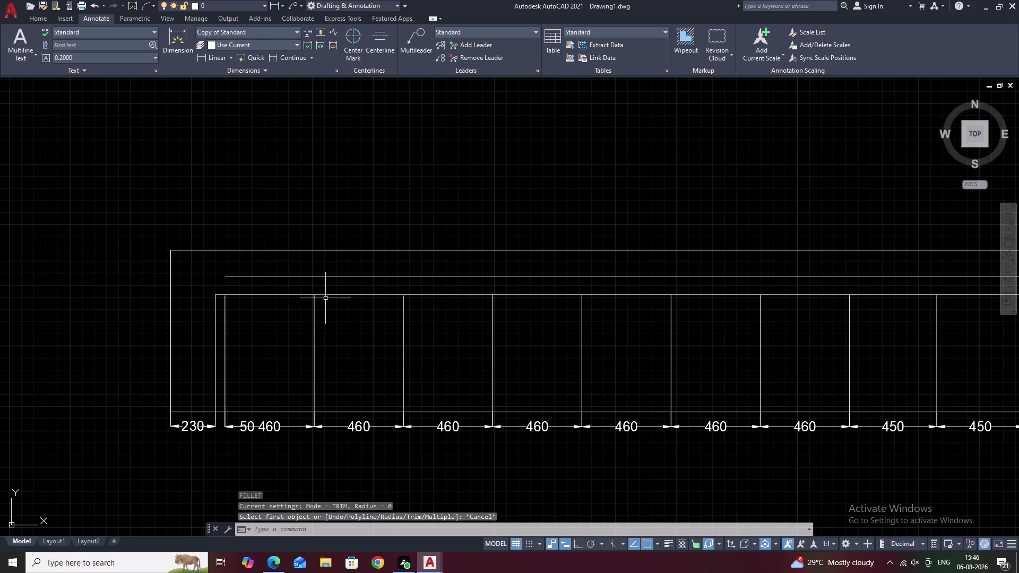
click(327, 294)
text(E)
key(space)
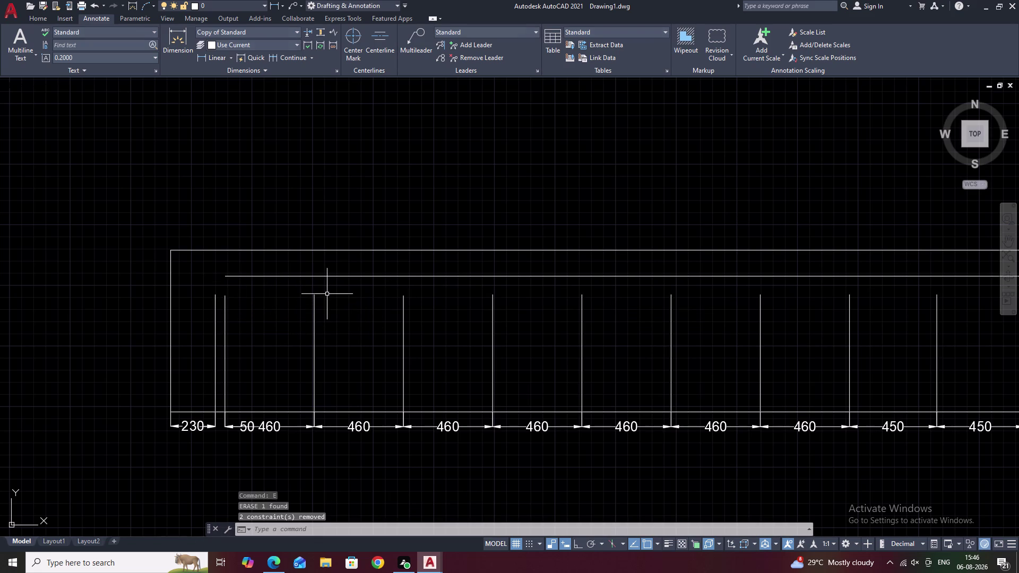
text(EX)
key(space)
Cancel the first extend attempt and pan to the left end of the elevation.
click(243, 276)
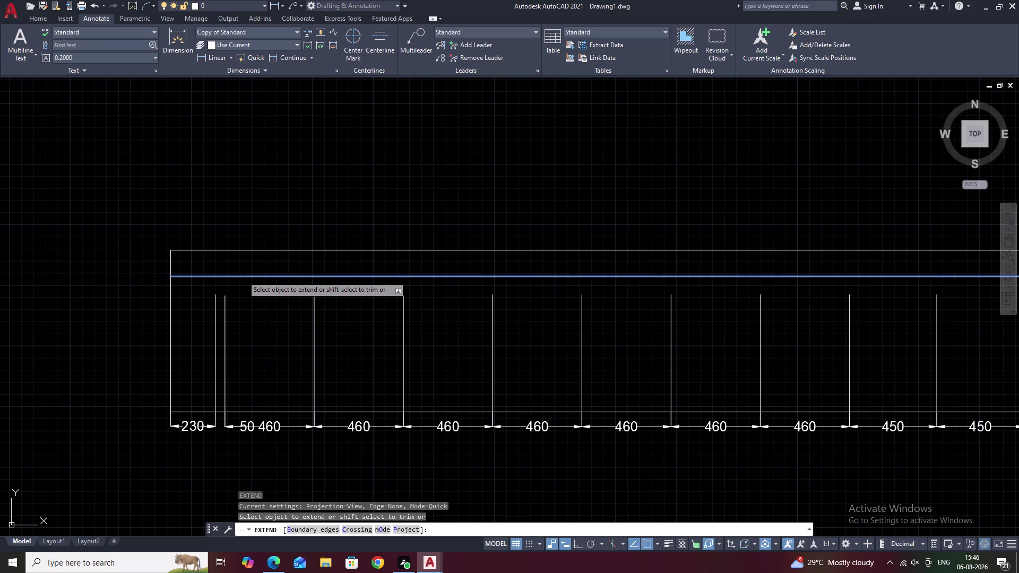
scroll(down, 3)
middle_drag(673, 311, 452, 314)
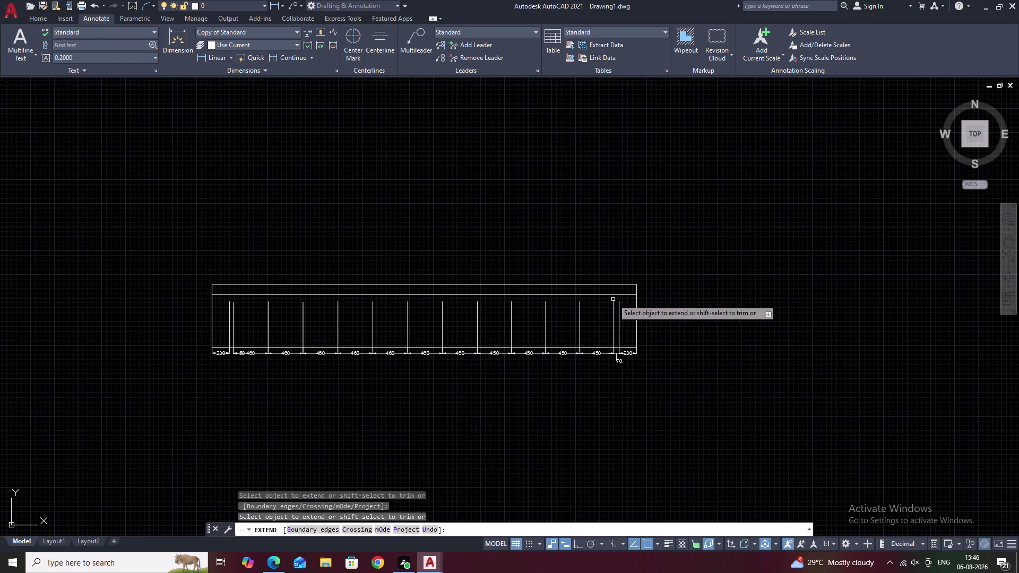
key(Escape)
middle_drag(226, 323, 329, 308)
scroll(up, 3)
With EX, extend the leftmost vertical members and fence-select more members to the new line.
text(E)
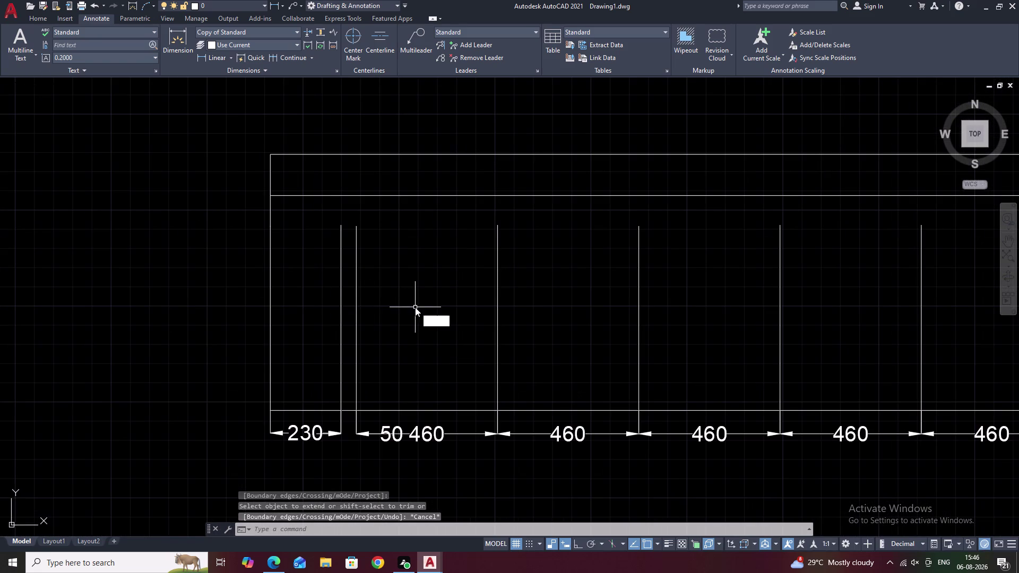
text(X)
key(space)
click(341, 294)
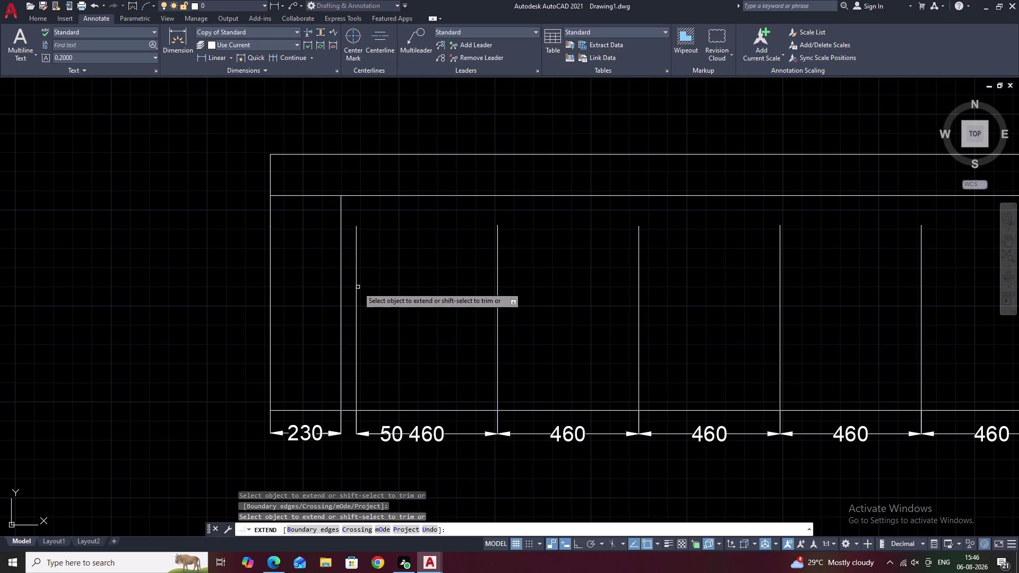
click(357, 288)
scroll(down, 3)
middle_drag(647, 317, 610, 316)
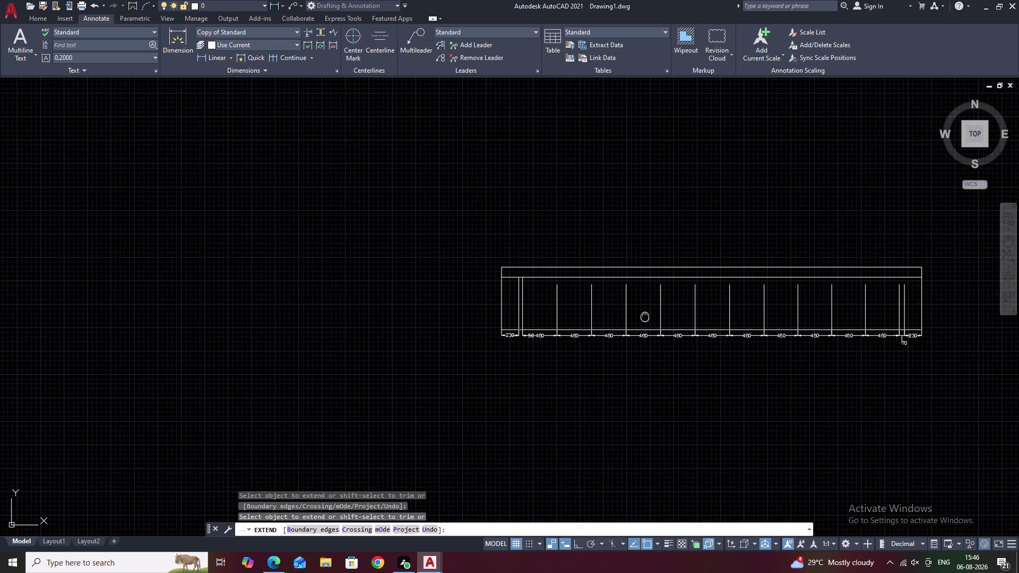
middle_drag(610, 316, 468, 314)
drag(701, 297, 394, 303)
drag(392, 303, 380, 303)
click(360, 304)
right_click(360, 303)
Fence-select the right-hand vertical members so they reach the new horizontal line.
click(393, 295)
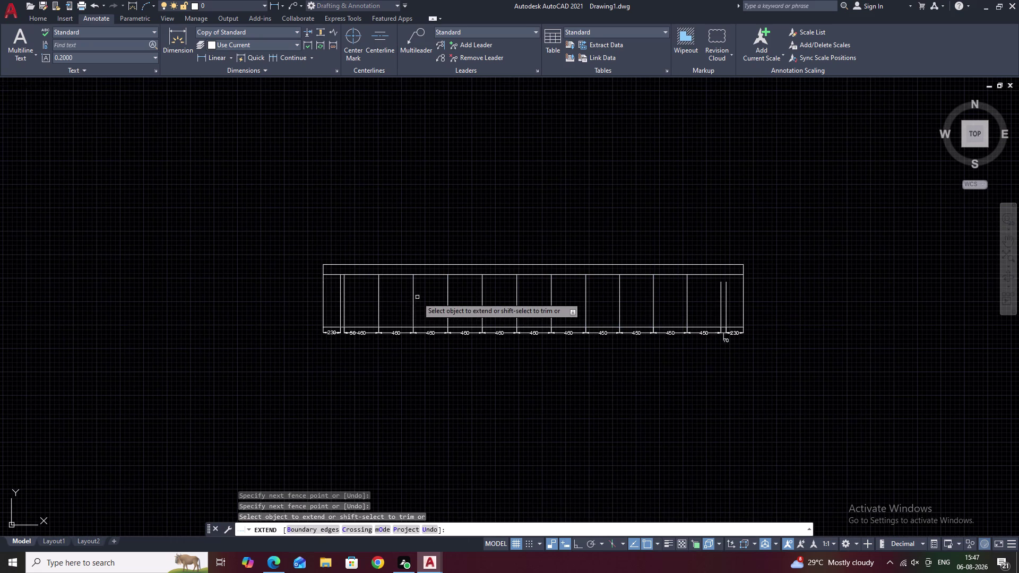
scroll(up, 3)
drag(755, 296, 674, 300)
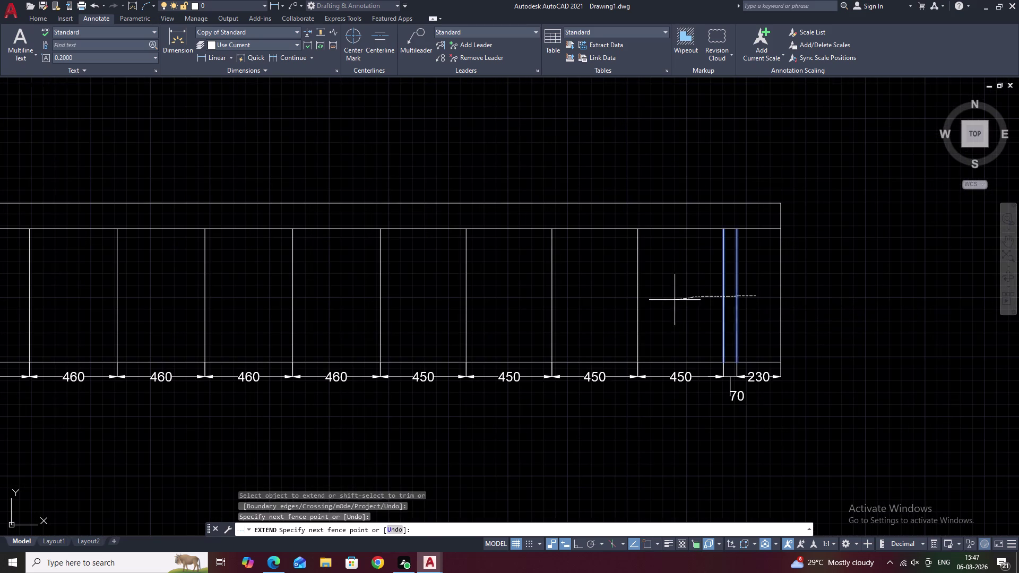
middle_drag(660, 288, 746, 300)
scroll(down, 3)
middle_drag(446, 288, 542, 296)
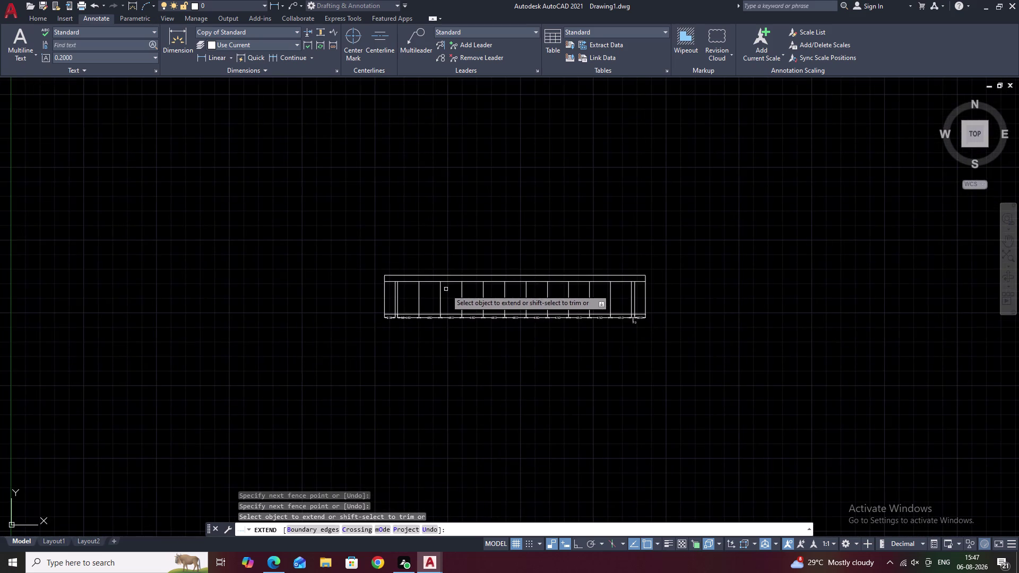
scroll(up, 3)
End extending and pan along the frame to check the lengthened members.
key(Escape)
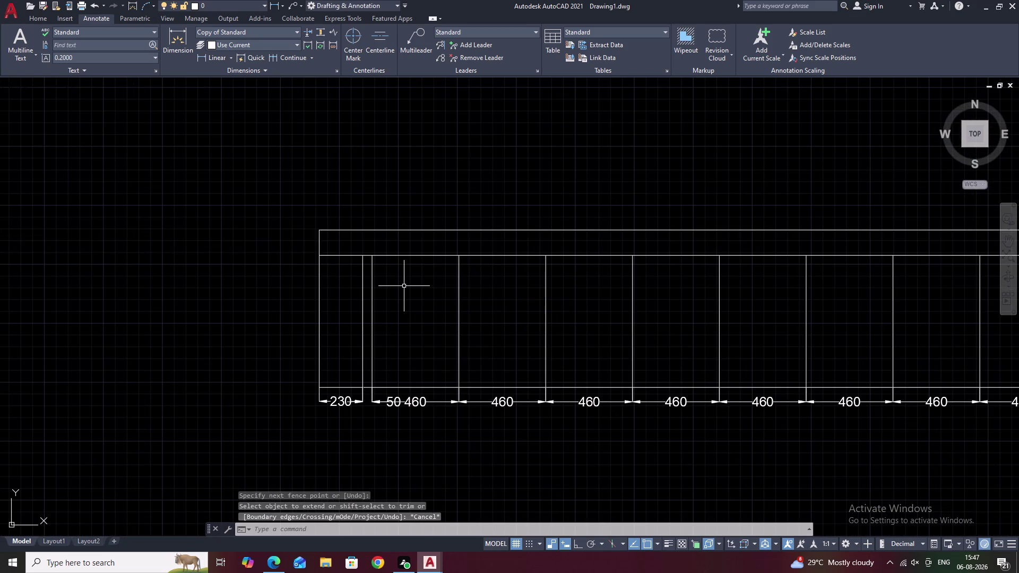
middle_drag(404, 286, 523, 320)
middle_drag(618, 323, 483, 320)
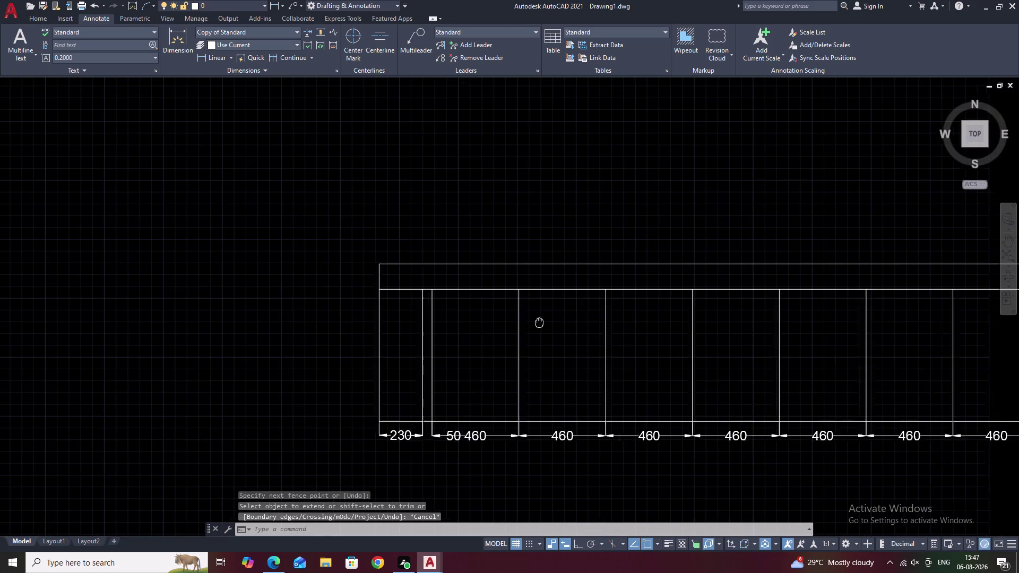
middle_drag(483, 319, 415, 316)
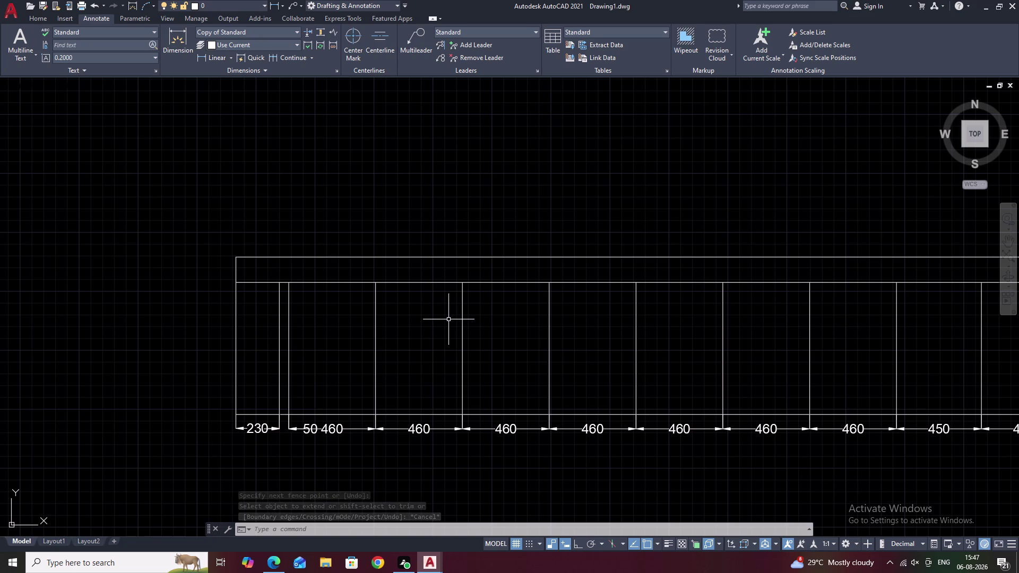
middle_drag(449, 320, 478, 321)
scroll(up, 3)
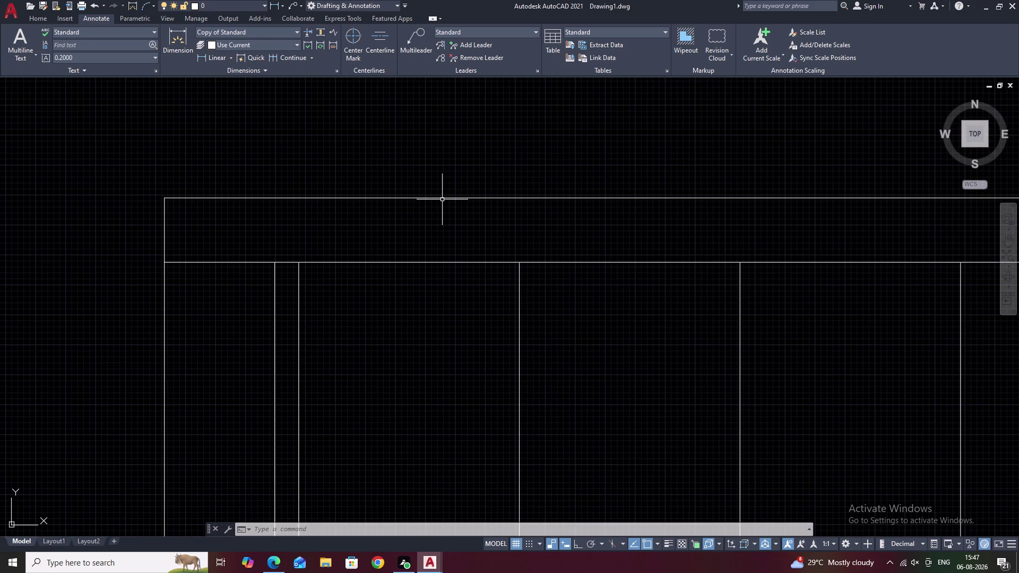
Delete the uppermost horizontal line and bring the elevation back into view.
click(442, 198)
text(E)
key(space)
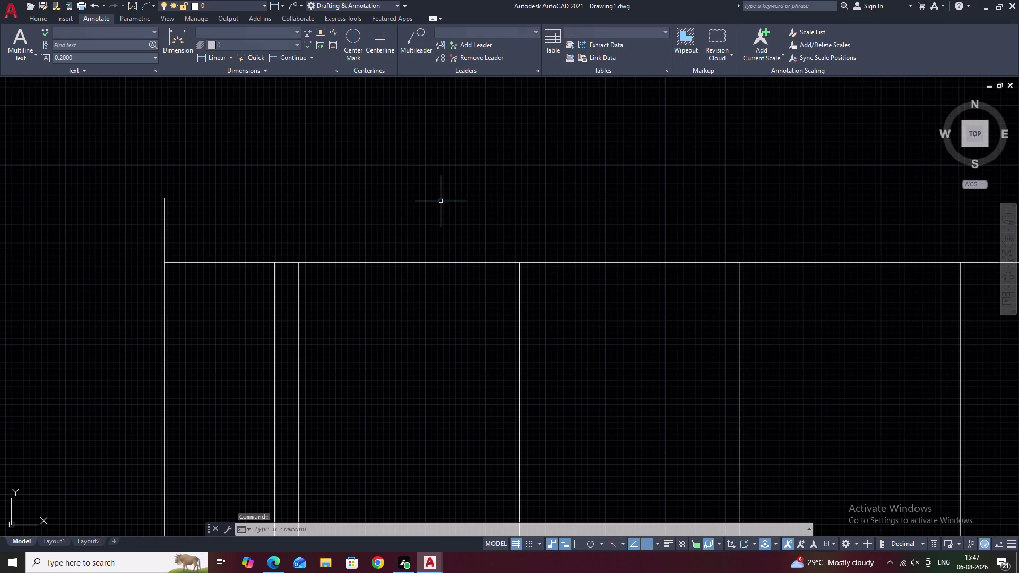
scroll(down, 3)
middle_drag(470, 209, 332, 287)
Try a 230 offset, cancel it, and recentre the view on the elevation frame.
text(O)
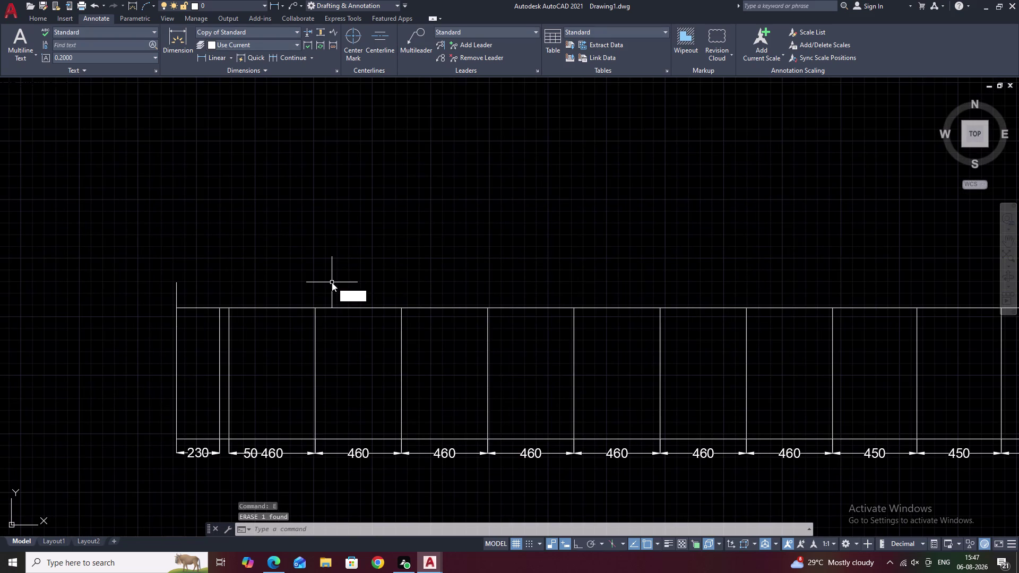
key(space)
text(230)
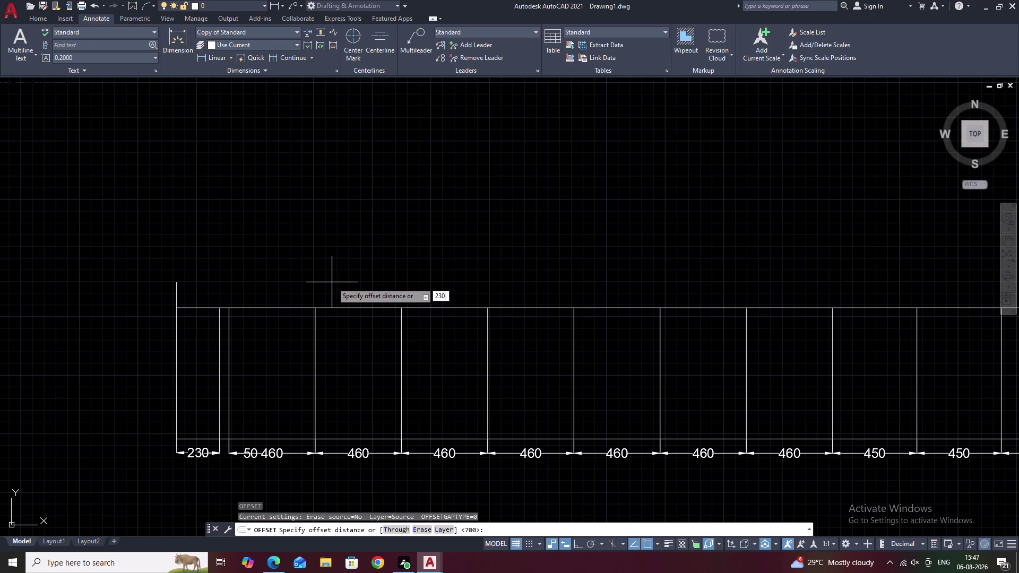
key(space)
click(348, 307)
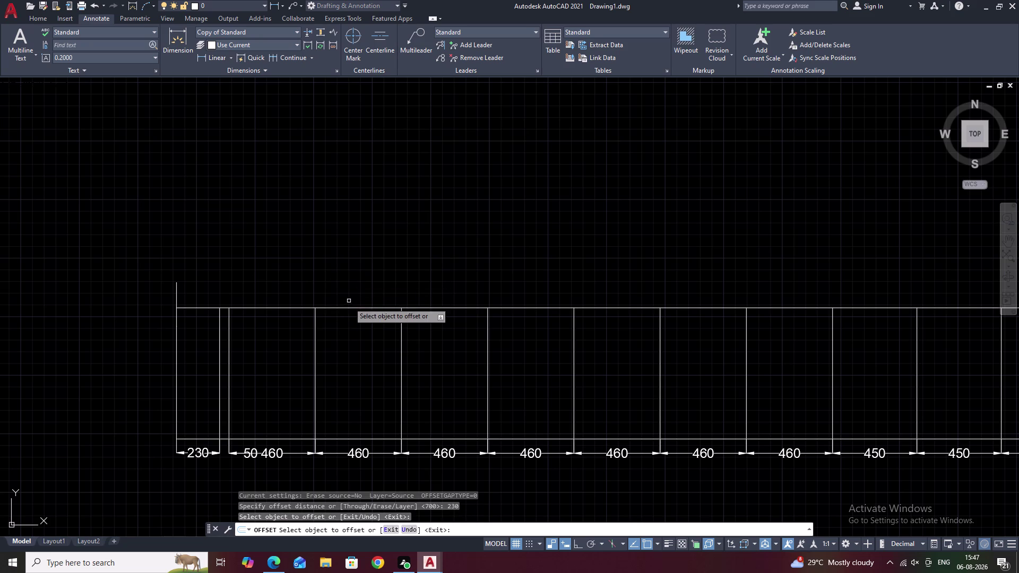
key(Escape)
scroll(down, 3)
middle_drag(411, 210, 376, 282)
Offset the frame's top edge 230 units upward to form the band line.
text(O)
key(space)
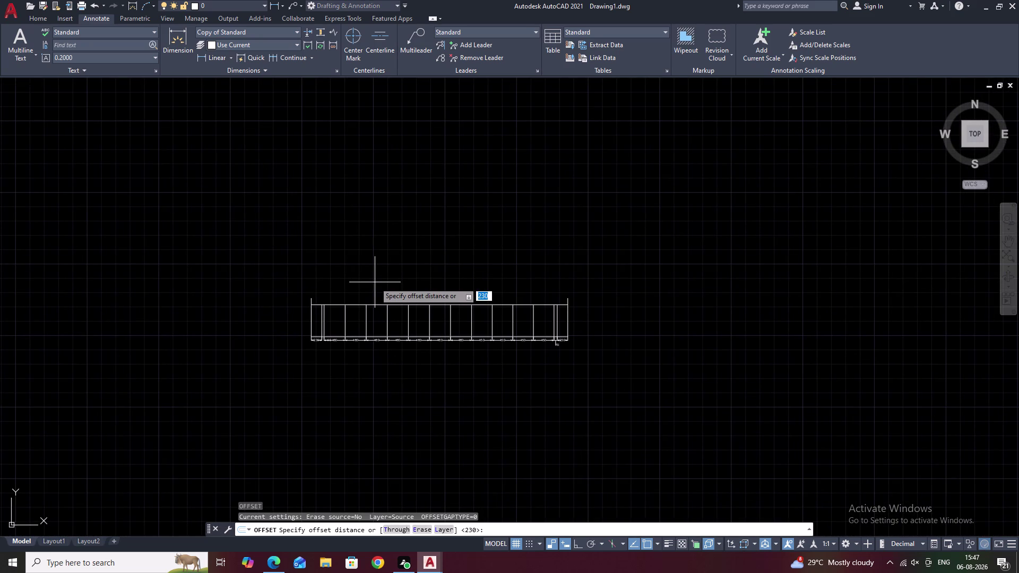
text(230)
key(space)
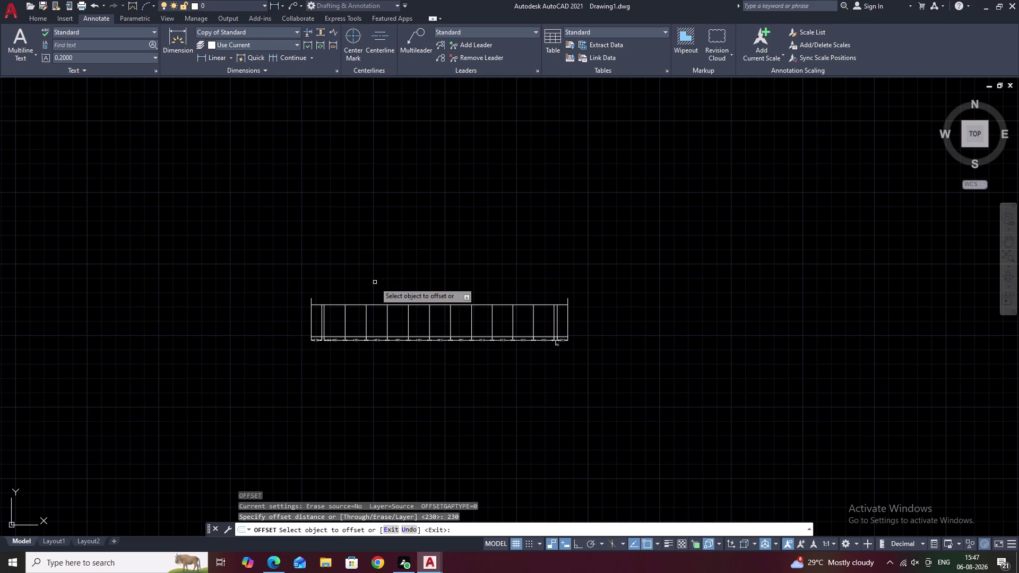
scroll(up, 3)
click(378, 292)
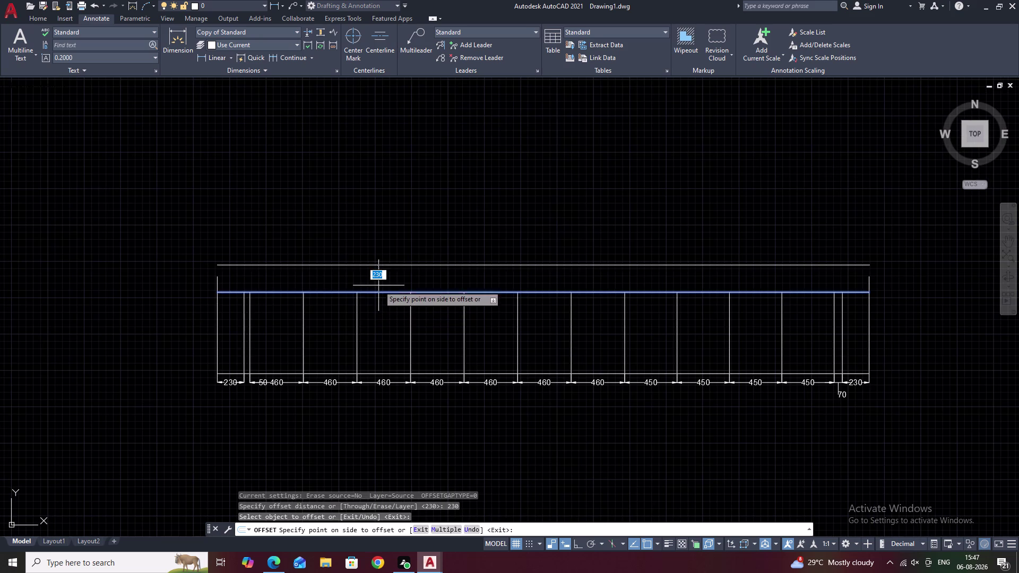
click(379, 267)
key(Escape)
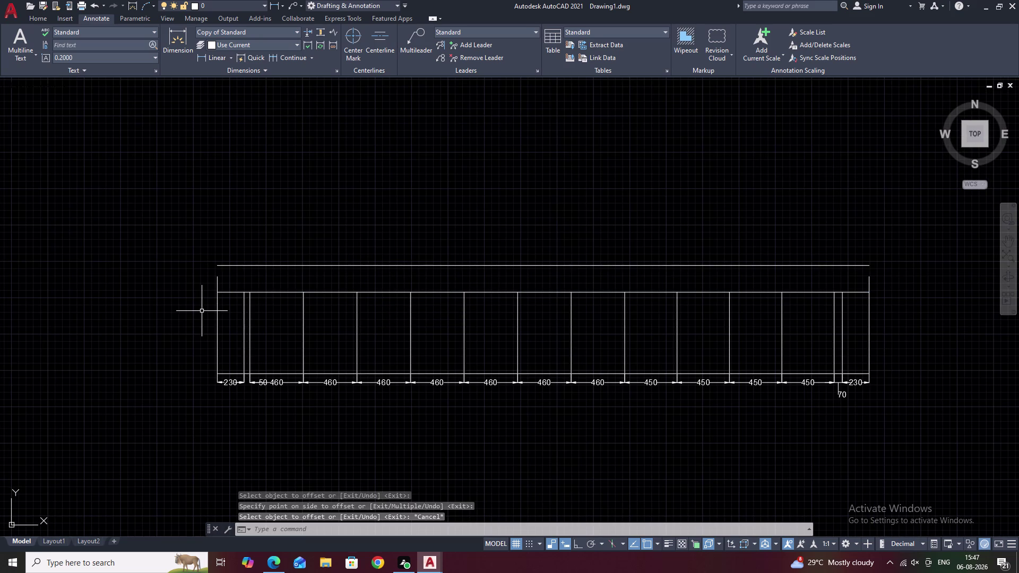
key(f)
key(space)
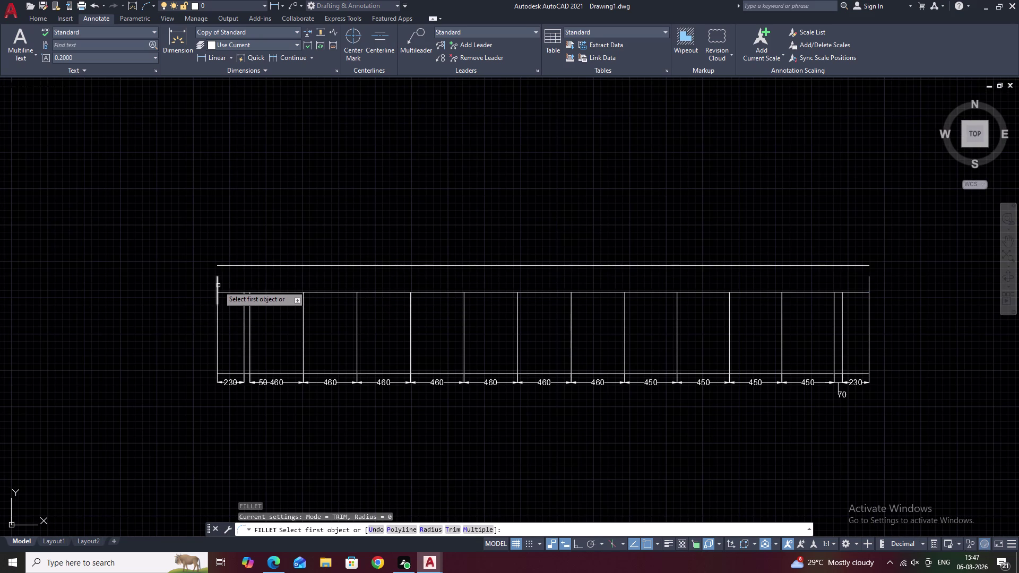
Fillet both ends of the top band to sharp corners, closing them.
click(218, 286)
click(230, 265)
key(space)
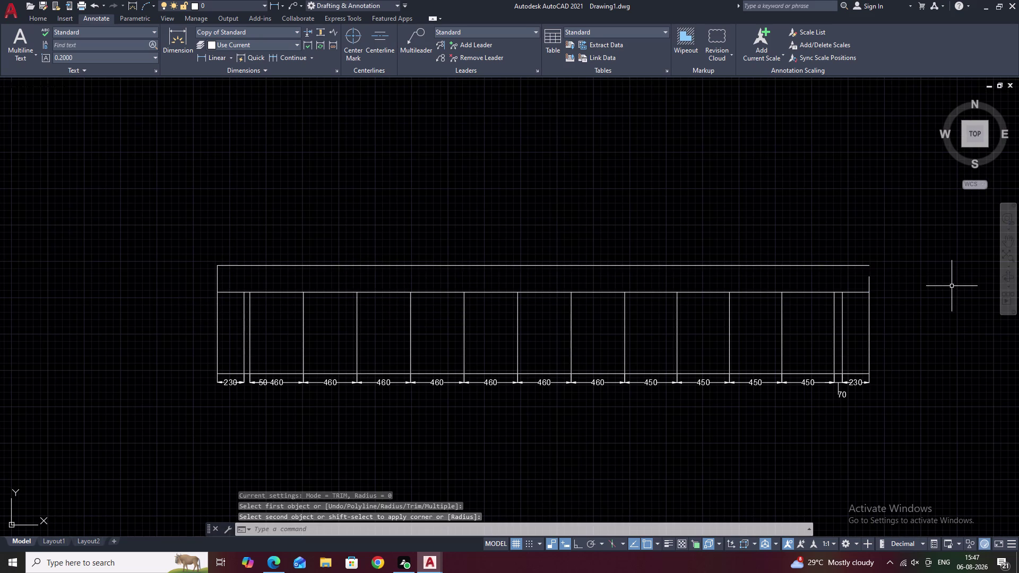
click(861, 266)
click(870, 277)
key(Escape)
Pan and zoom along the elevation to inspect the left wall and recentre the frame.
middle_drag(215, 325, 362, 311)
middle_drag(449, 313, 300, 327)
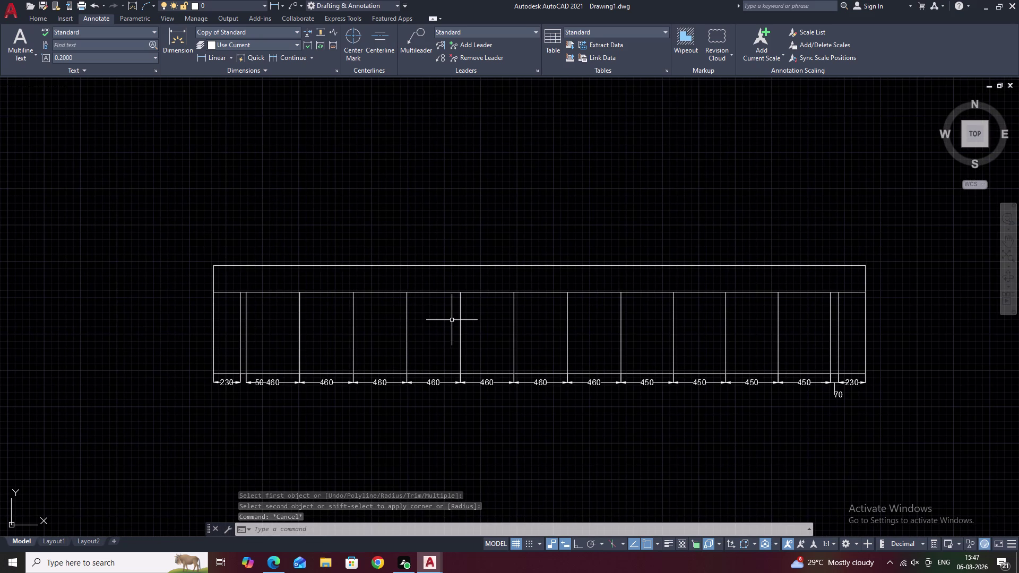
scroll(up, 3)
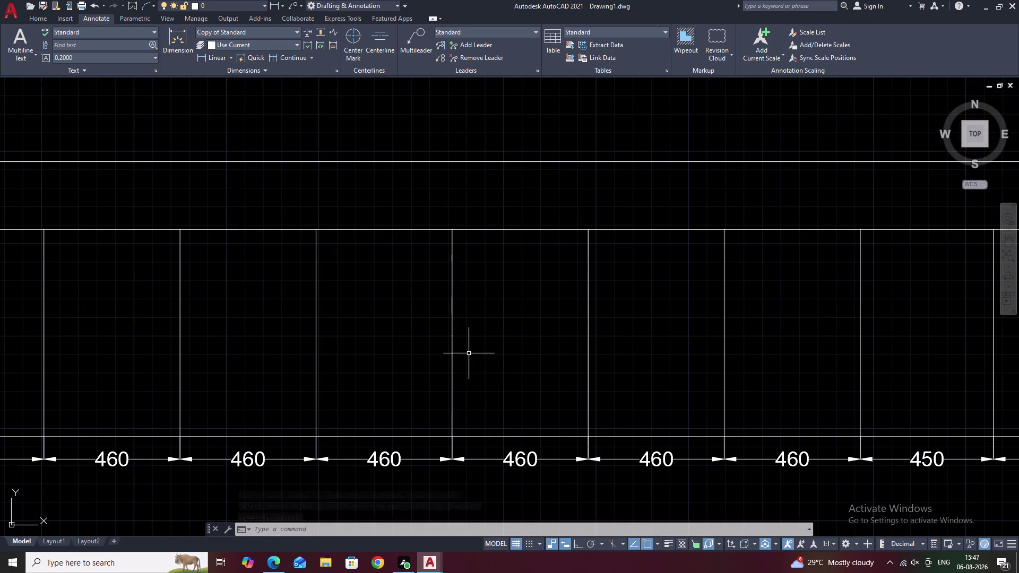
middle_drag(516, 387, 578, 348)
scroll(up, 3)
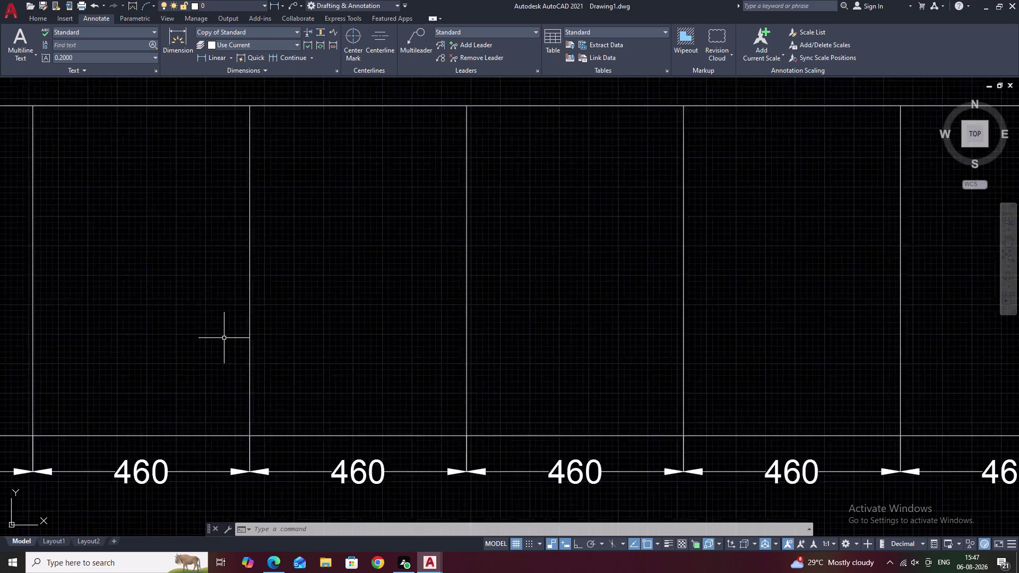
scroll(up, 3)
scroll(down, 3)
scroll(down, 3)
middle_drag(198, 356, 431, 385)
middle_drag(294, 371, 328, 368)
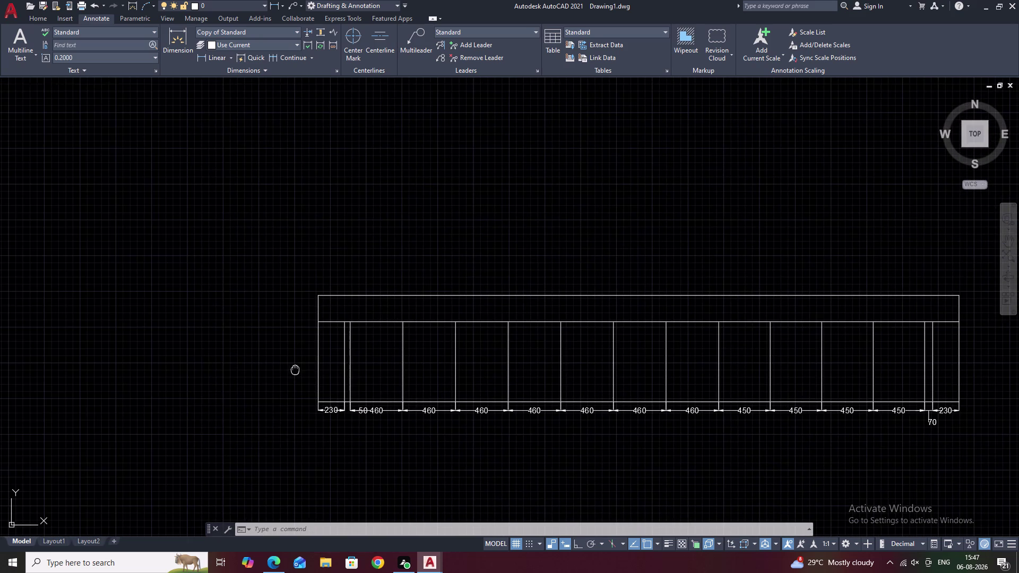
middle_drag(327, 367, 384, 367)
scroll(up, 3)
middle_drag(435, 371, 331, 382)
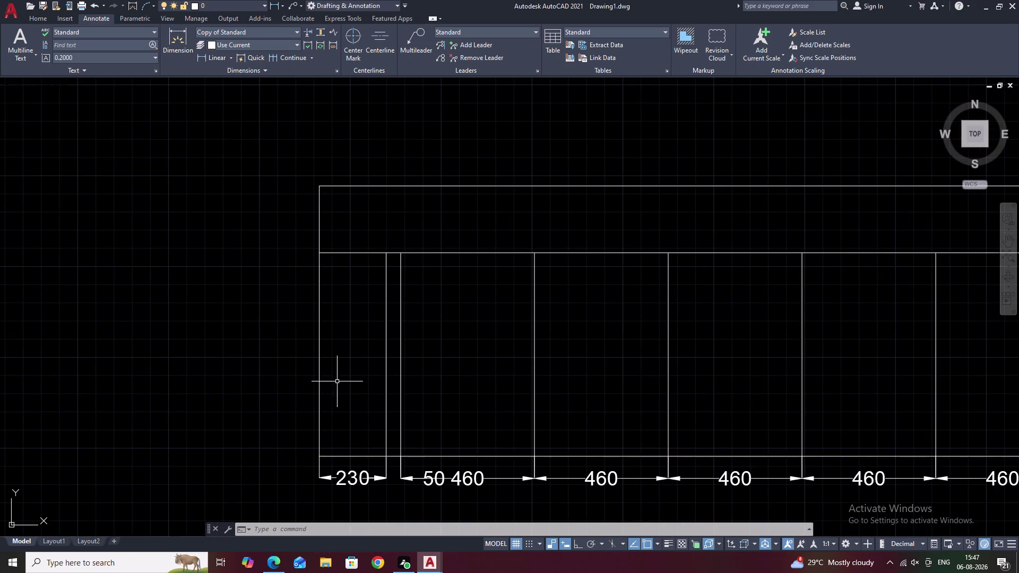
middle_drag(291, 399, 384, 394)
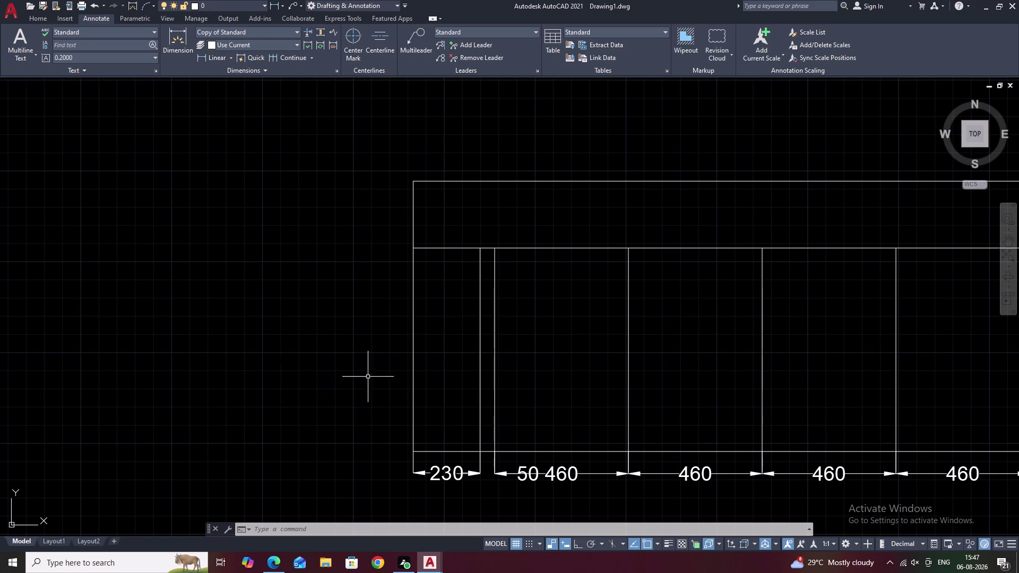
middle_drag(379, 376, 513, 348)
scroll(up, 3)
scroll(down, 3)
middle_drag(705, 336, 268, 374)
middle_drag(485, 369, 214, 382)
scroll(down, 3)
middle_drag(605, 369, 490, 378)
key(Escape)
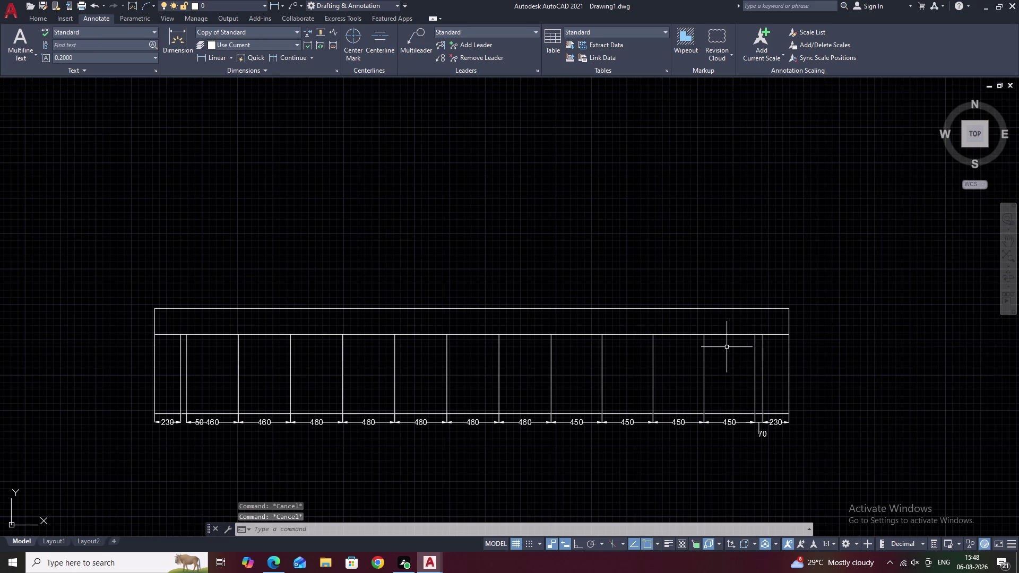
With TR, fence-trim the inner line segments at the right and left walls.
text(TR)
key(space)
drag(769, 323, 781, 358)
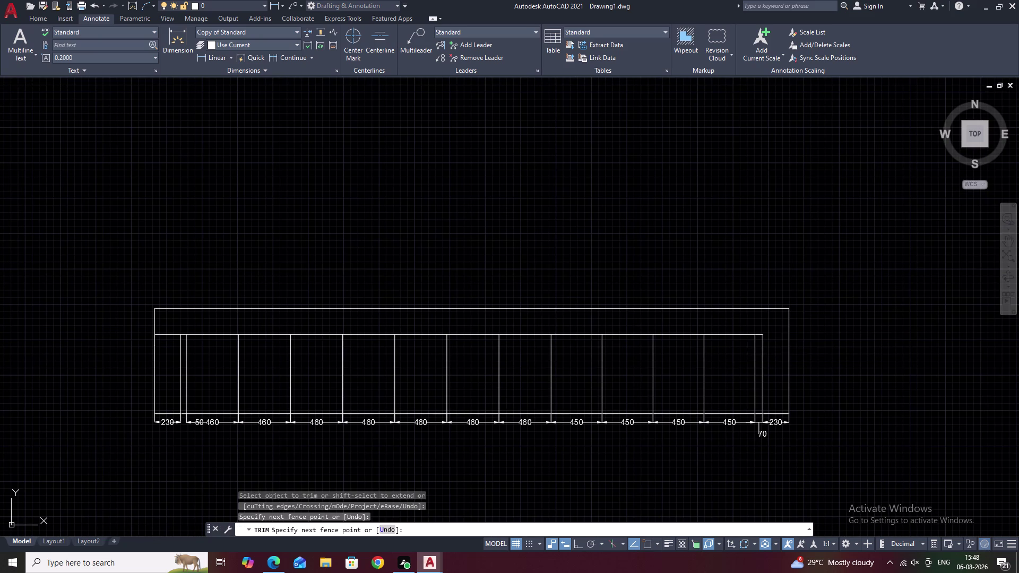
middle_drag(274, 329, 508, 306)
drag(404, 303, 398, 325)
key(Escape)
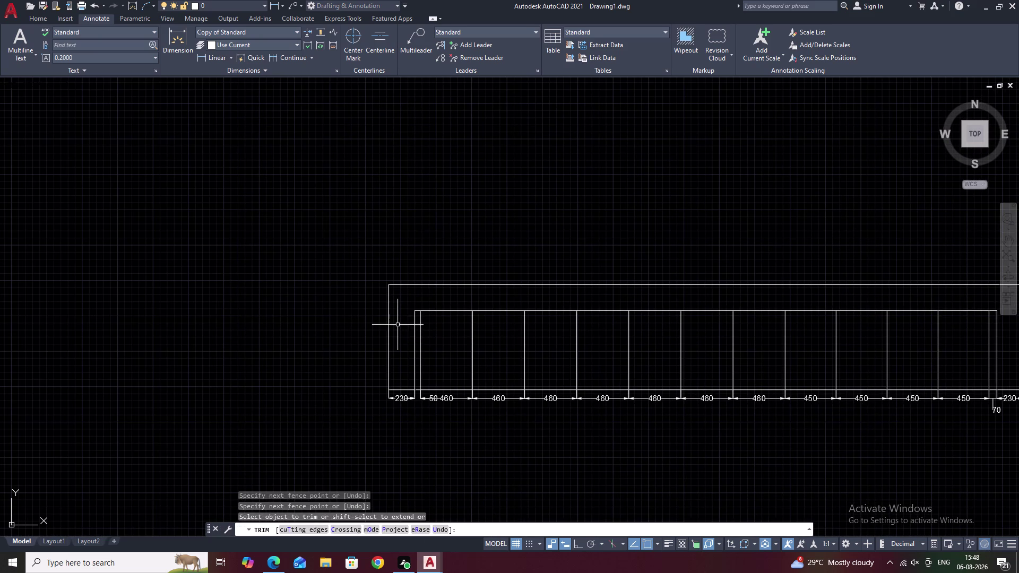
key(Escape)
text(H)
key(space)
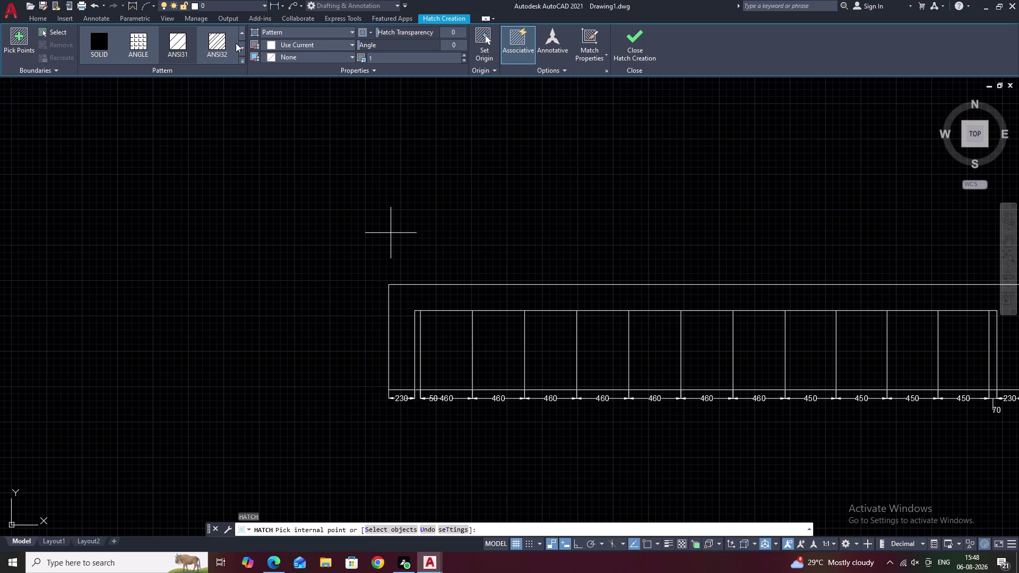
Hatch the top band and walls with a diagonal-line pattern at scale 50.
click(218, 43)
click(403, 304)
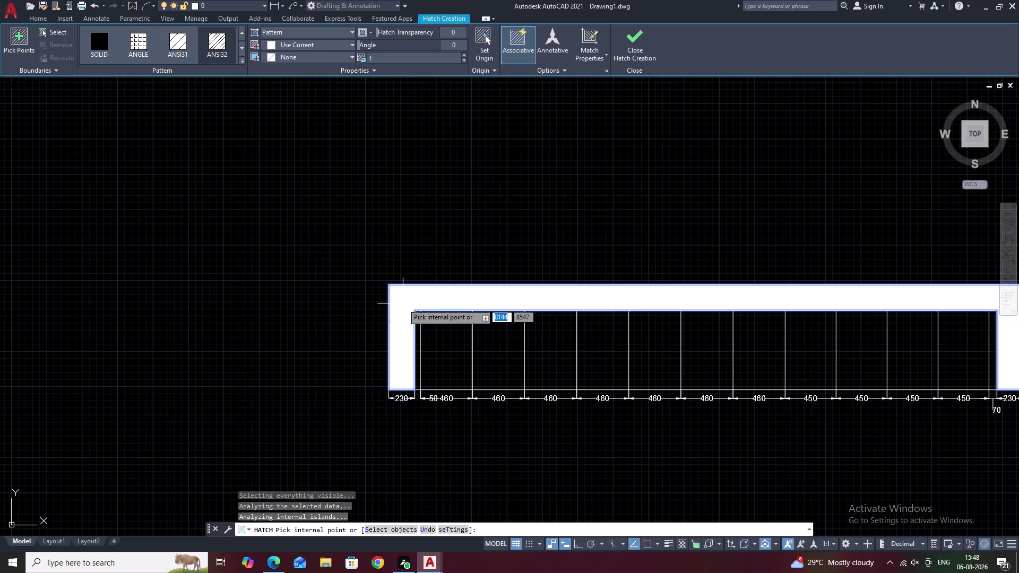
click(391, 53)
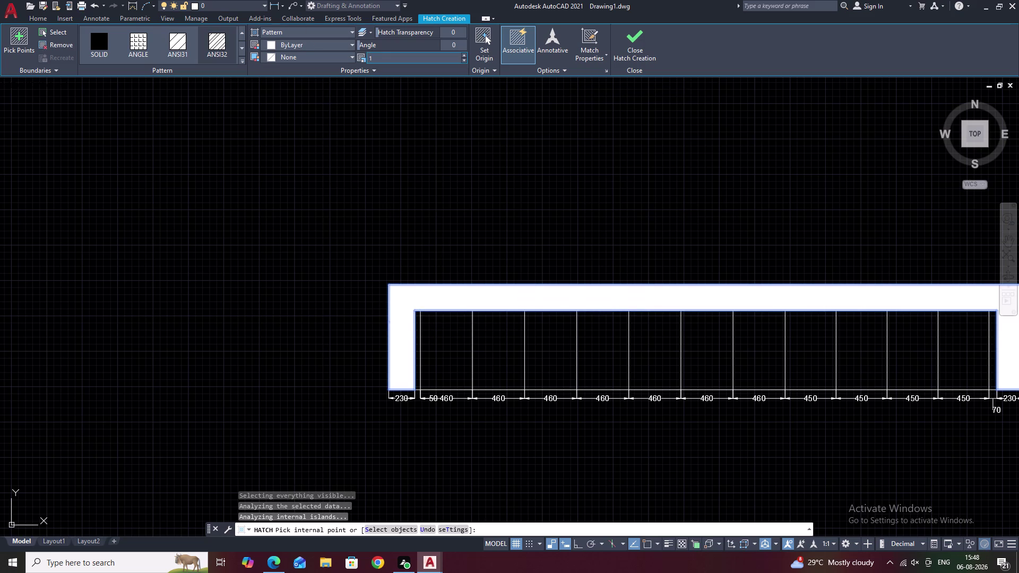
click(385, 57)
key(BackSpace)
text(50)
click(384, 142)
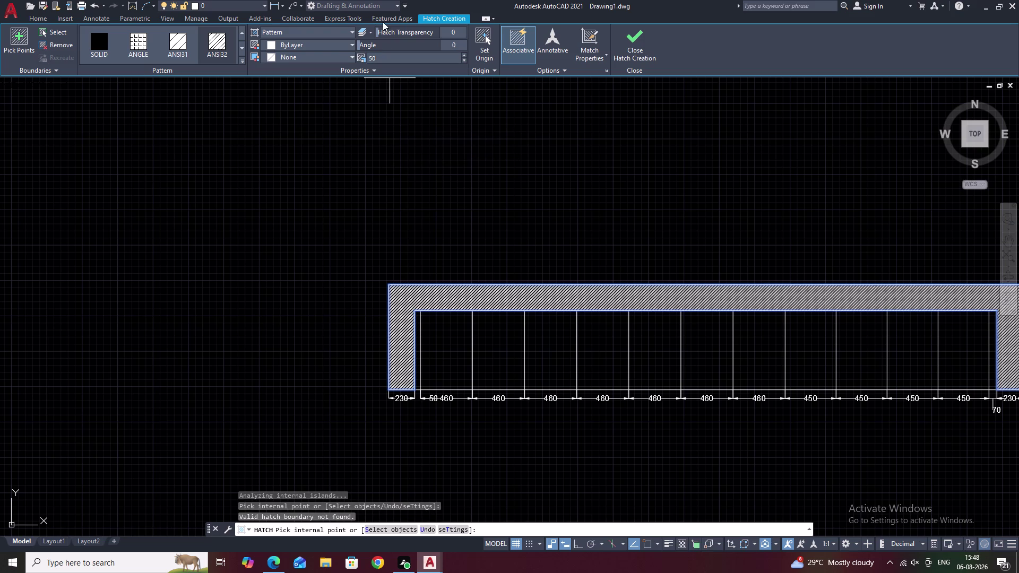
Change the hatch scale to 80, then pan to the hatched left wall.
click(388, 57)
key(BackSpace)
text(80)
click(404, 149)
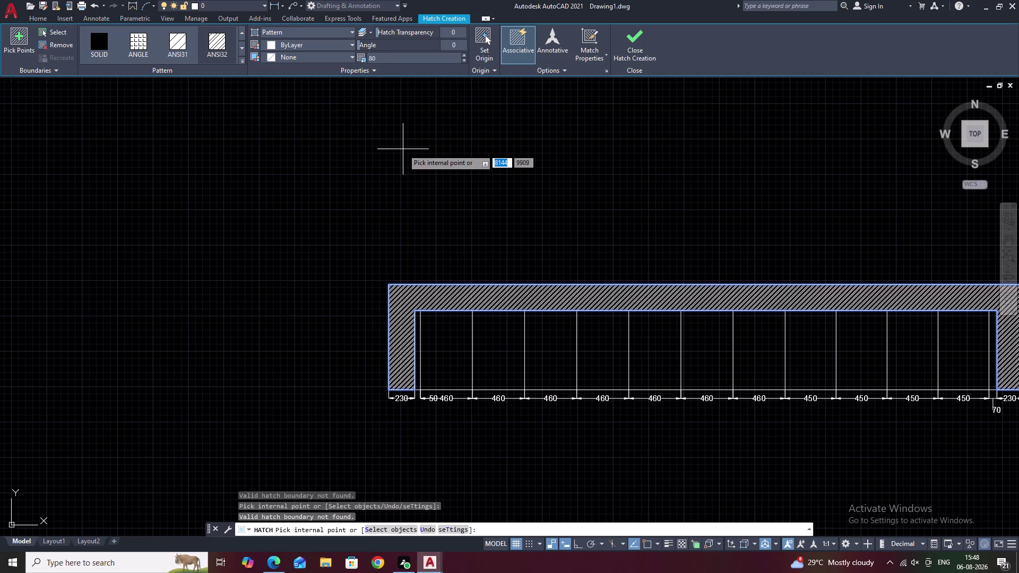
key(Escape)
middle_drag(636, 262, 502, 201)
scroll(down, 3)
middle_drag(575, 259, 499, 294)
scroll(up, 3)
middle_drag(466, 300, 569, 246)
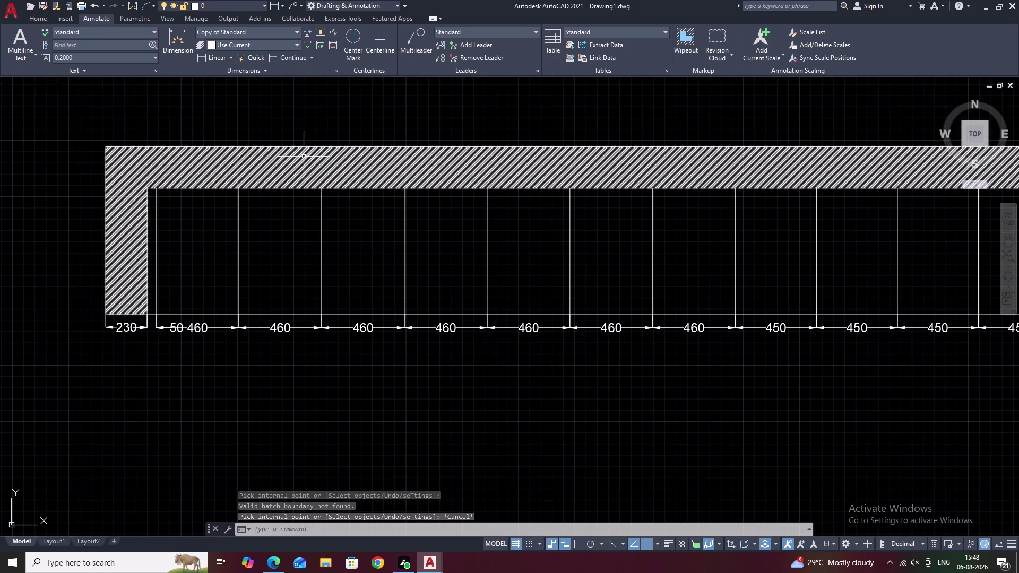
Select the hatch and set its pattern scale to 100.
click(303, 167)
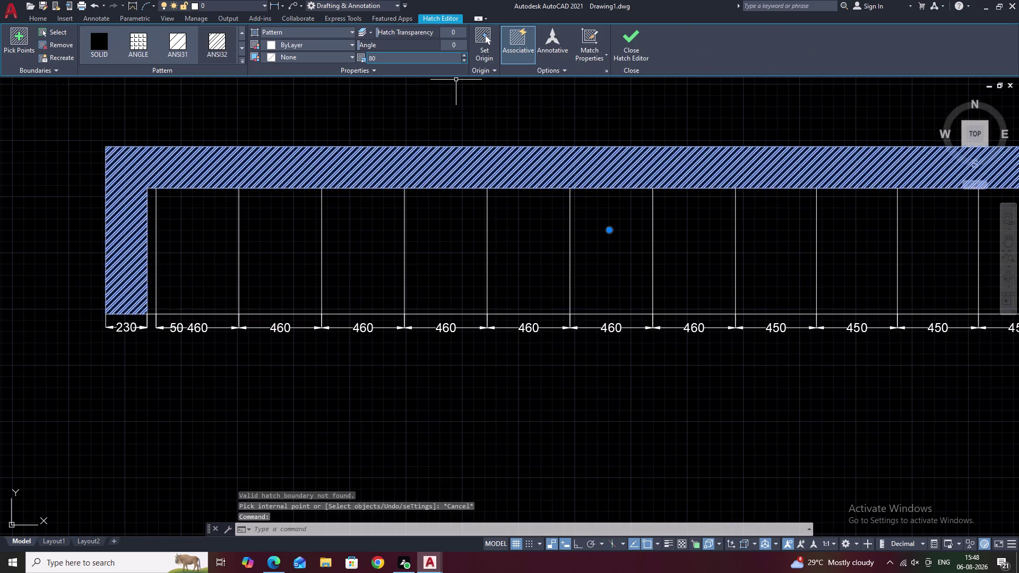
click(403, 56)
key(BackSpace)
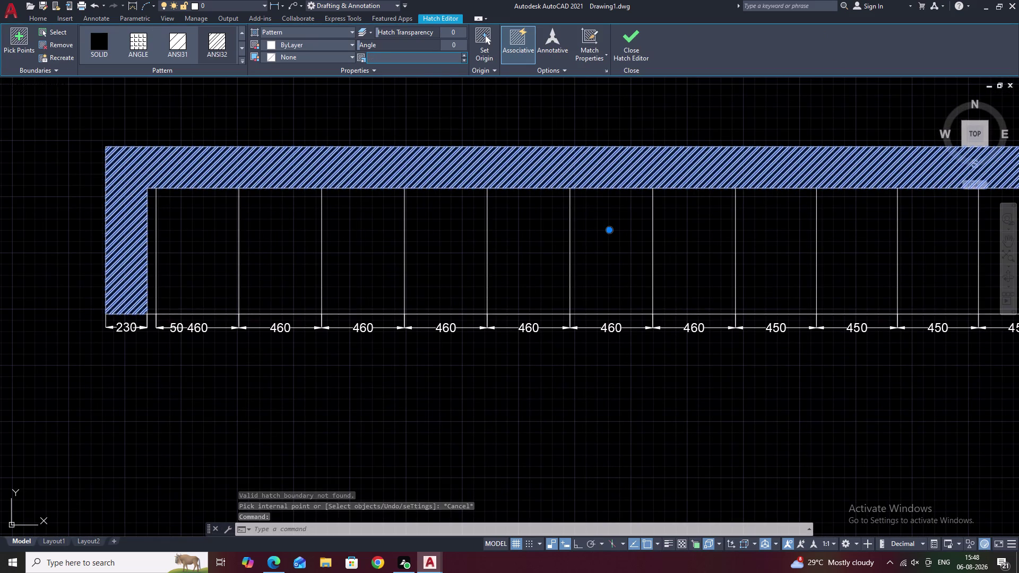
text(100)
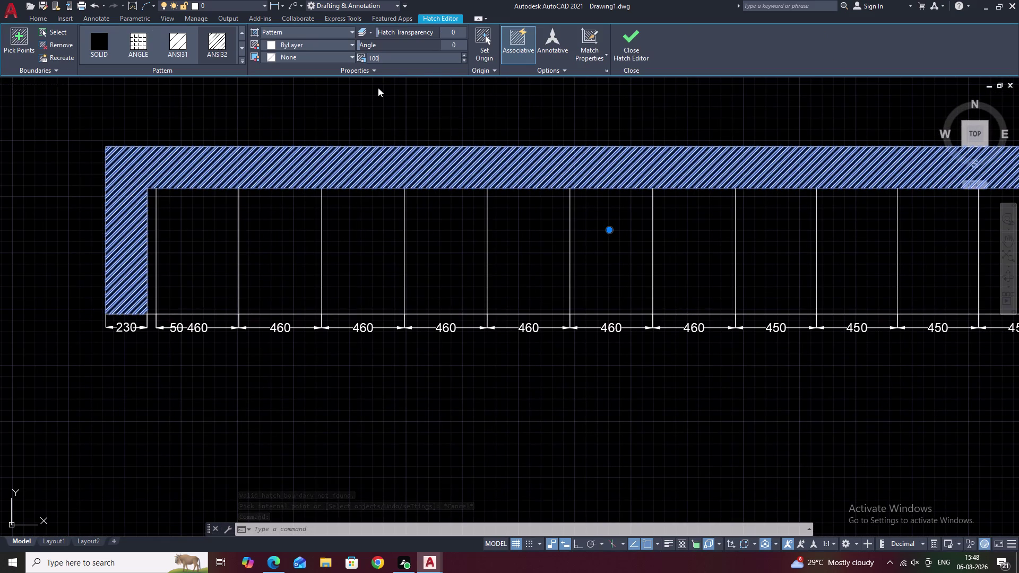
click(379, 97)
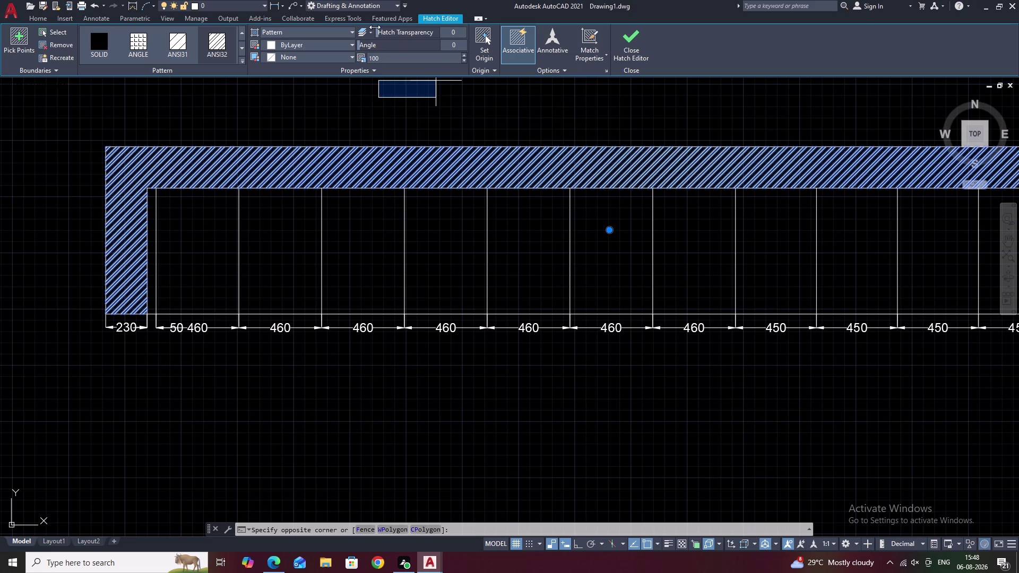
Cancel stray selection windows, deselect the hatch and show the whole elevation.
right_click(378, 31)
drag(378, 31, 397, 32)
right_click(397, 32)
drag(368, 45, 401, 46)
right_click(386, 46)
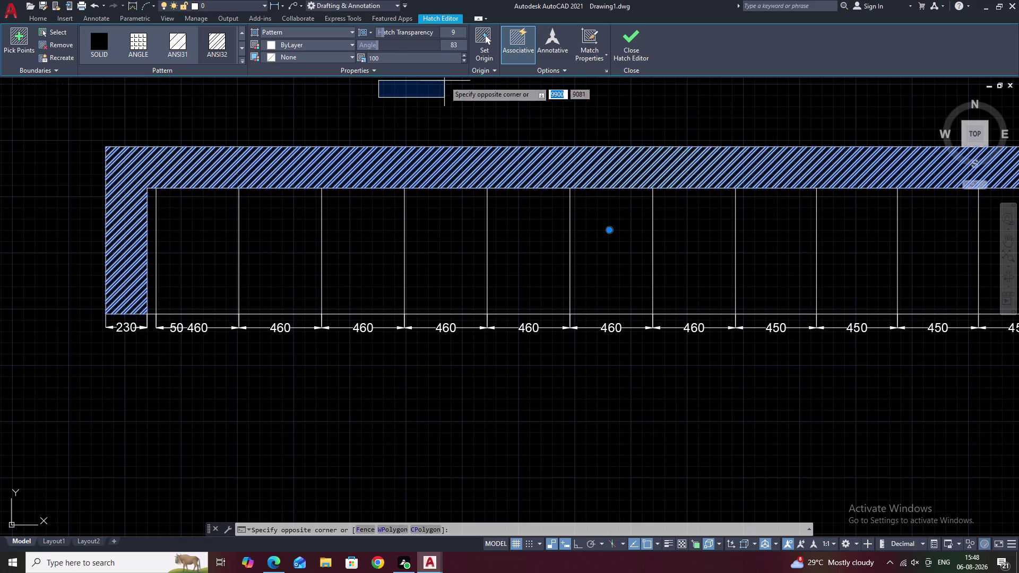
key(Escape)
scroll(down, 3)
key(Escape)
middle_drag(550, 166, 550, 166)
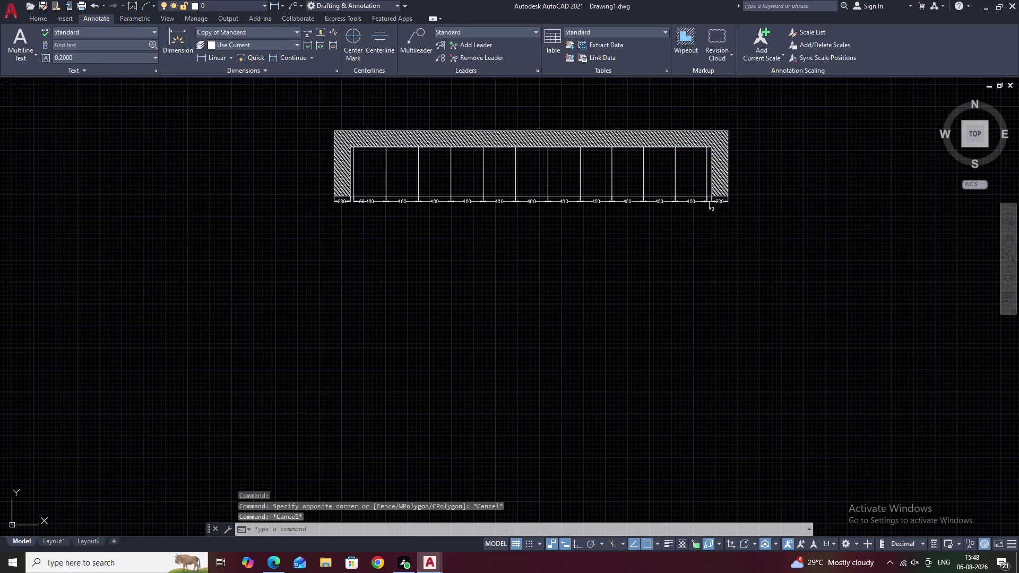
Add a vertical 700 linear dimension across the plan's inner depth.
middle_drag(551, 165, 541, 195)
scroll(up, 3)
middle_drag(540, 196, 584, 192)
scroll(down, 3)
middle_drag(484, 182, 496, 180)
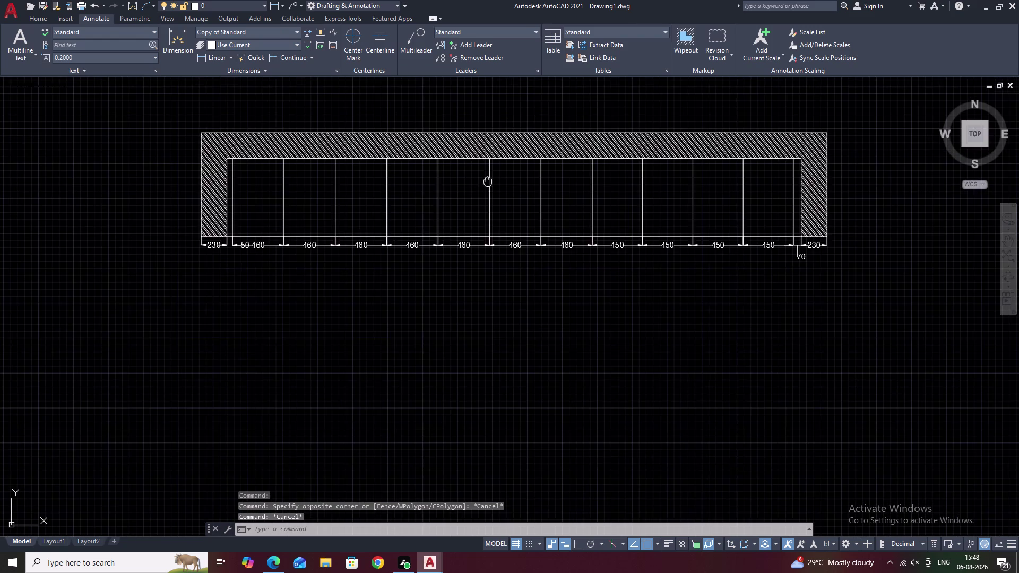
middle_drag(497, 180, 539, 180)
middle_drag(448, 216, 465, 217)
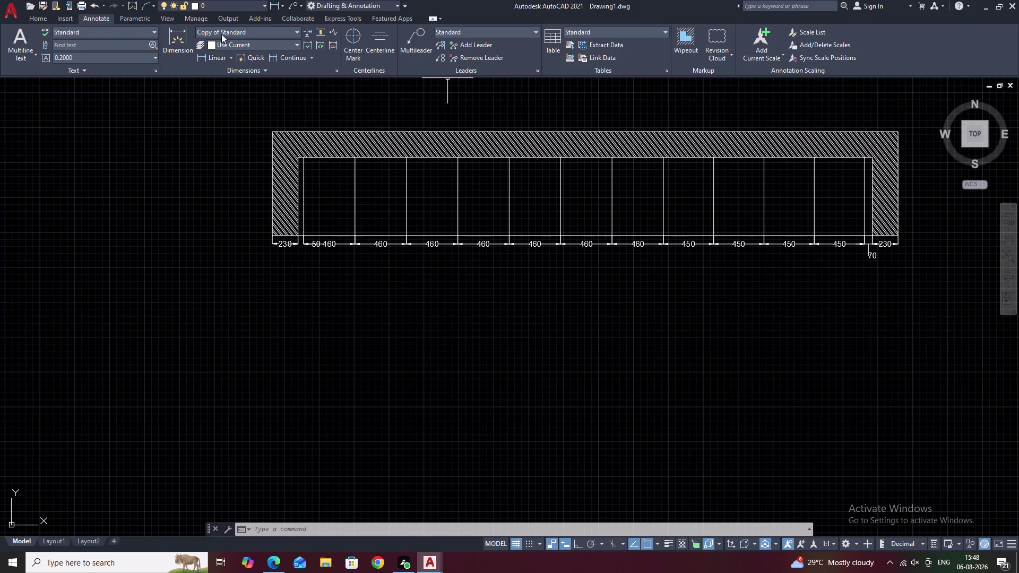
click(201, 56)
scroll(up, 3)
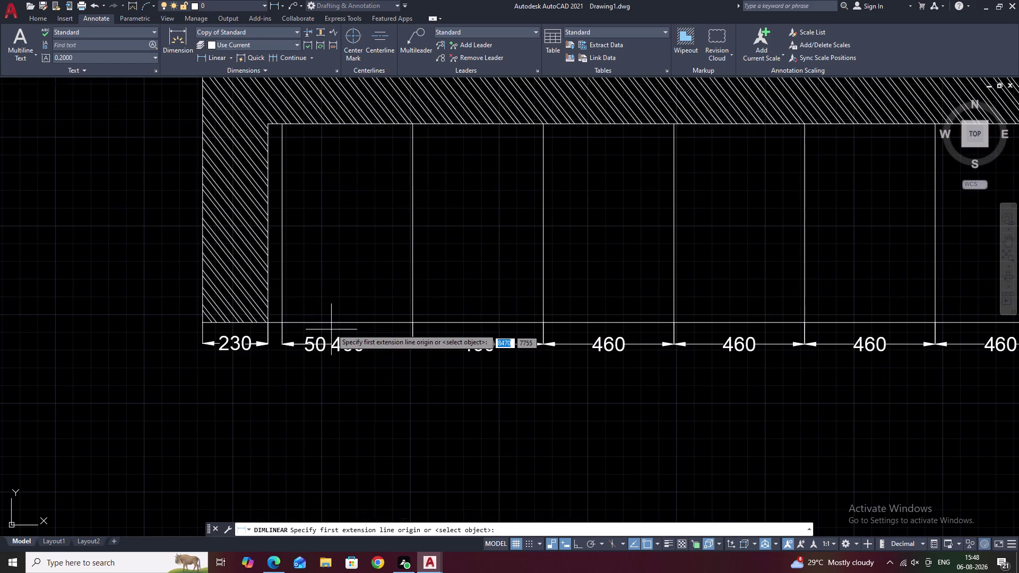
click(331, 321)
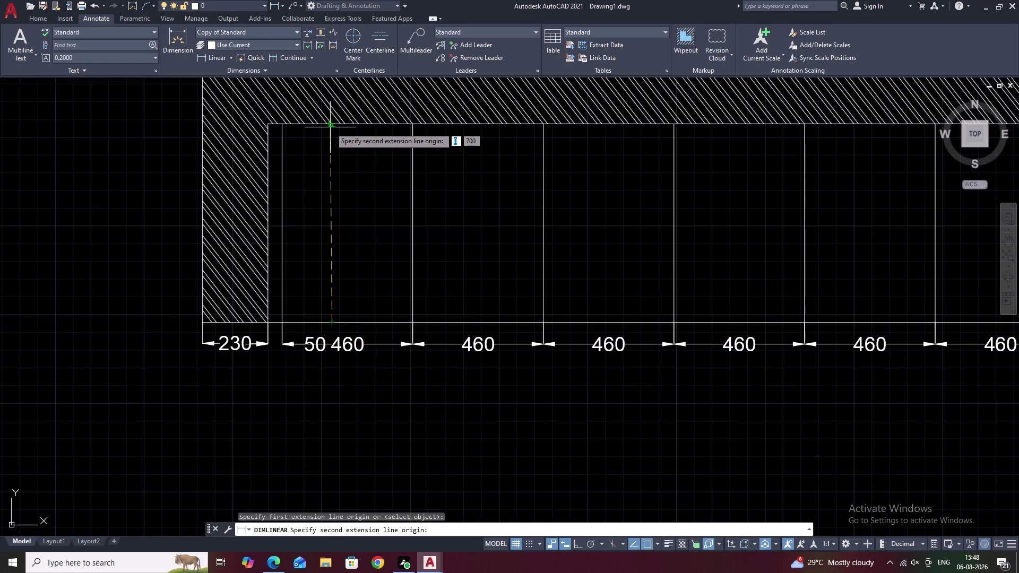
click(330, 126)
click(330, 126)
End dimensioning and zoom out to show the whole dimensioned plan.
scroll(down, 3)
middle_drag(413, 214, 338, 219)
scroll(down, 3)
middle_drag(489, 227, 411, 235)
key(Escape)
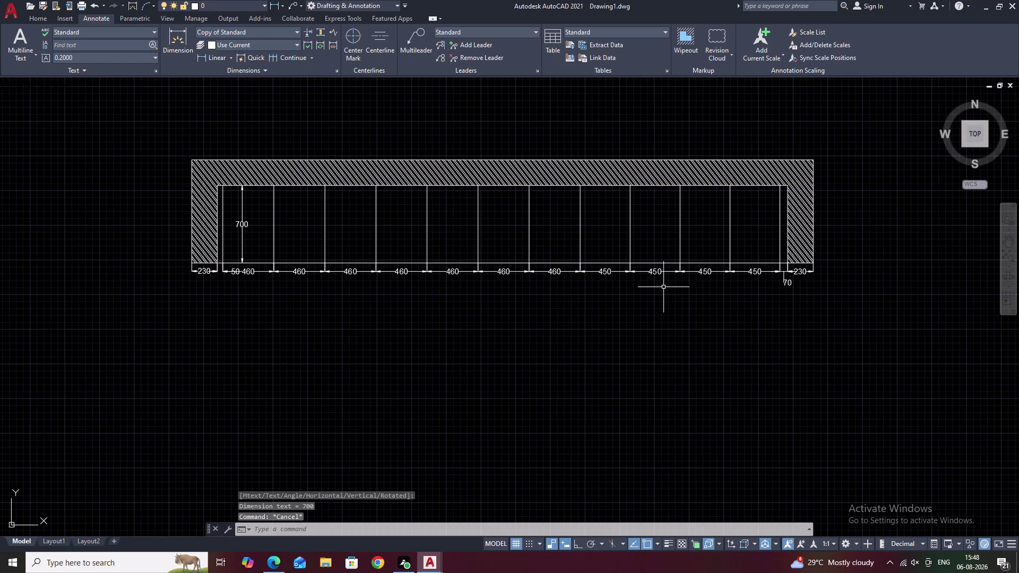
text(STY)
key(space)
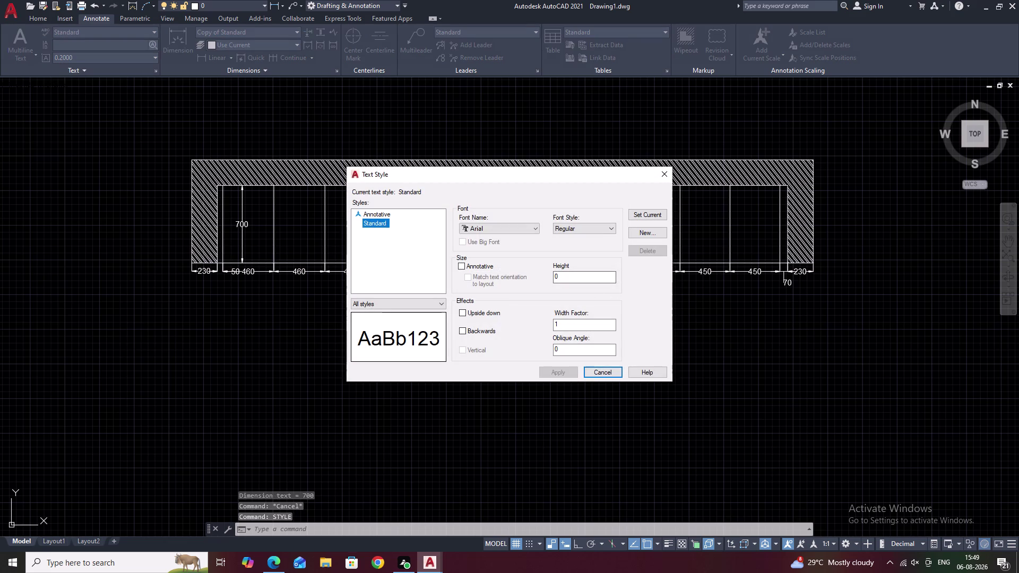
Give the Standard text style a 500 height and apply it.
click(587, 280)
key(BackSpace)
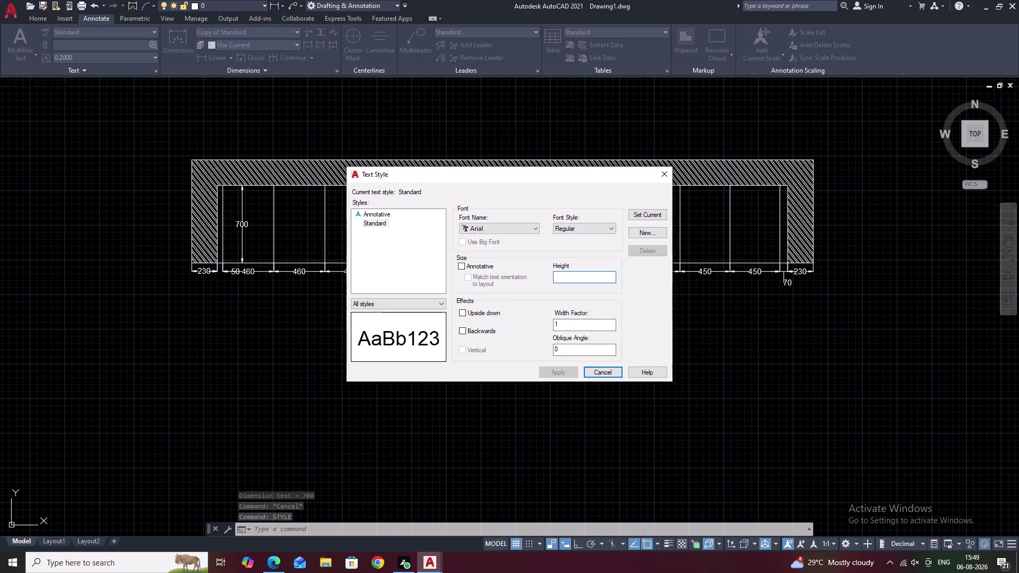
text(500)
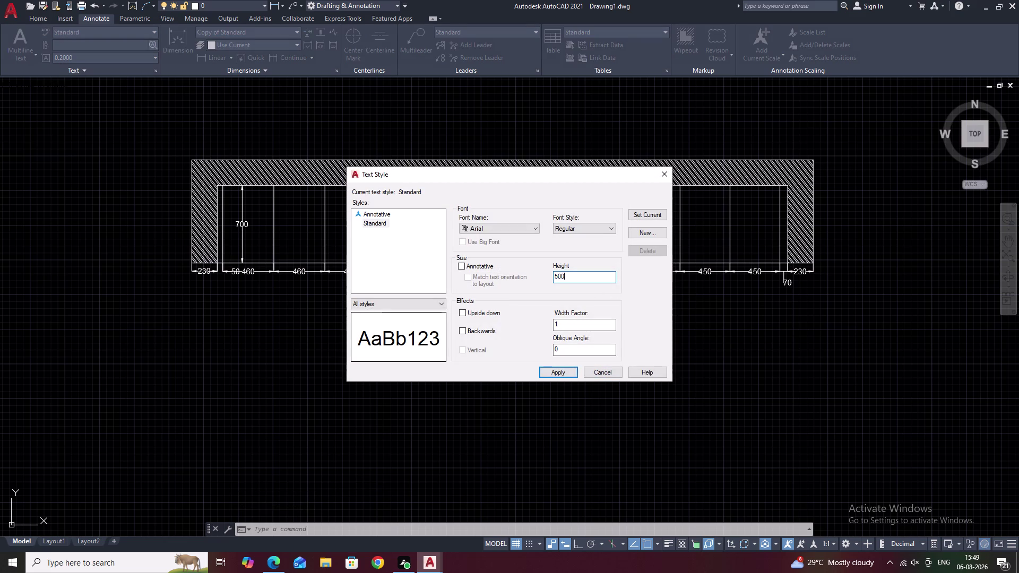
click(555, 369)
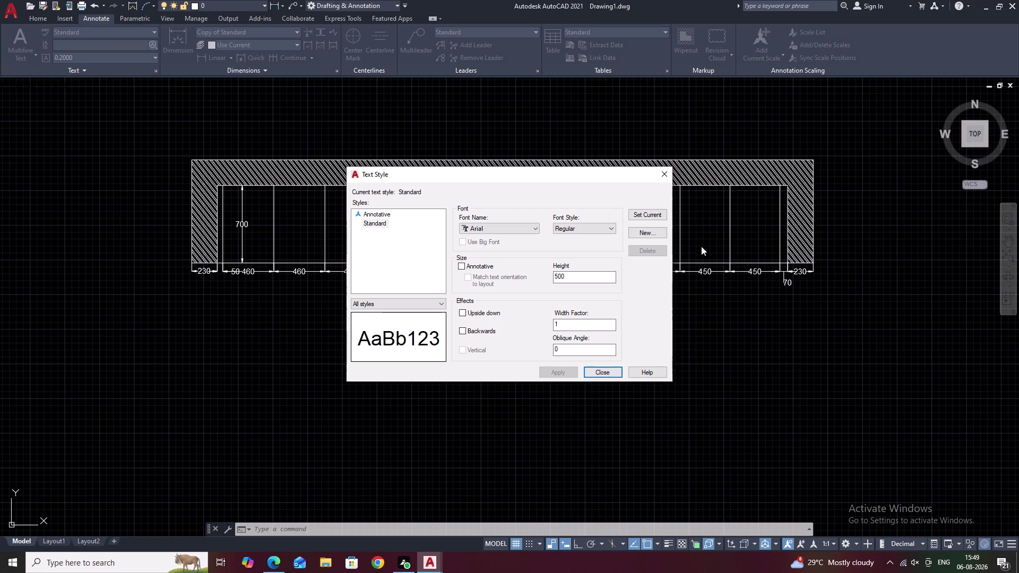
click(669, 178)
text(T)
key(space)
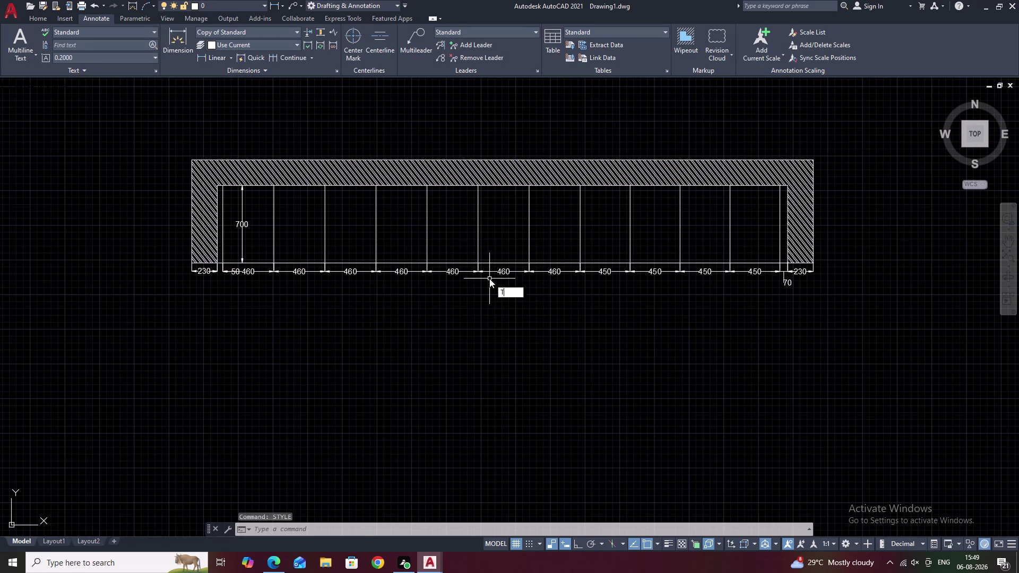
key(Escape)
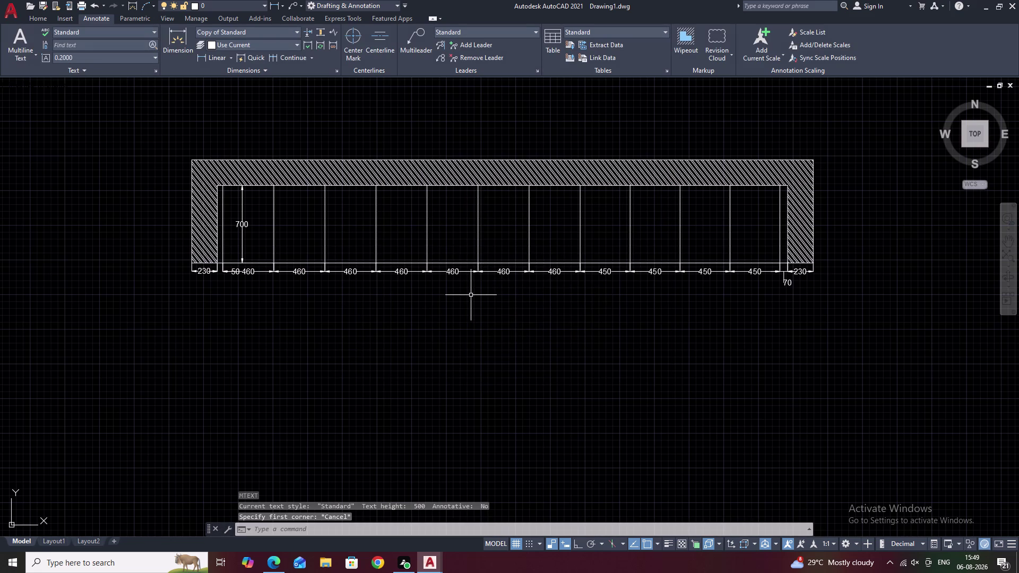
Change the Standard text style height to 200, apply it and close.
text(ST)
key(space)
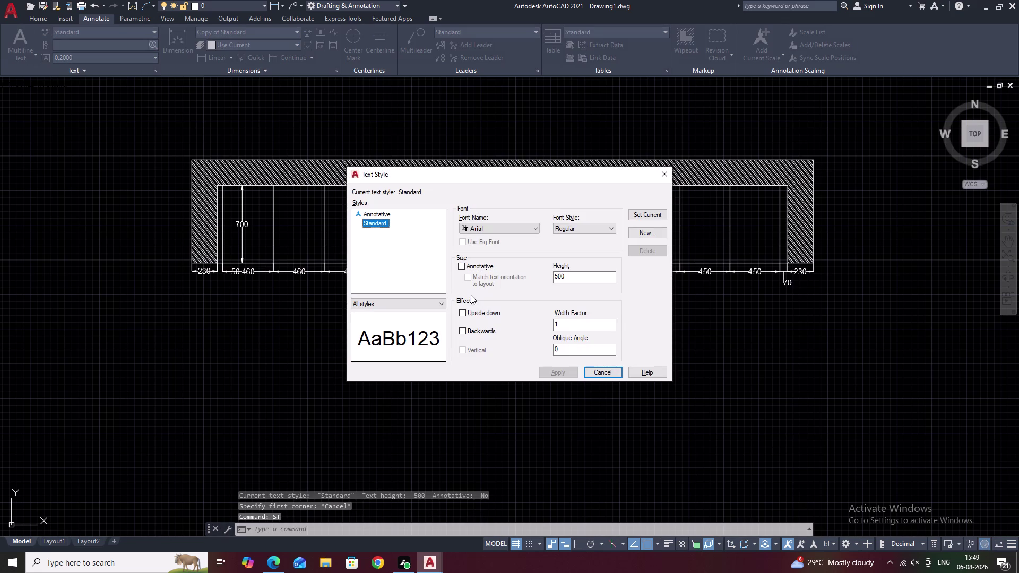
click(572, 273)
key(BackSpace)
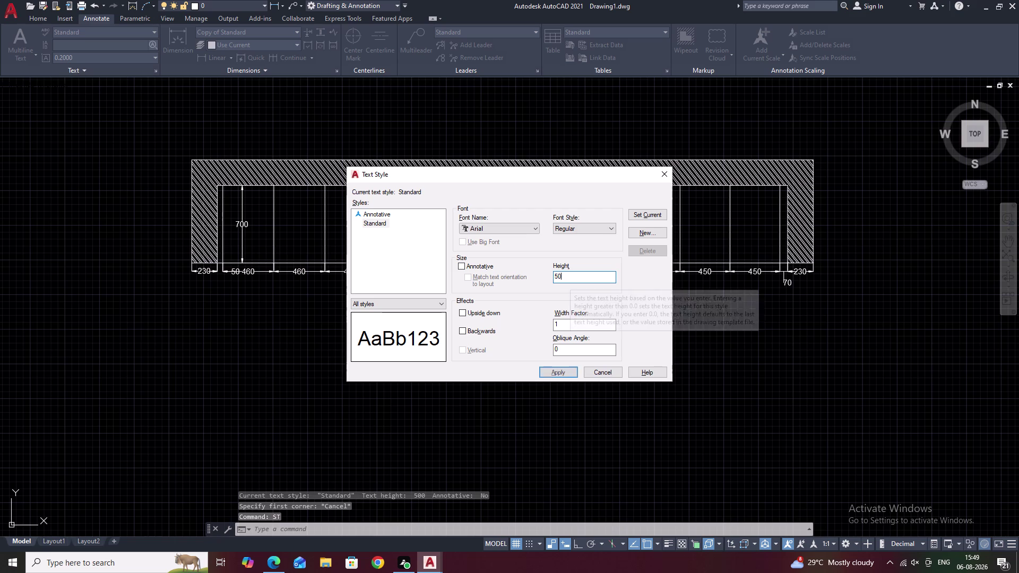
text(200)
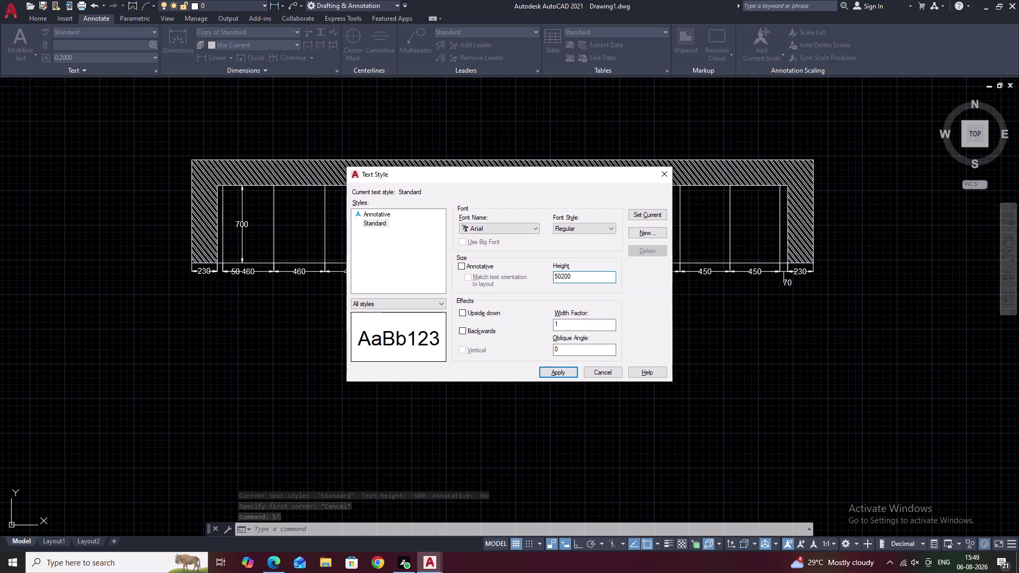
click(561, 277)
key(BackSpace)
key(BackSpace)
key(BackSpace)
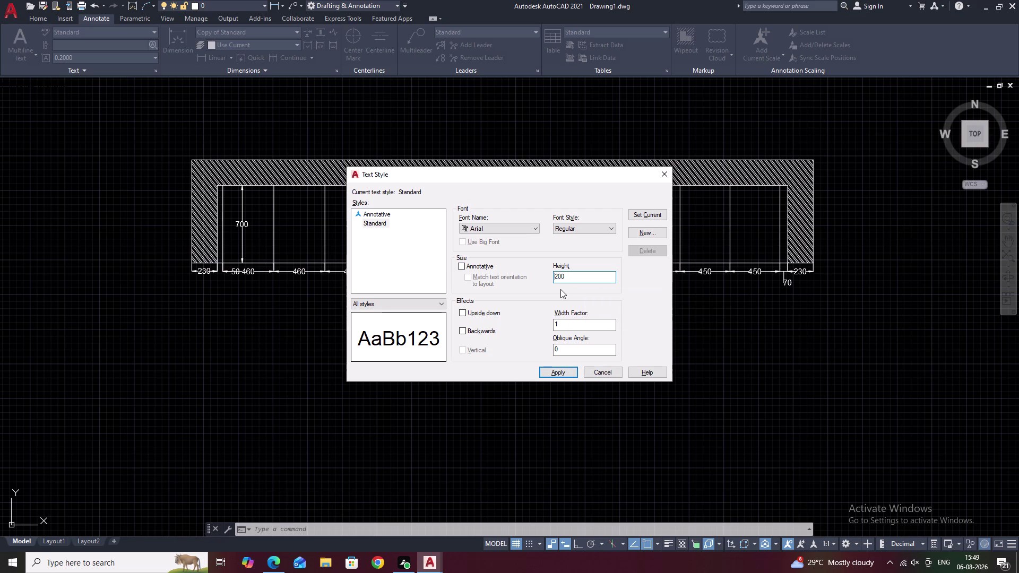
click(561, 374)
click(662, 172)
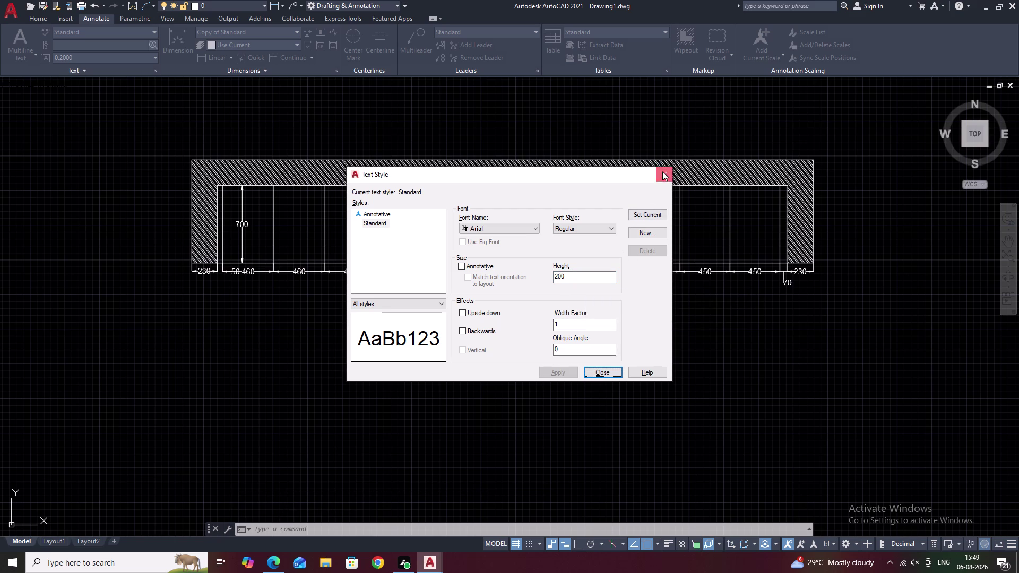
Draw a multiline text box just below the plan.
text(T)
key(space)
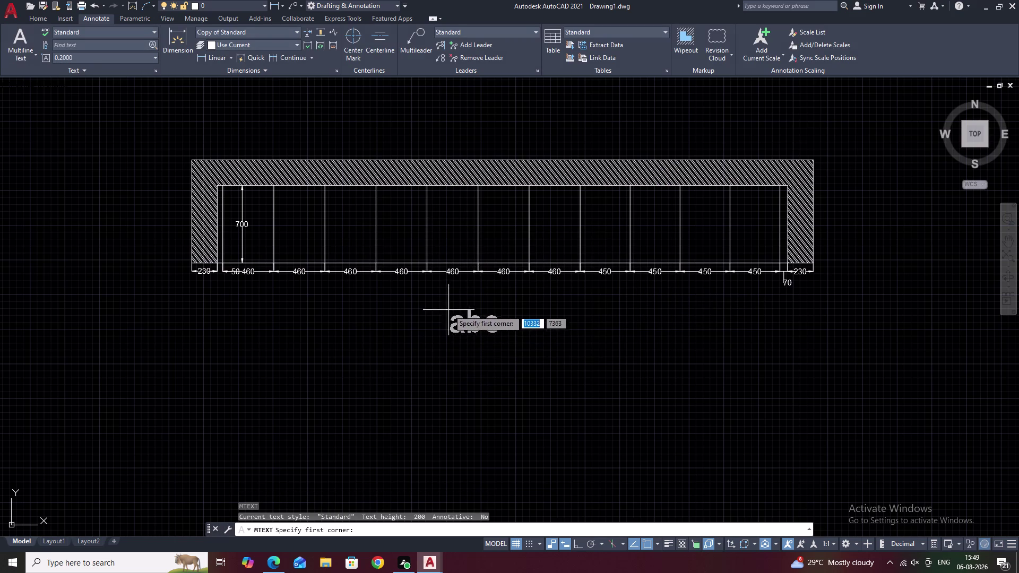
drag(442, 312, 569, 333)
right_drag(507, 313, 522, 314)
right_drag(545, 314, 553, 315)
click(569, 333)
right_click(569, 333)
click(569, 333)
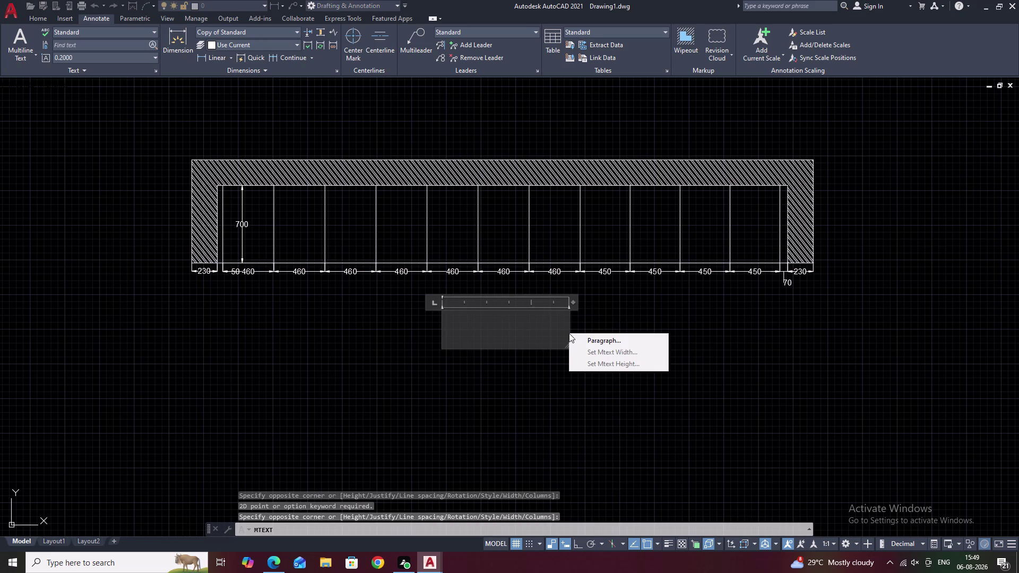
text(PL)
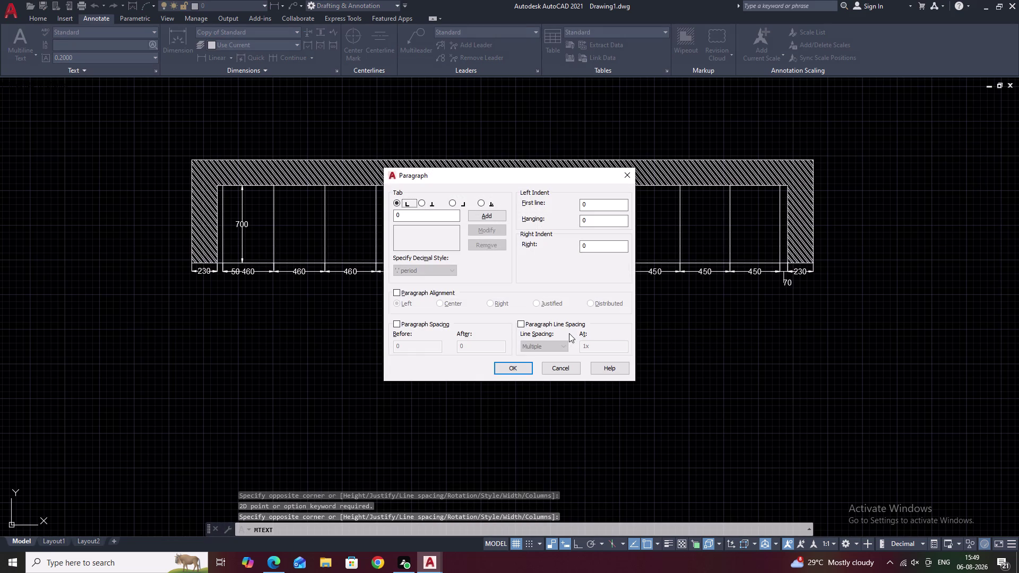
click(521, 369)
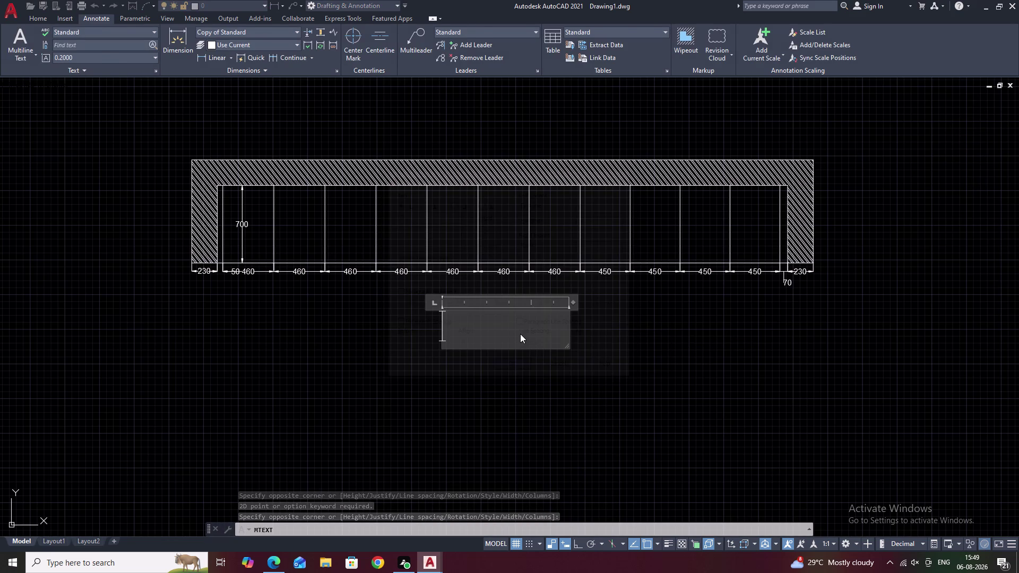
Type the label 'PLAN' in the box and close the Text Editor.
click(419, 55)
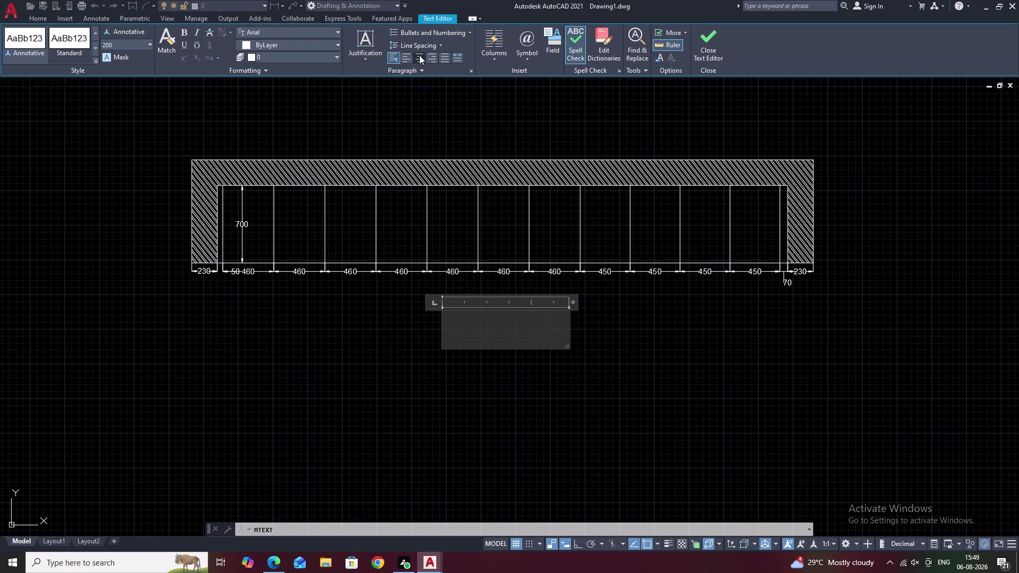
text(PLA)
click(523, 330)
text(PLA)
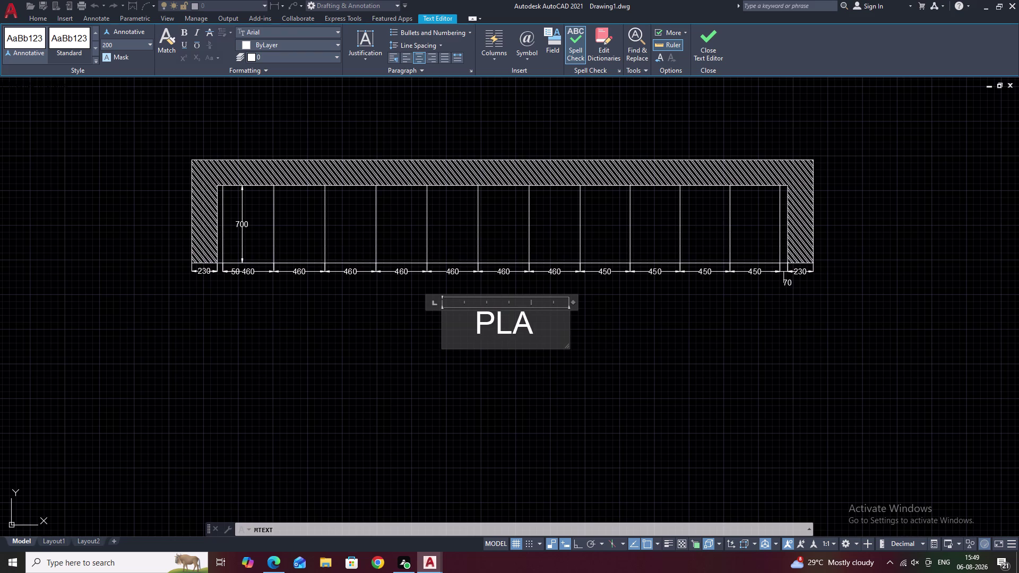
key(n)
click(593, 322)
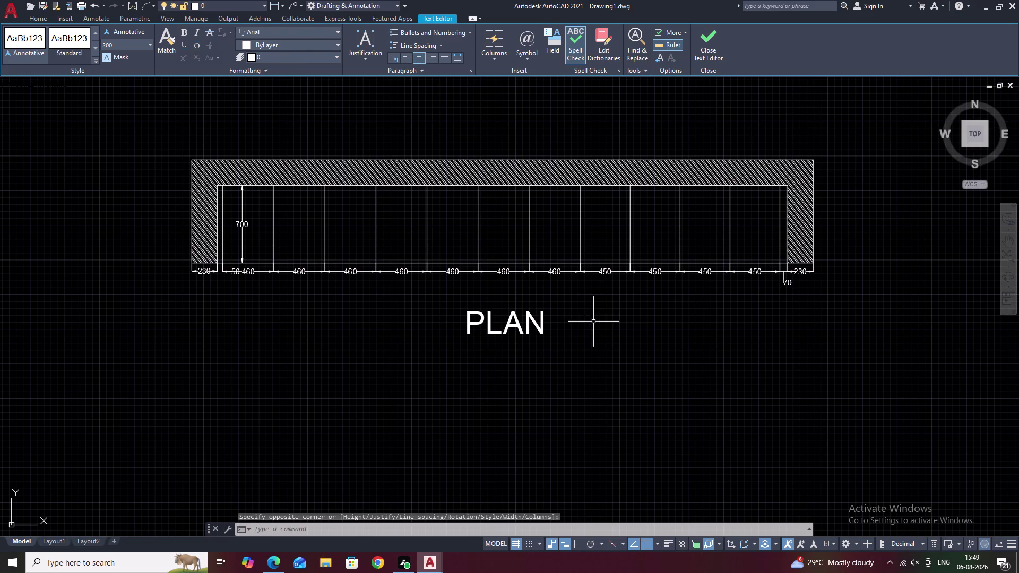
Zoom out and pan toward empty space beside the PLAN drawing.
scroll(down, 3)
middle_drag(596, 317, 496, 203)
scroll(up, 3)
middle_drag(438, 244, 537, 243)
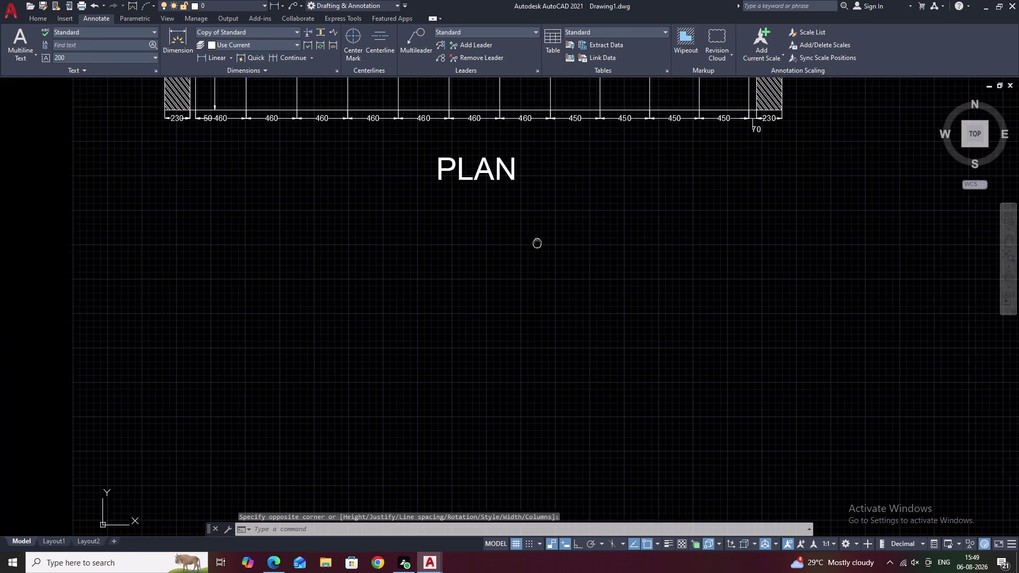
scroll(down, 3)
middle_drag(559, 243, 219, 403)
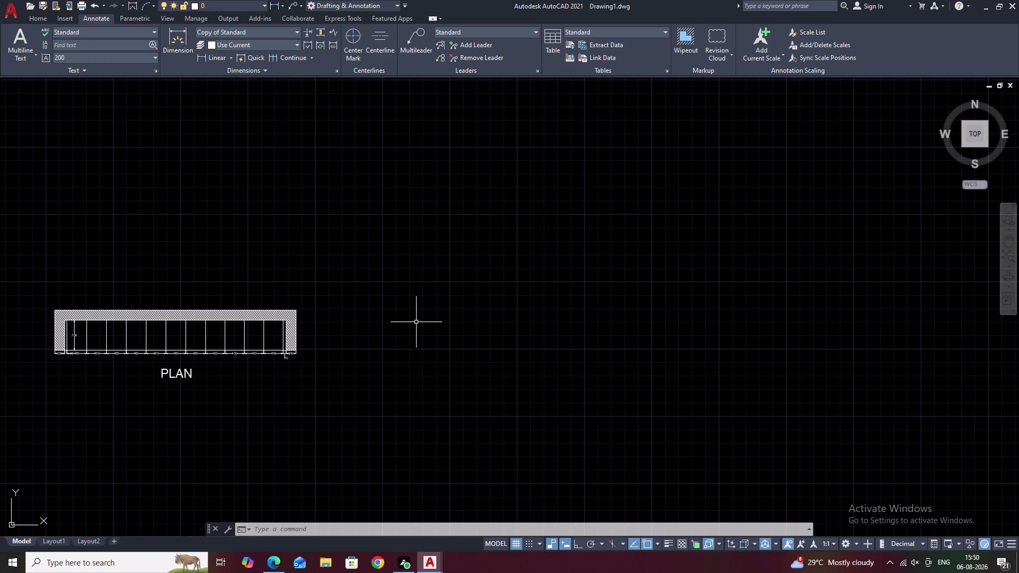
Draw the elevation's left vertical edge with Ortho on, typed length 2995.
text(L)
key(space)
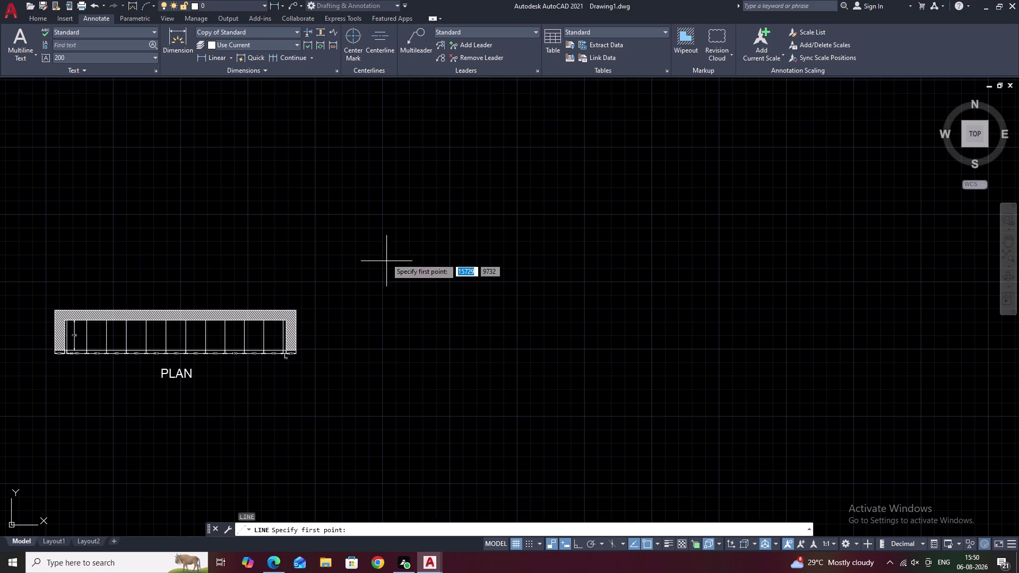
click(381, 199)
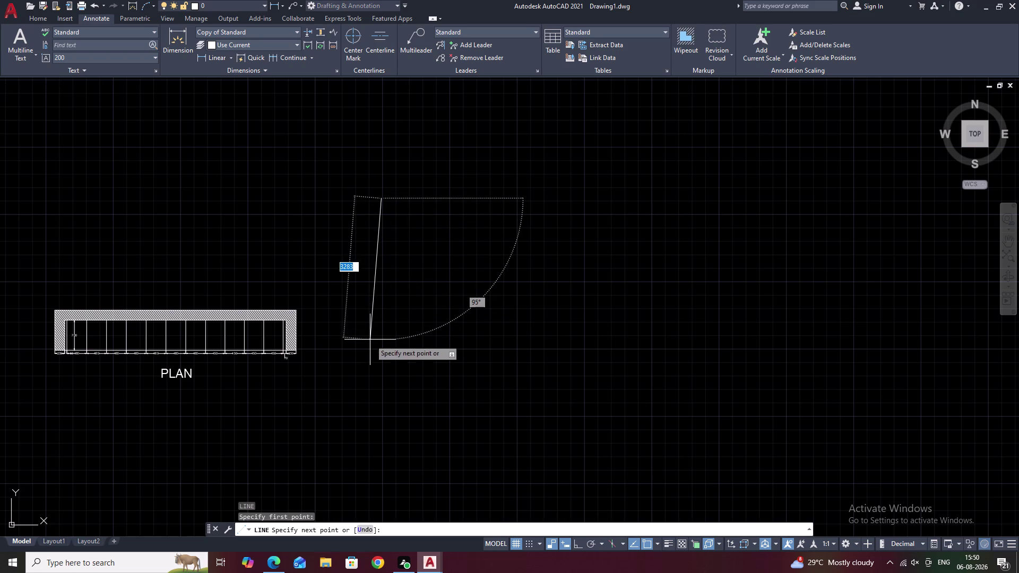
key(F8)
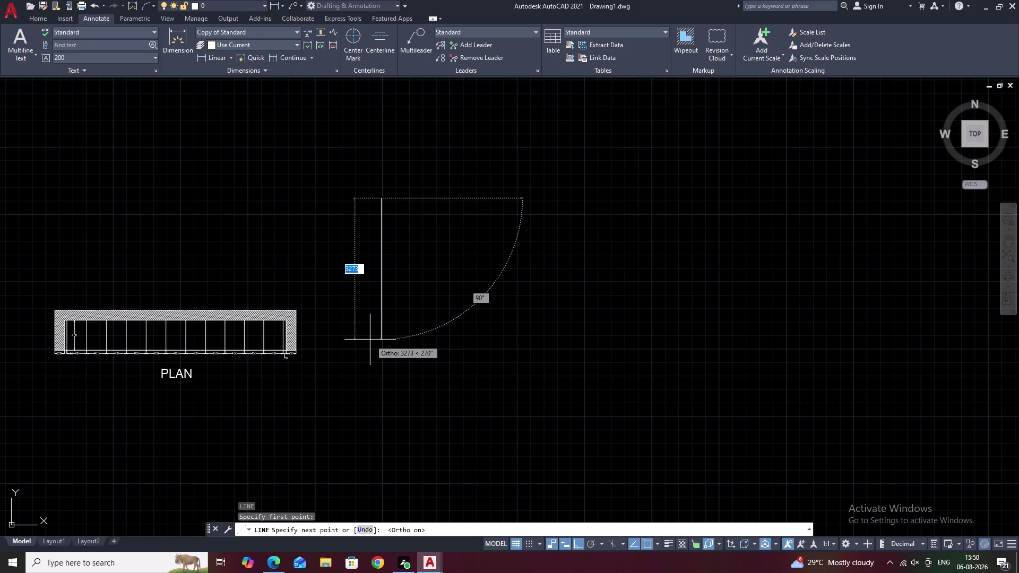
text(2)
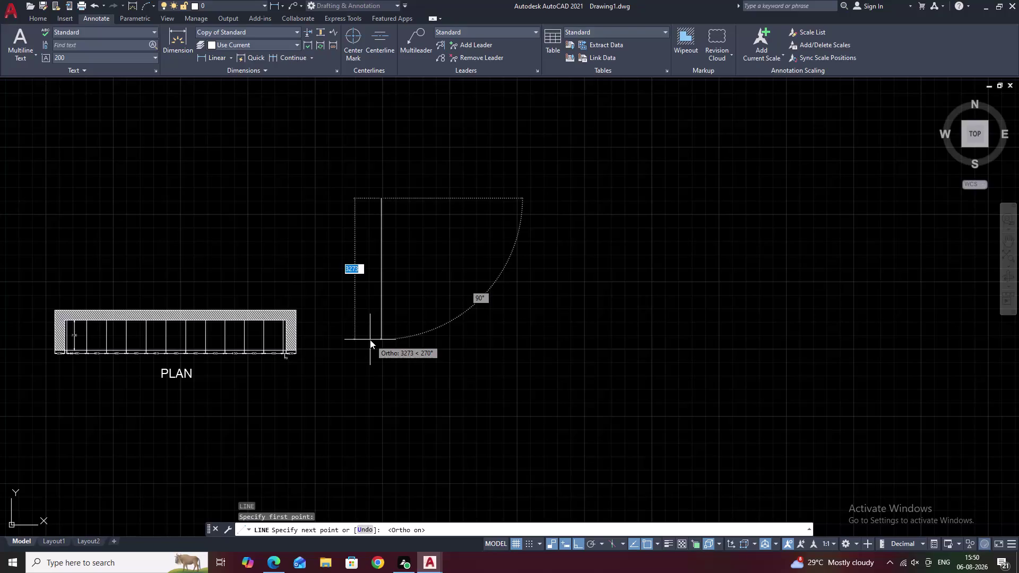
text(999)
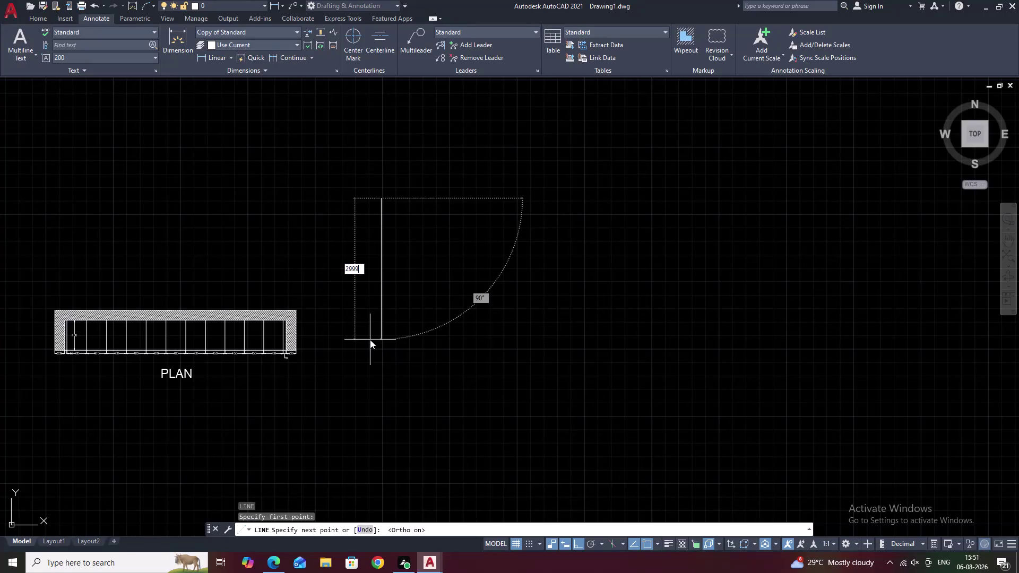
key(BackSpace)
key(5)
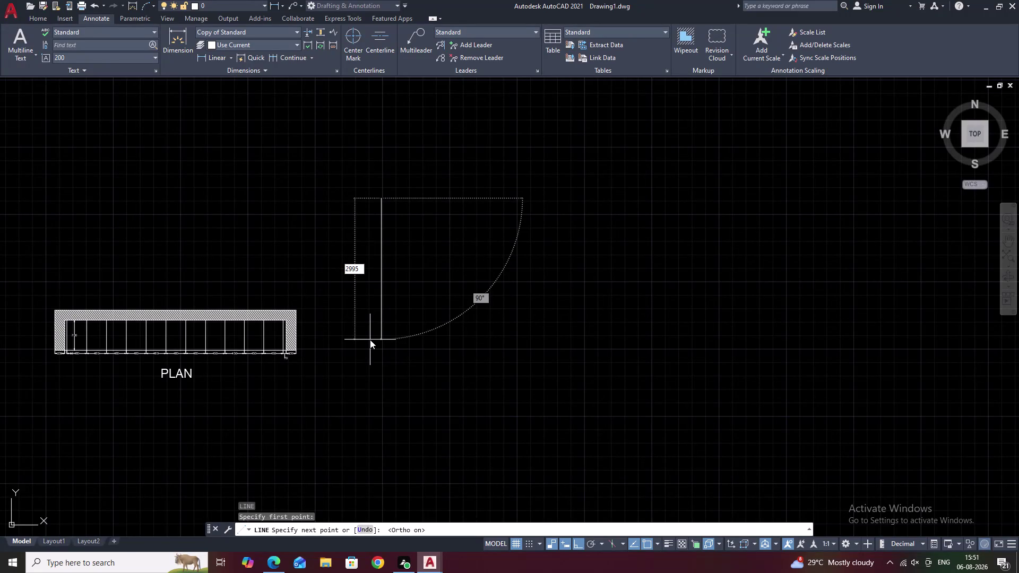
click(370, 340)
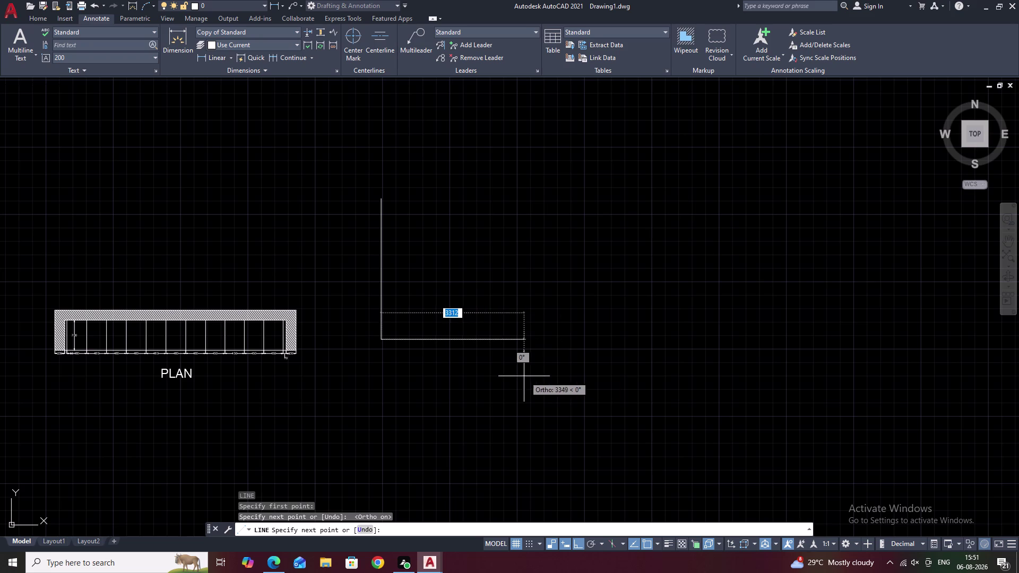
key(Escape)
Draw the frame's long top edge and longer bottom edge to the right.
middle_drag(389, 252, 391, 253)
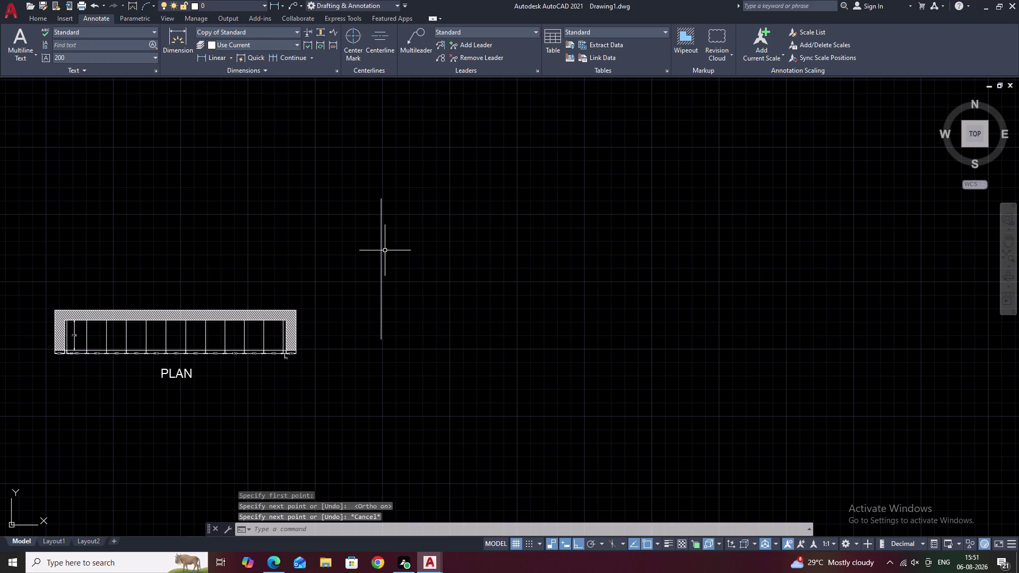
middle_drag(390, 253, 423, 270)
text(L)
key(space)
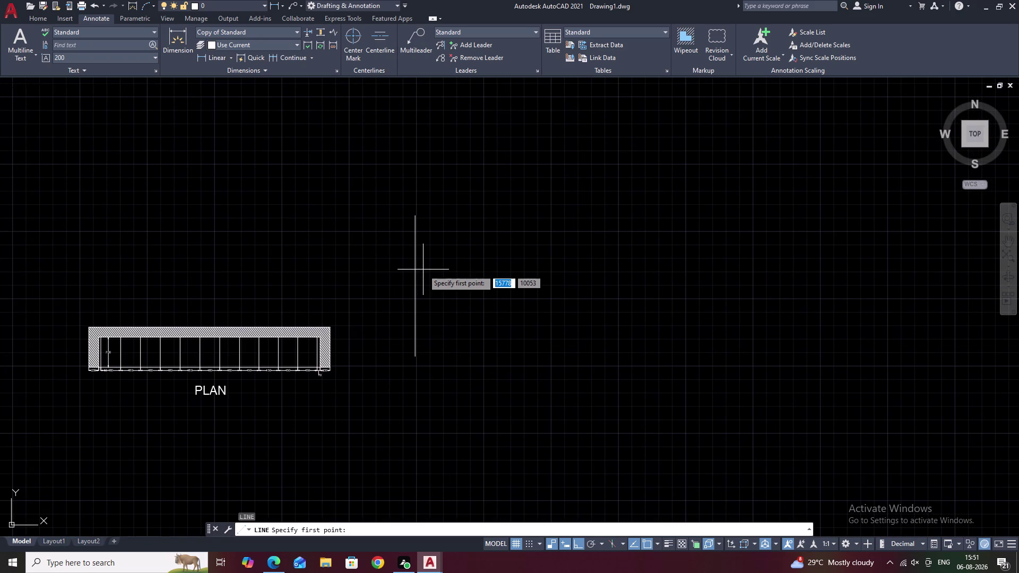
click(418, 218)
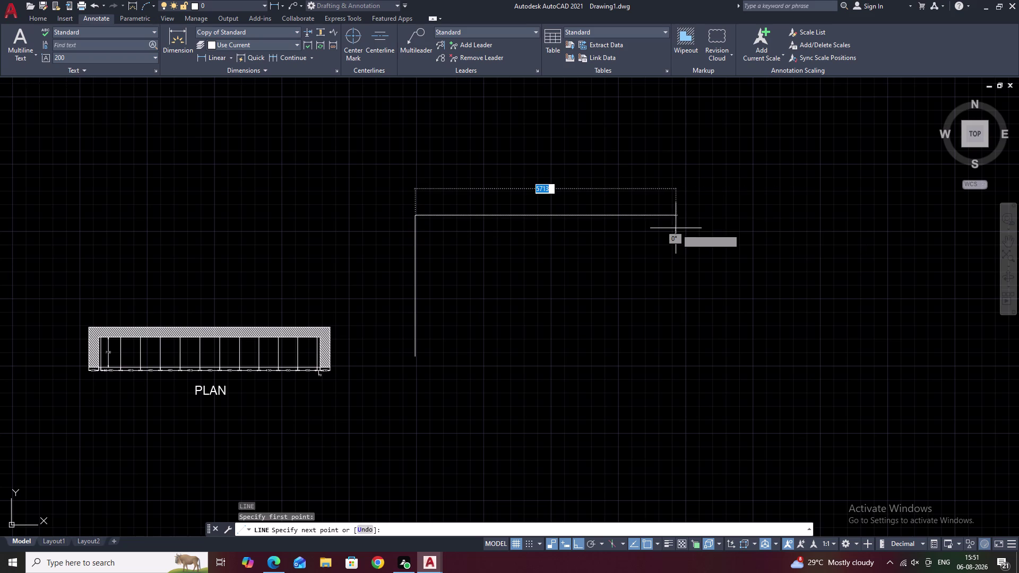
click(810, 234)
key(Escape)
key(space)
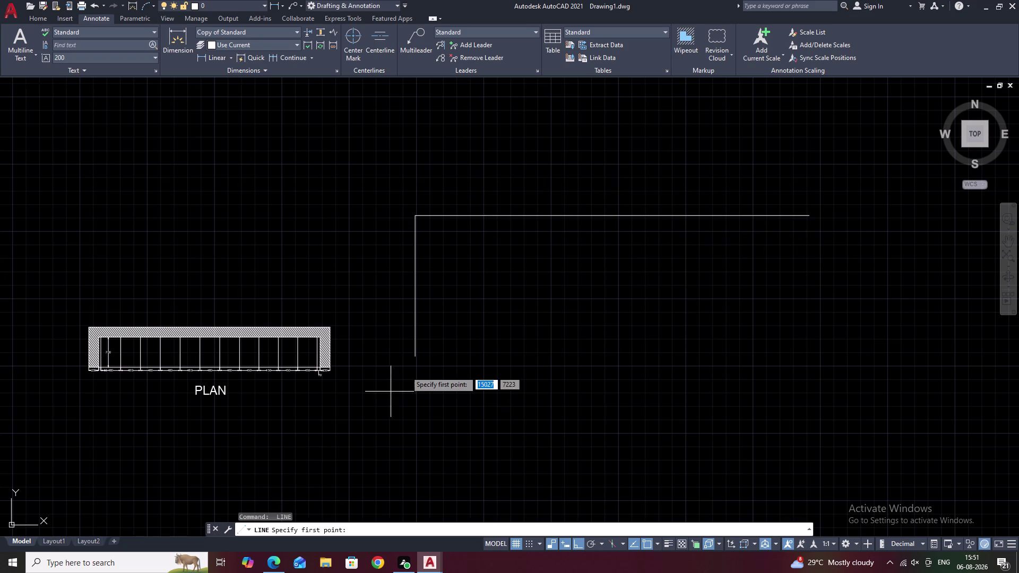
click(413, 356)
click(863, 365)
key(Escape)
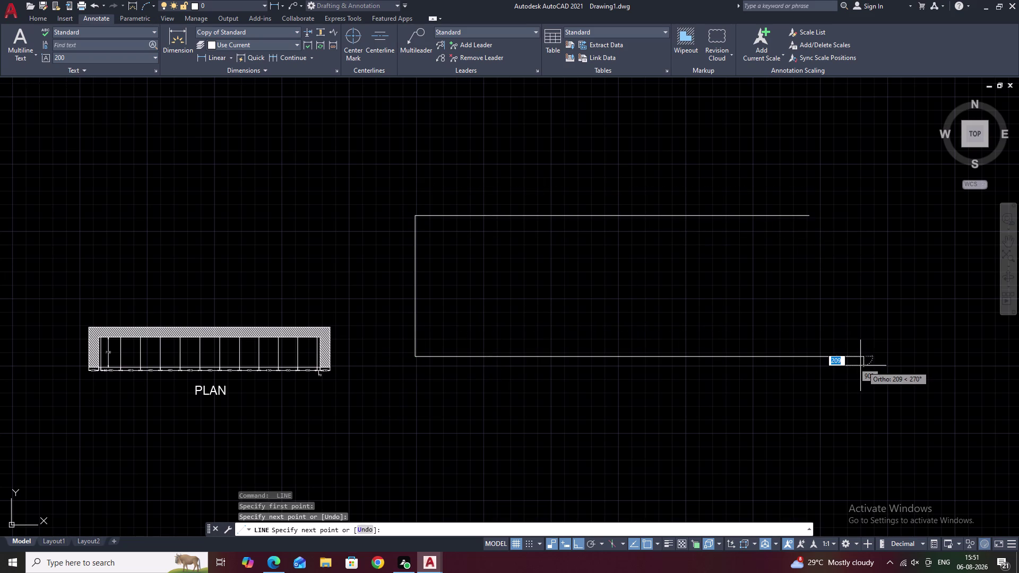
Offset the frame's left side 230 to the right.
text(O)
key(space)
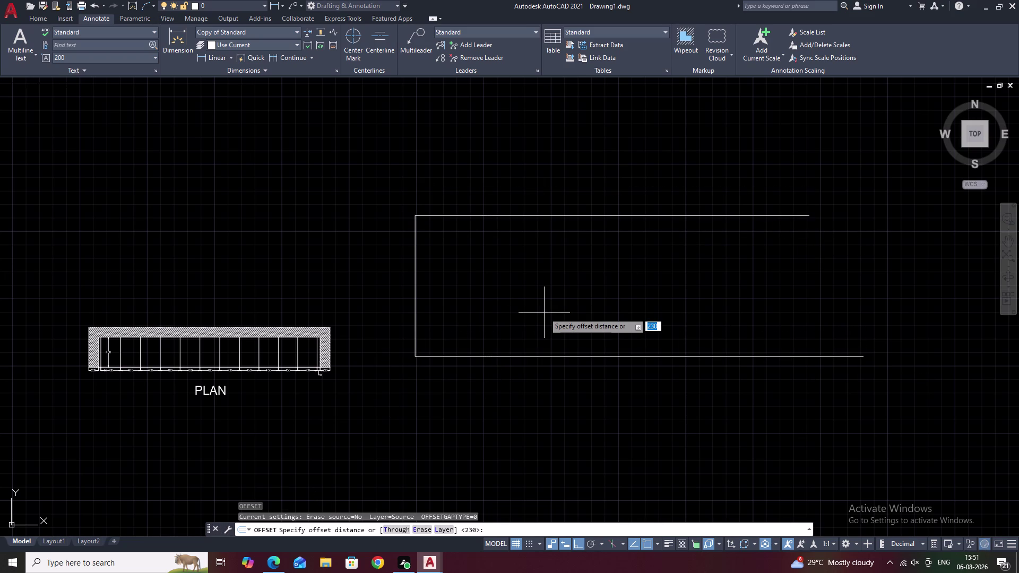
text(230)
key(space)
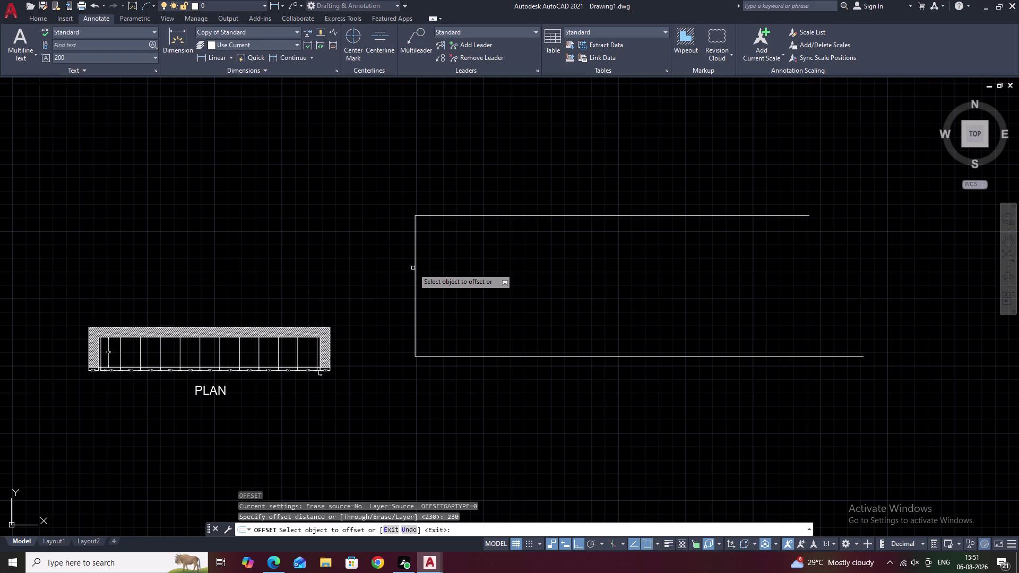
click(415, 268)
click(506, 269)
scroll(up, 3)
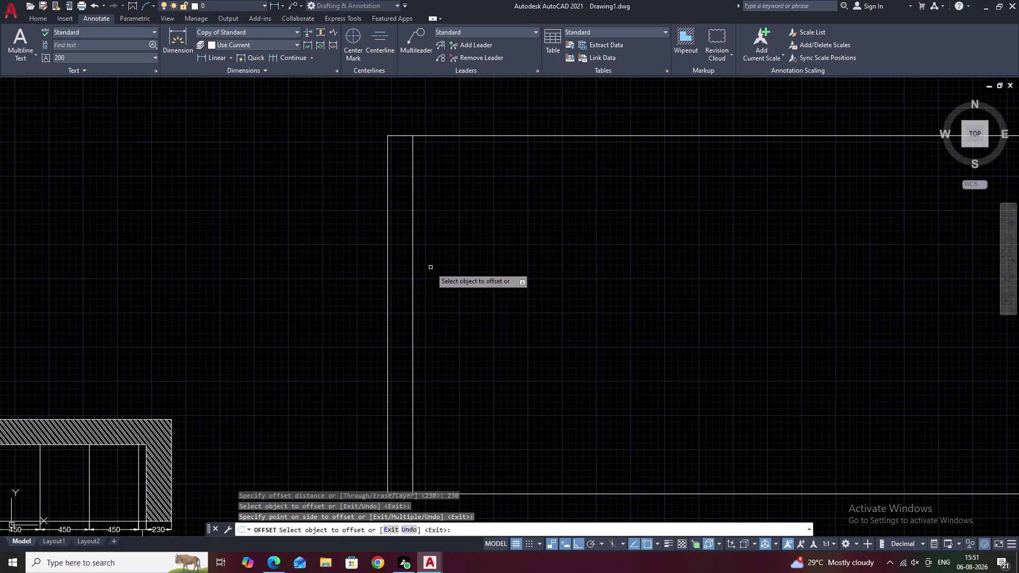
middle_drag(430, 267, 476, 214)
middle_drag(498, 256, 449, 278)
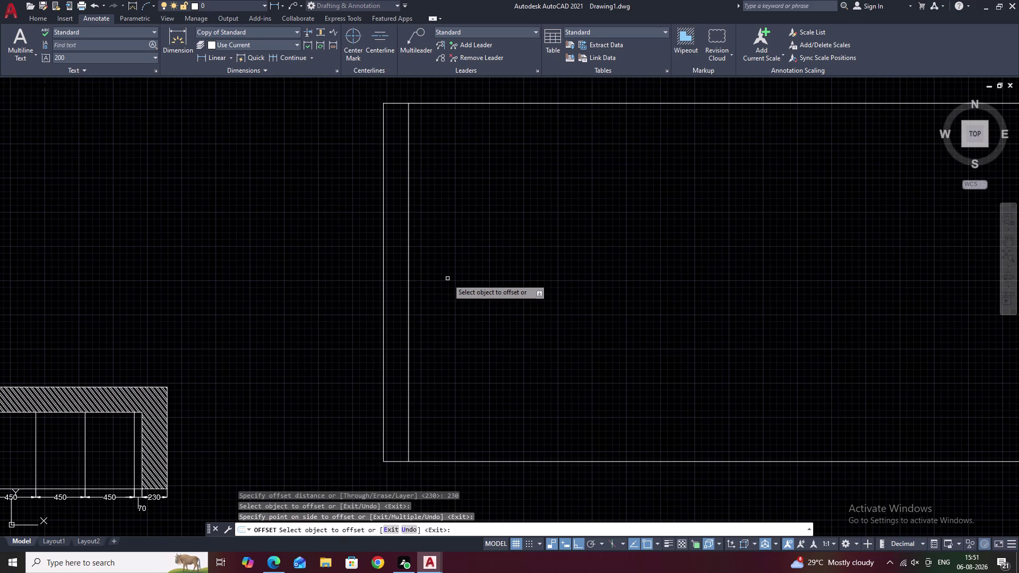
Try a 50 offset of the inner vertical and undo the misplaced copy.
text(O)
key(space)
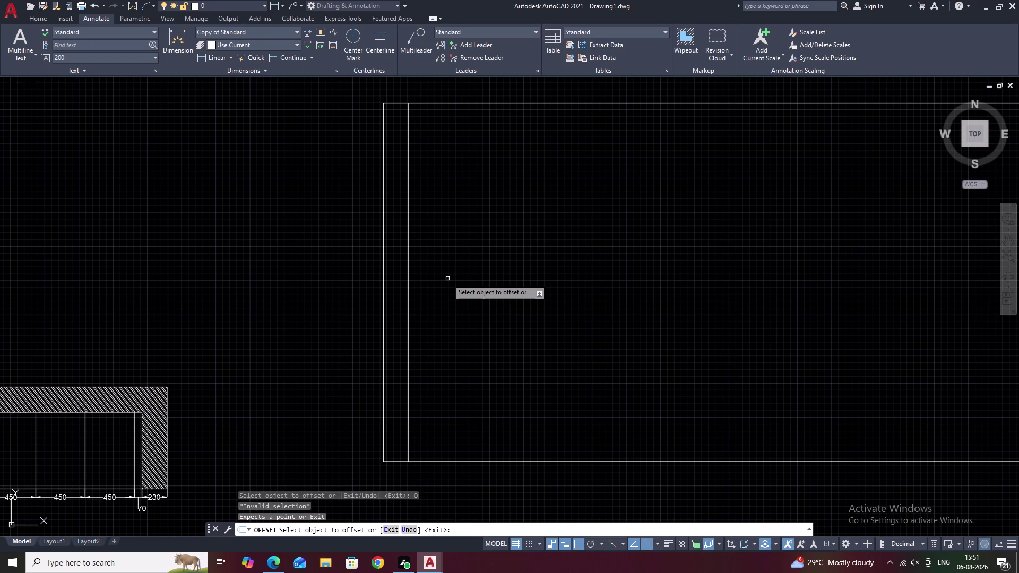
text(50)
key(space)
click(409, 284)
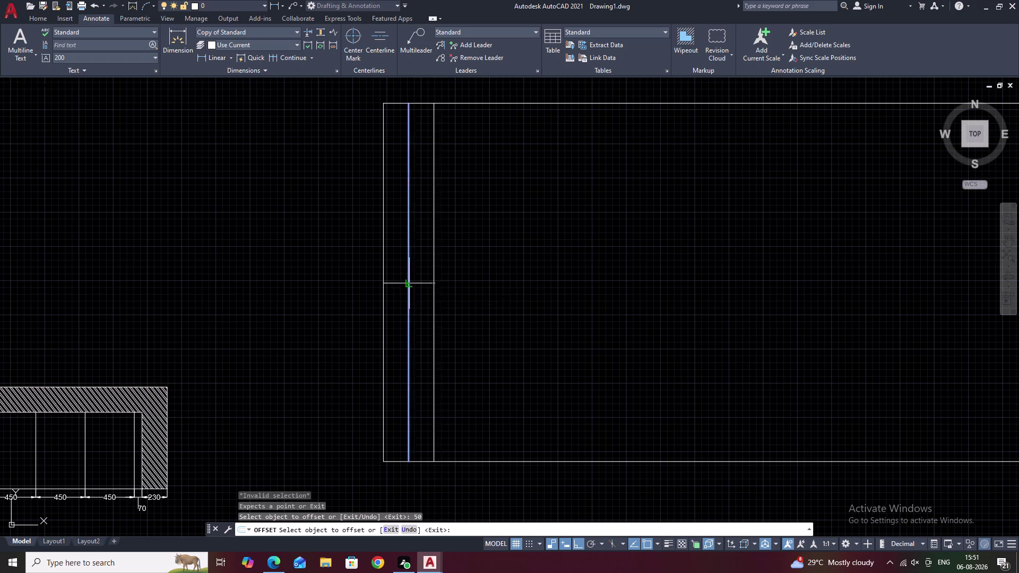
click(470, 285)
key(ctrl+z)
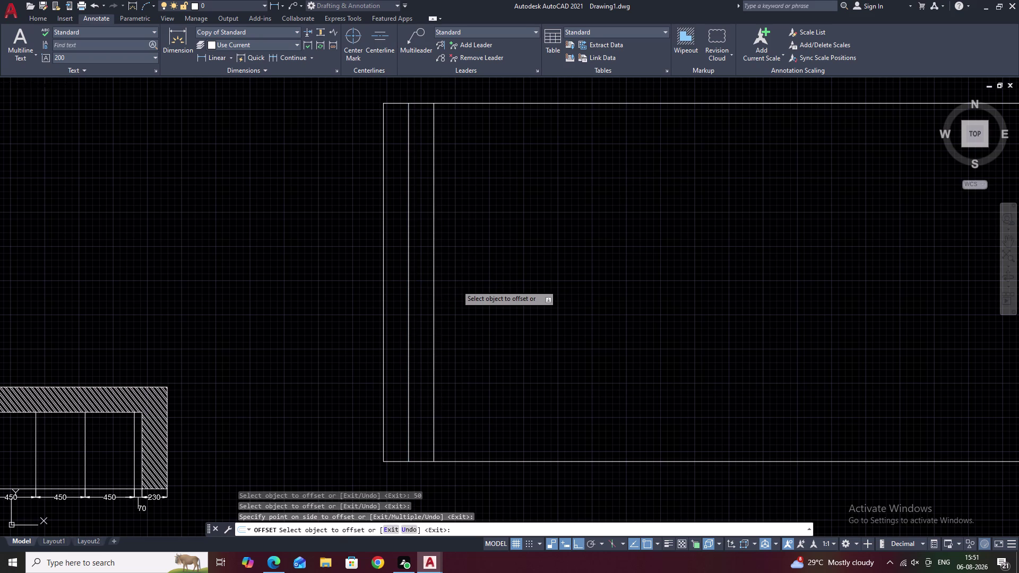
key(Escape)
key(Escape)
Offset the inner vertical line 50 to the right.
text(O)
key(space)
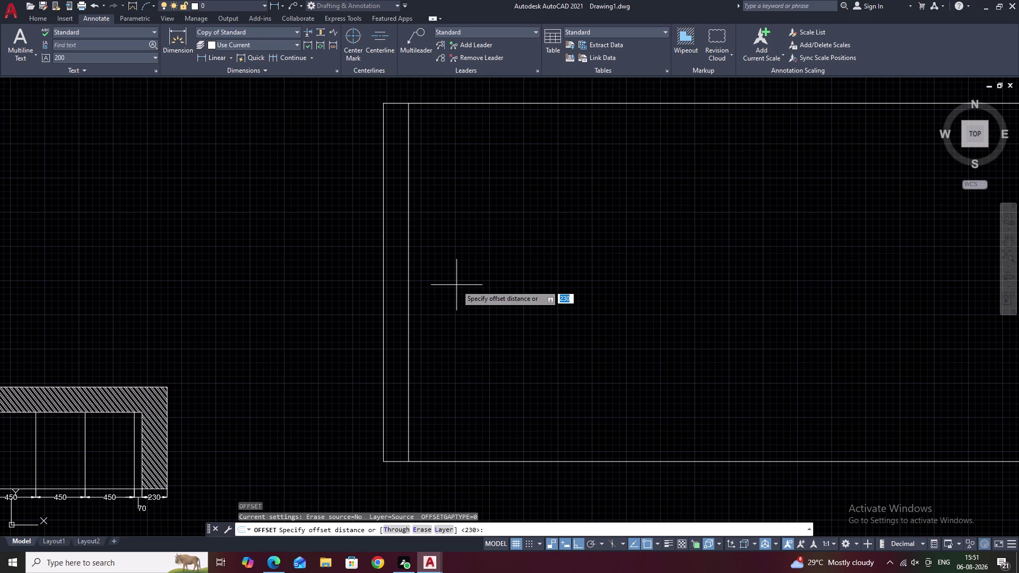
text(50)
key(space)
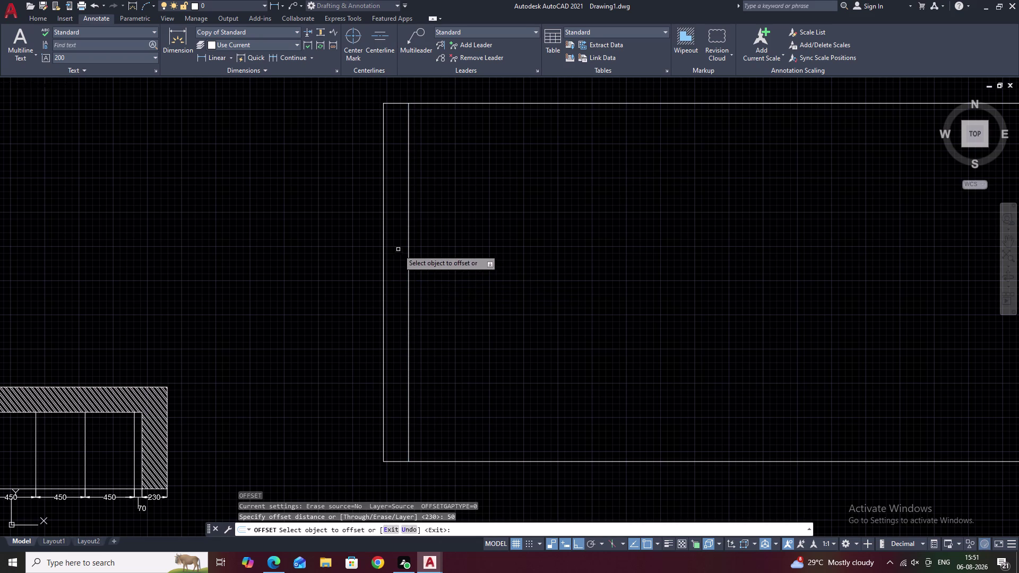
click(409, 246)
click(442, 245)
key(space)
Offset the newest vertical line 469 to the right.
key(space)
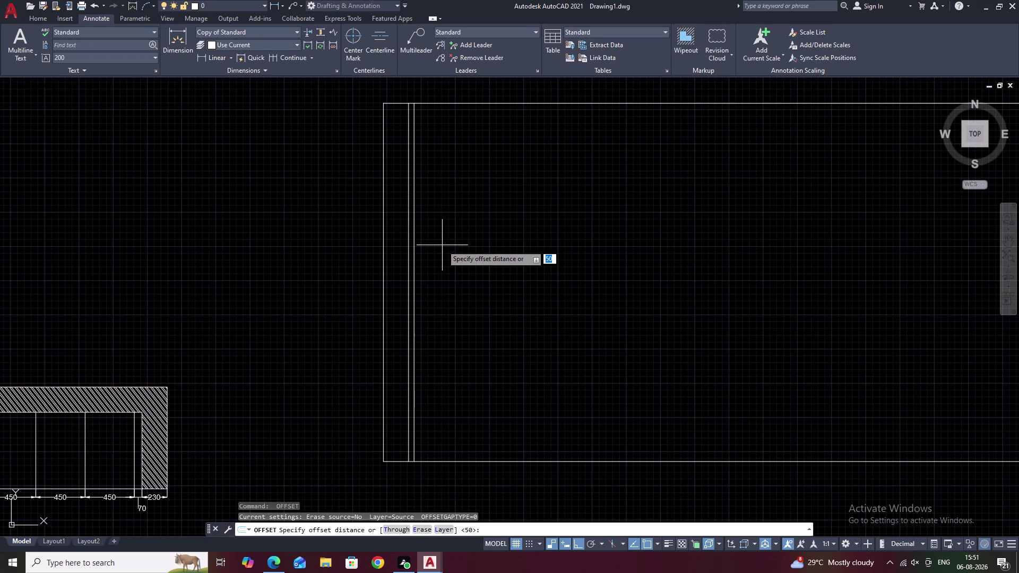
text(45)
text(9)
key(BackSpace)
key(BackSpace)
text(59)
key(BackSpace)
key(BackSpace)
text(6)
text(9)
key(space)
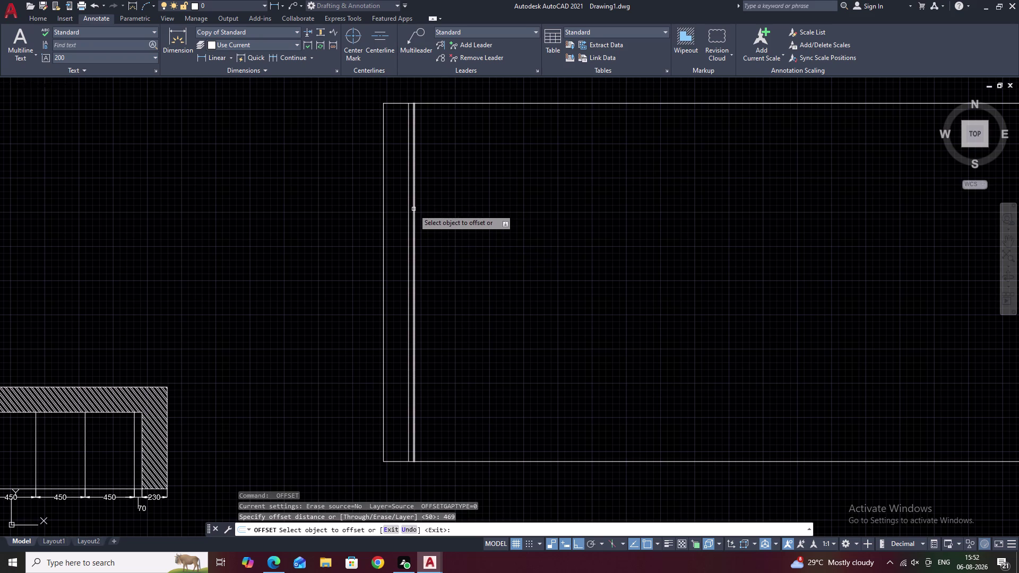
click(414, 208)
click(495, 207)
Zoom back to the whole elevation and finish offsetting.
scroll(down, 3)
middle_drag(495, 208, 378, 254)
scroll(down, 3)
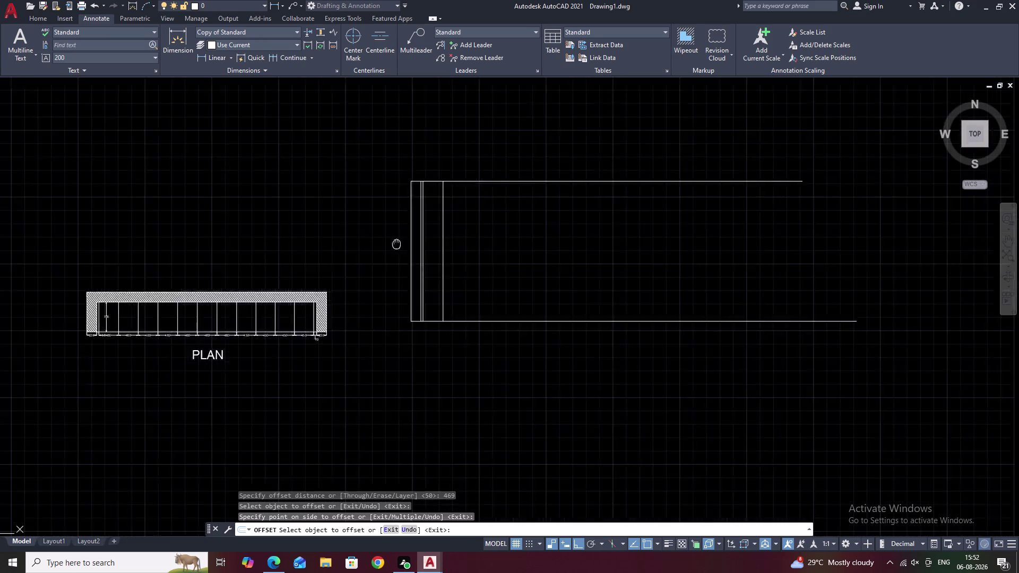
middle_drag(379, 254, 364, 257)
scroll(up, 3)
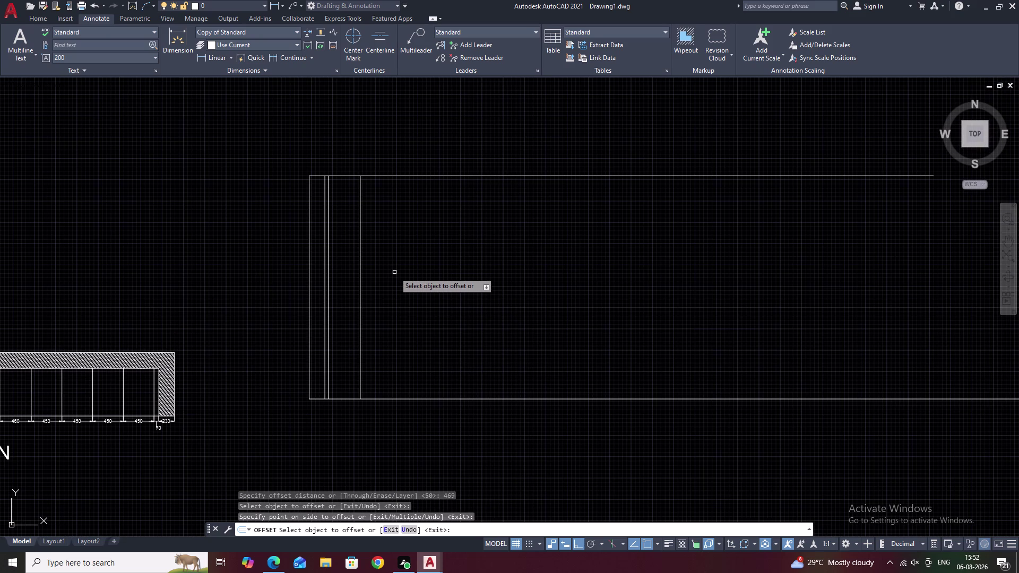
key(Escape)
click(361, 269)
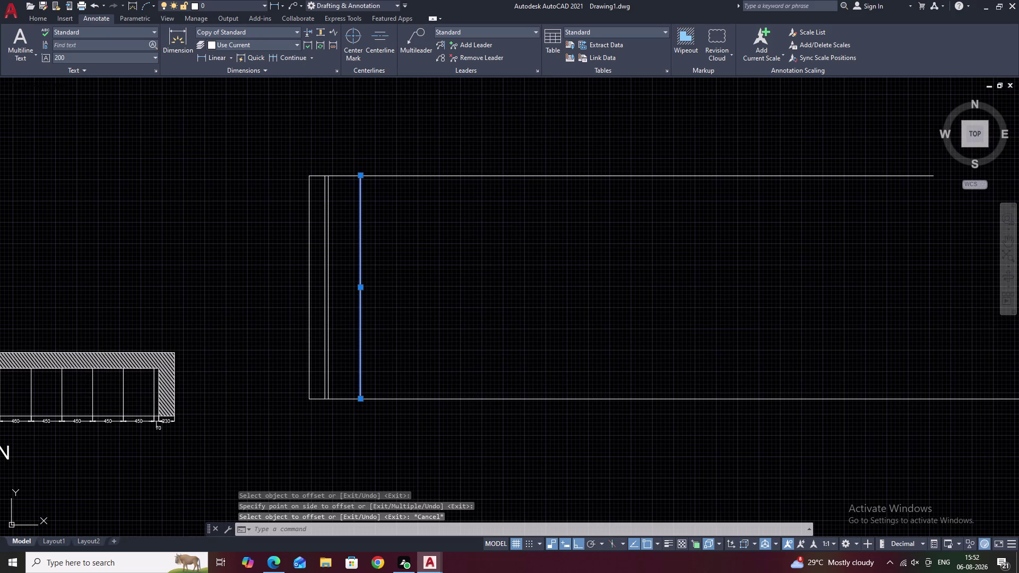
Start a rectangular array of the vertical line with 1 row and 7 columns.
click(42, 18)
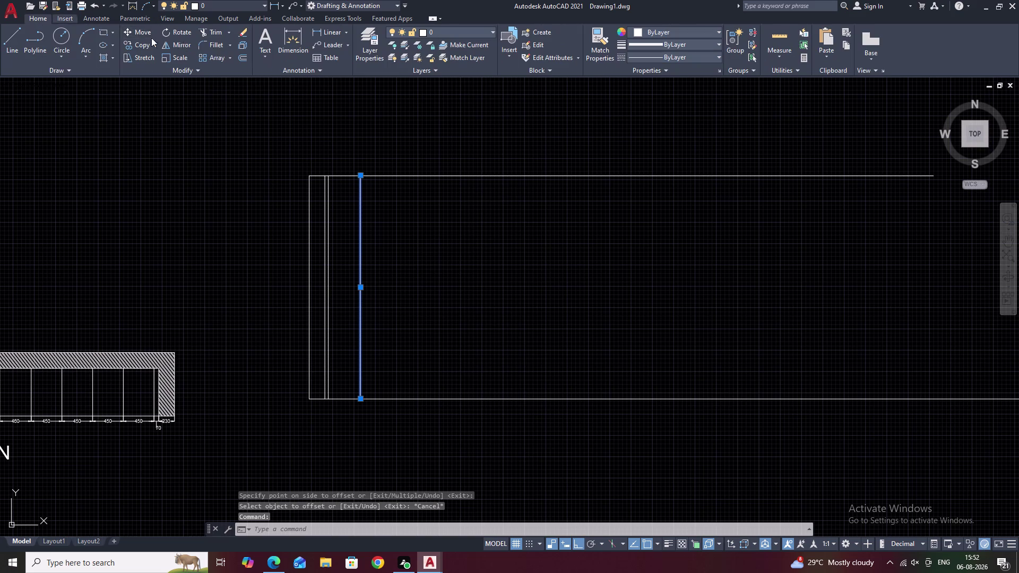
click(213, 58)
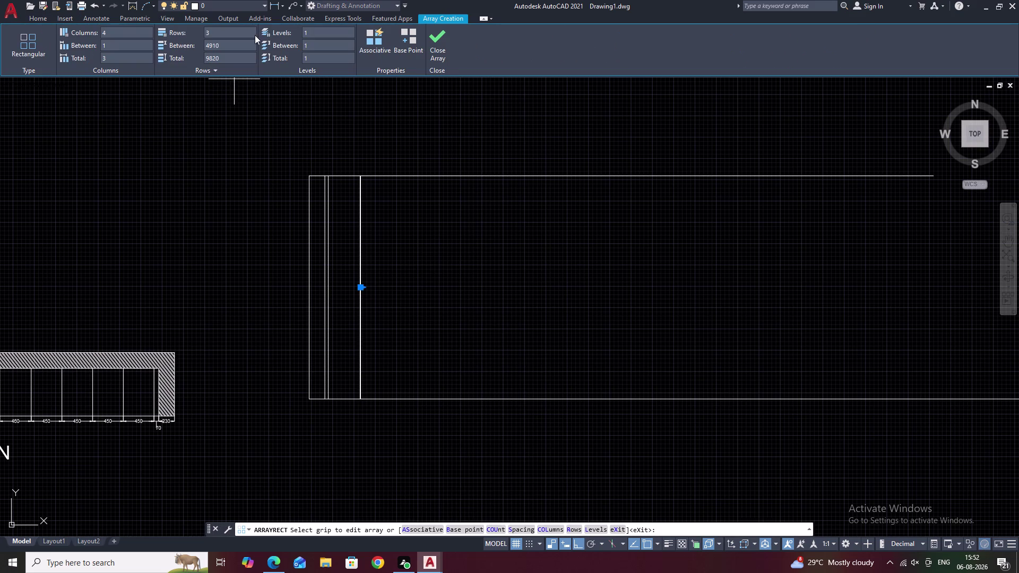
click(234, 36)
key(BackSpace)
key(1)
click(204, 164)
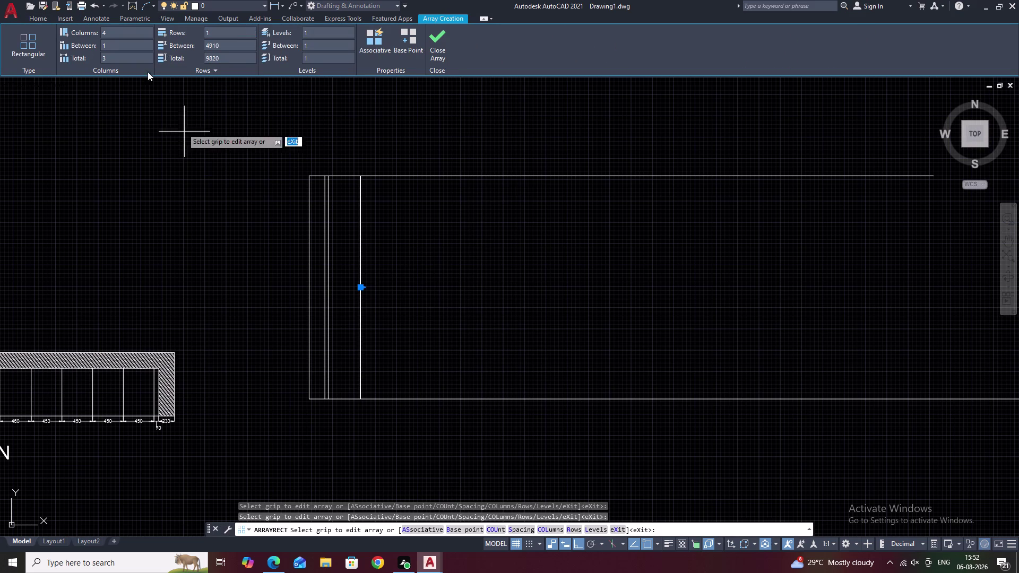
click(110, 31)
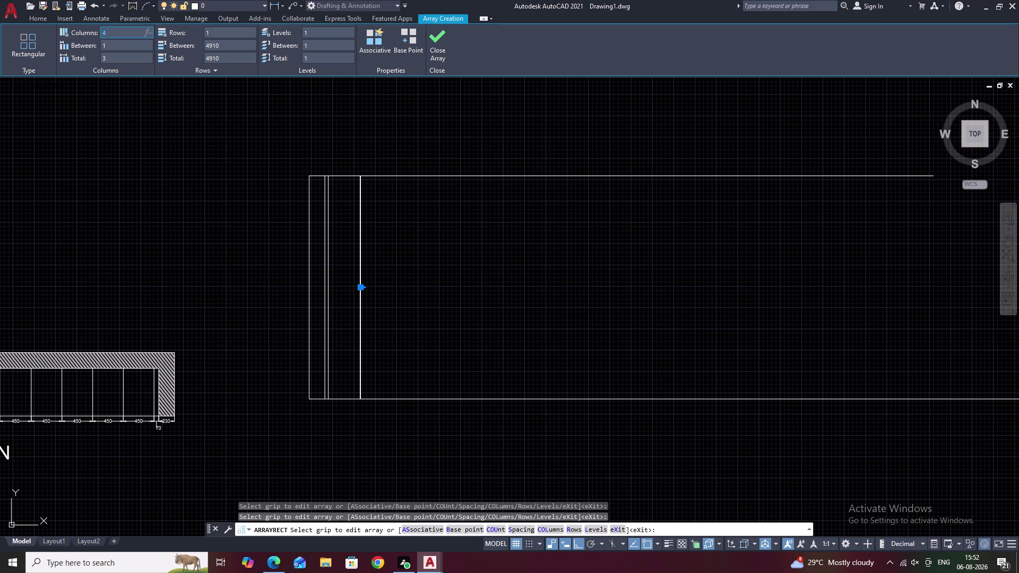
key(BackSpace)
key(7)
Set the array's column spacing to 460 and finish the array.
click(120, 48)
click(110, 47)
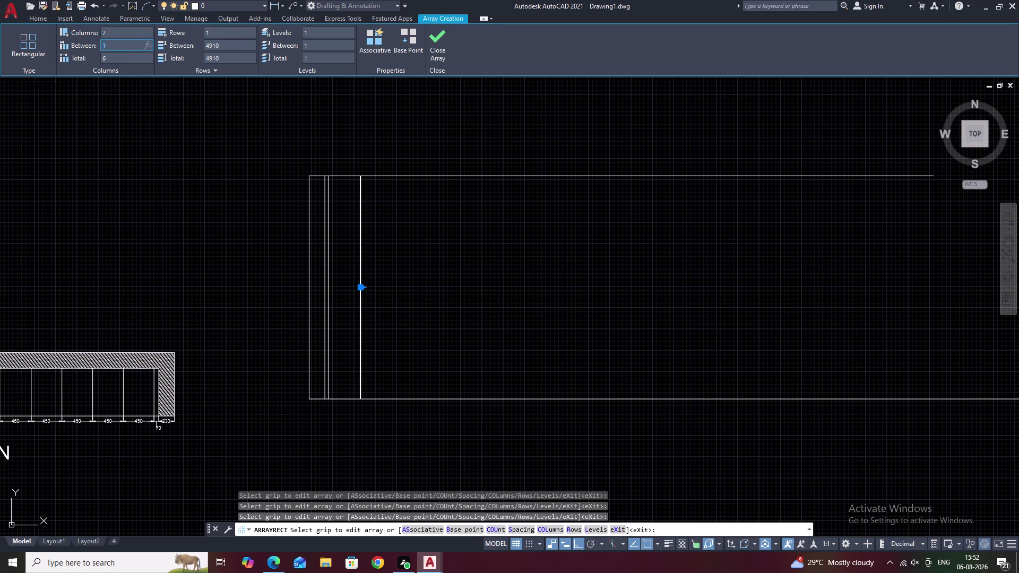
key(BackSpace)
key(7)
key(BackSpace)
text(460)
click(159, 96)
key(Escape)
Pan and zoom across the elevation to review the seven arrayed members.
middle_drag(602, 255, 592, 251)
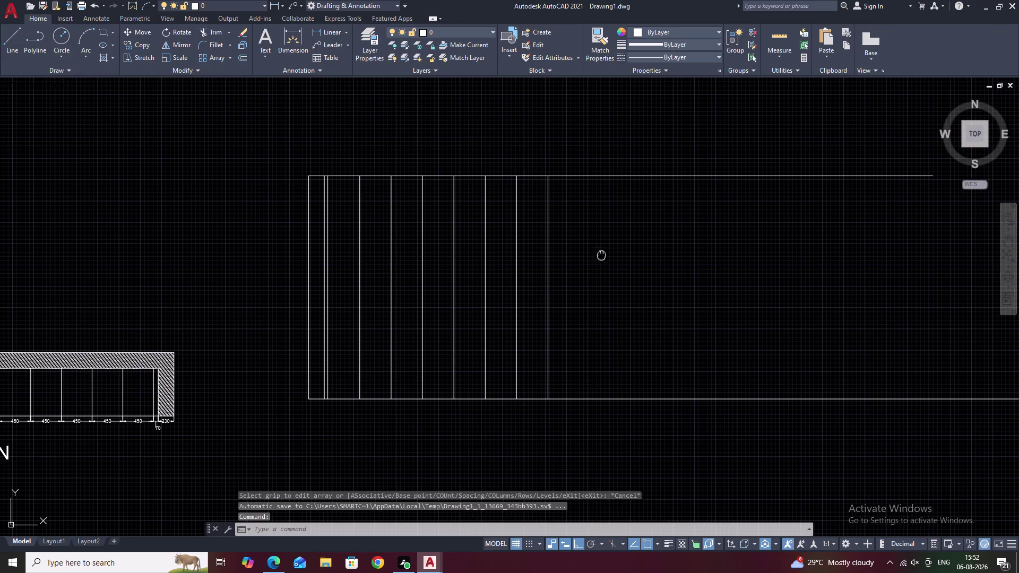
middle_drag(593, 251, 495, 235)
scroll(up, 3)
middle_drag(428, 258, 661, 155)
scroll(down, 3)
middle_drag(630, 196, 619, 161)
scroll(up, 3)
middle_drag(490, 231, 314, 327)
scroll(down, 3)
middle_drag(482, 235, 360, 299)
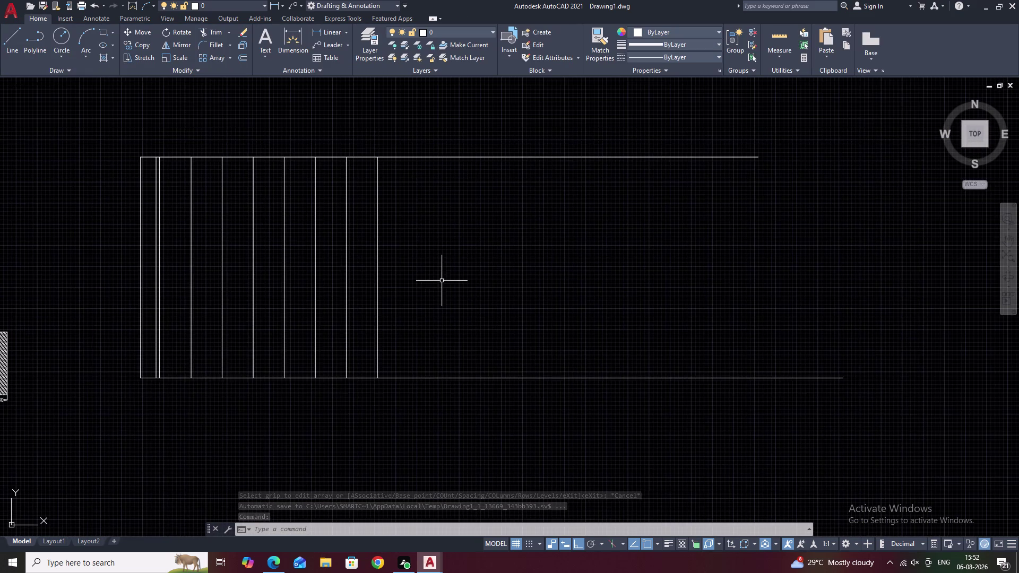
middle_drag(442, 281, 447, 264)
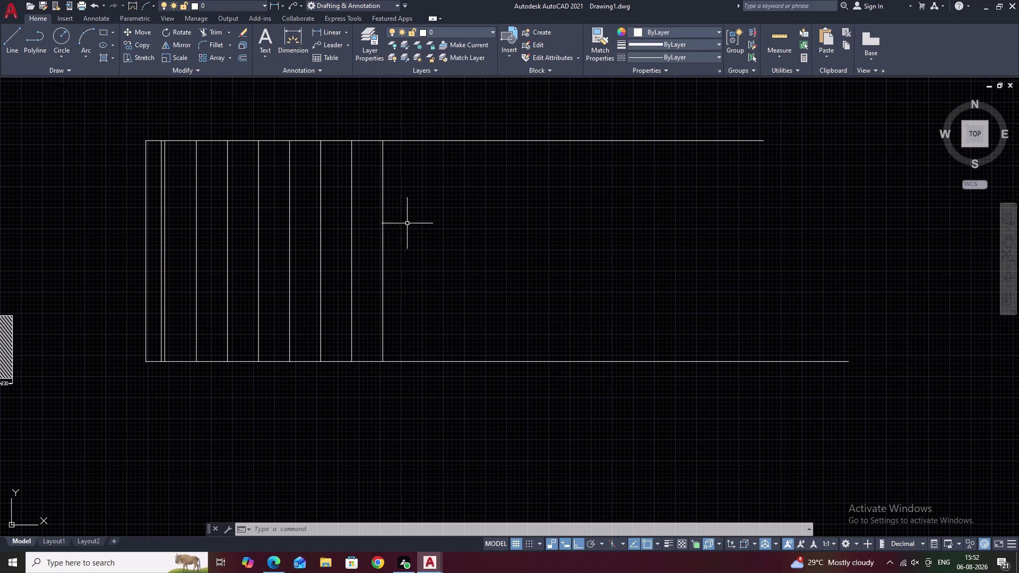
key(Escape)
middle_drag(234, 182, 291, 204)
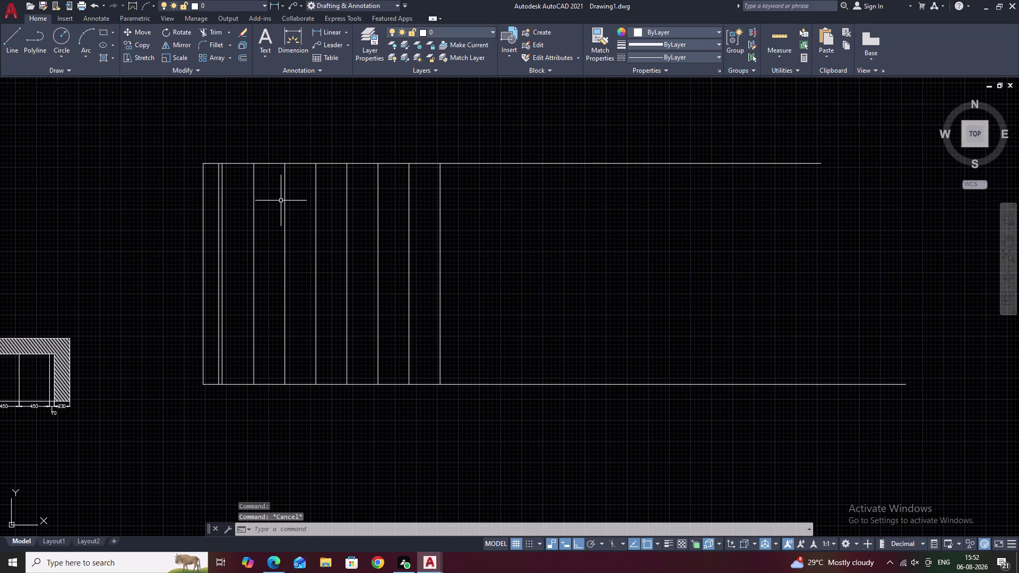
key(o)
key(space)
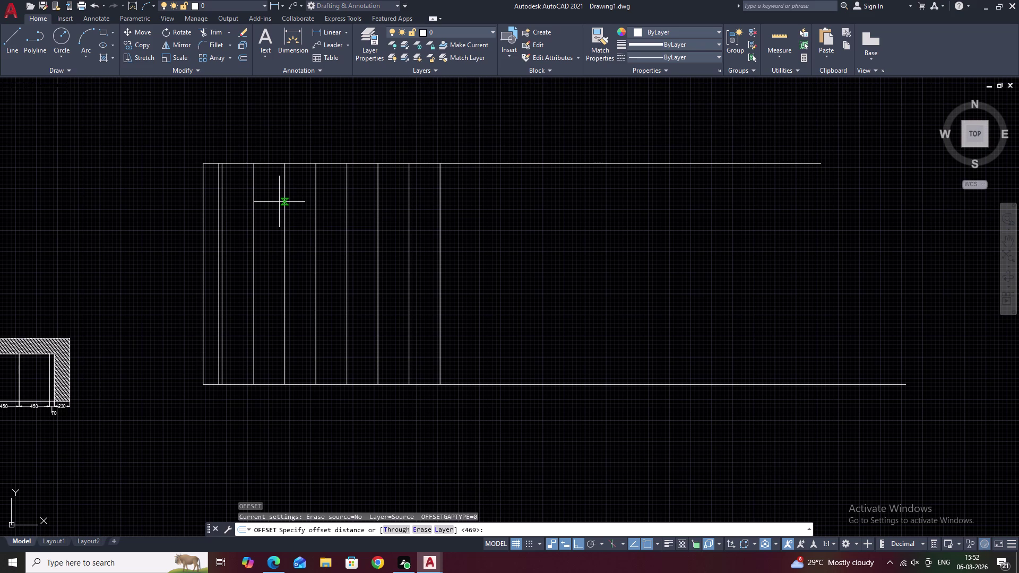
Offset the top edge 50 downward, then undo that offset.
text(50)
key(space)
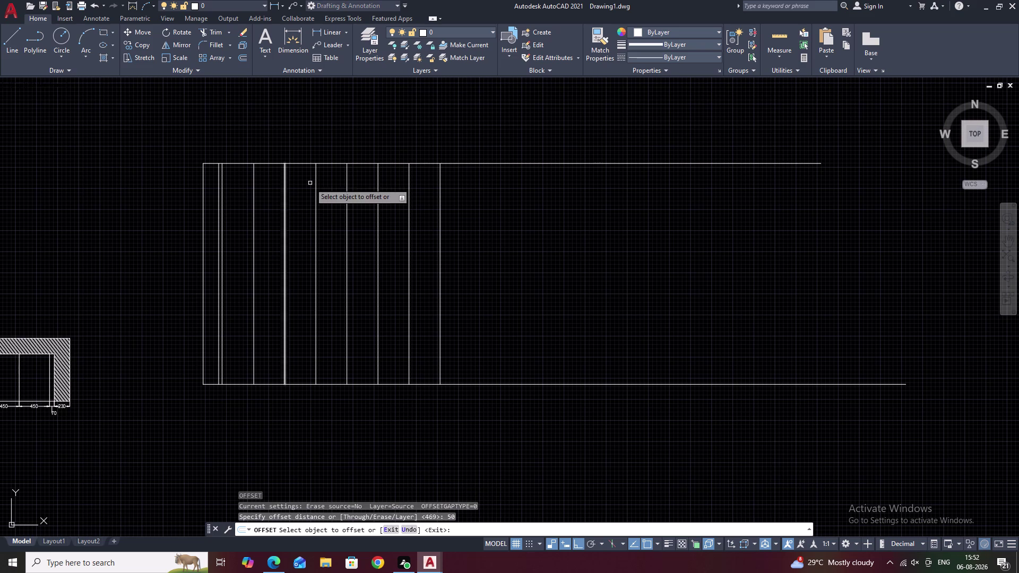
click(303, 165)
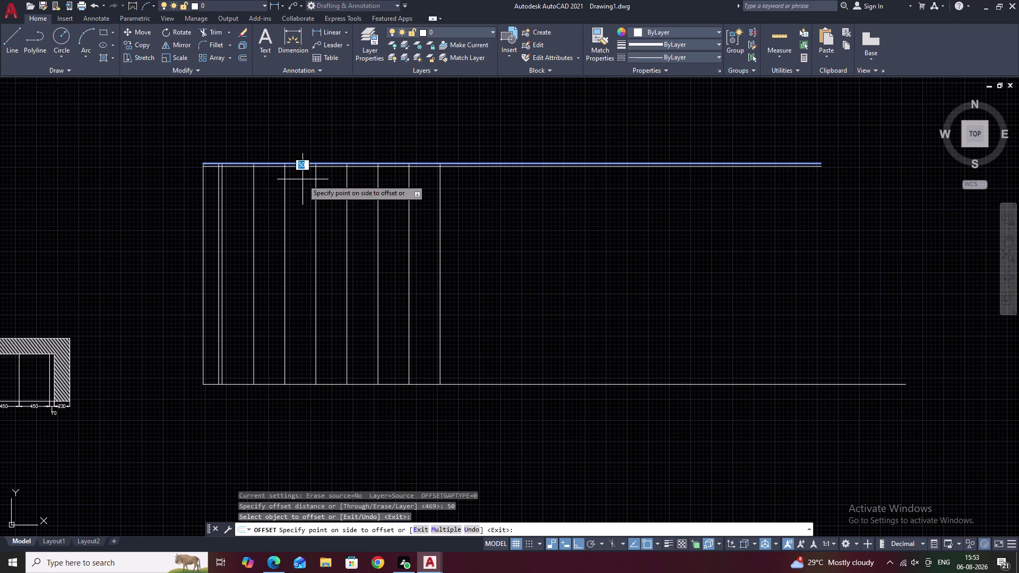
click(303, 180)
middle_drag(267, 181, 325, 202)
scroll(up, 3)
middle_drag(290, 189, 392, 209)
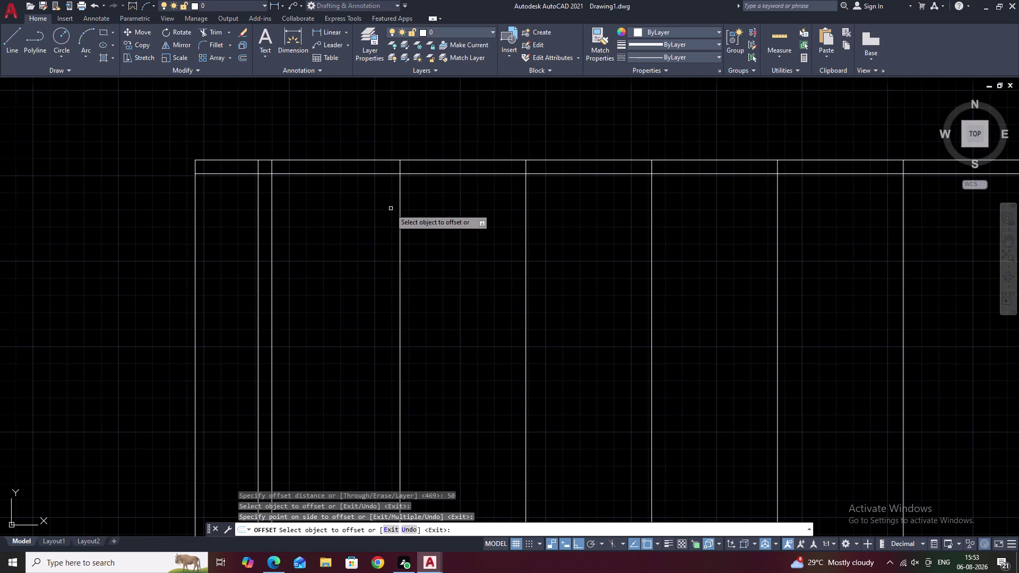
key(Escape)
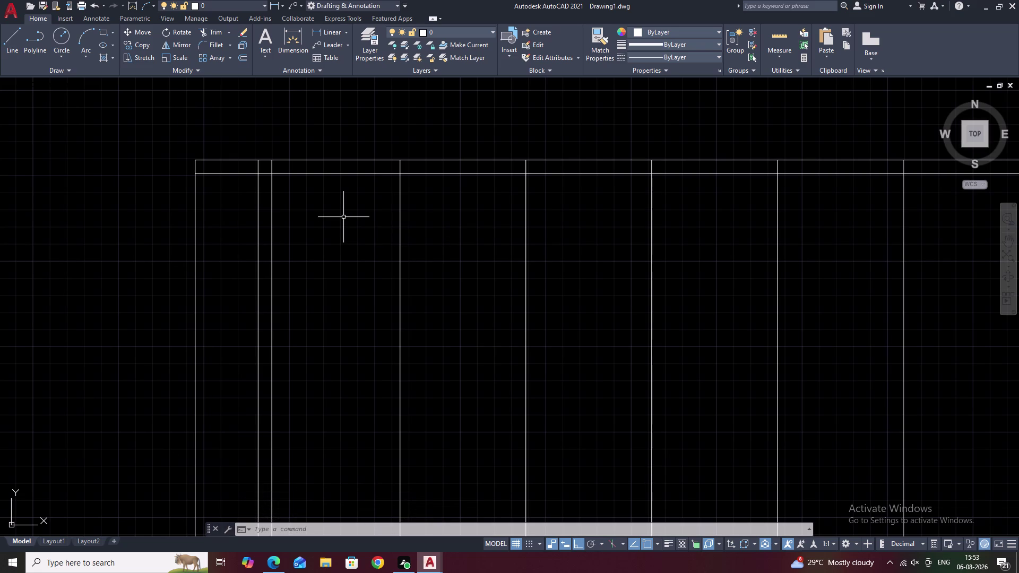
key(ctrl+z)
key(Escape)
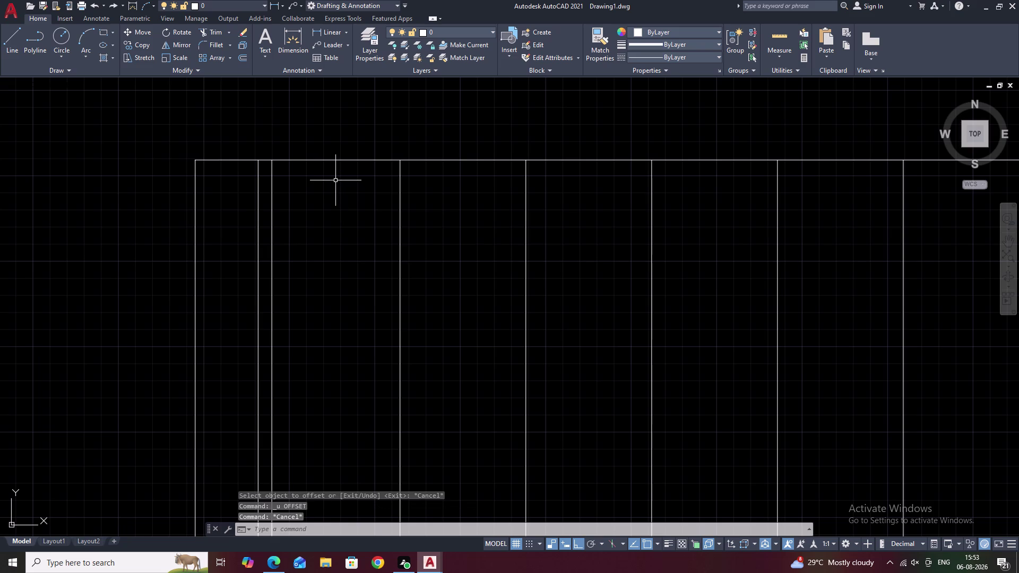
Offset the elevation's top edge 95 units downward.
text(O 95)
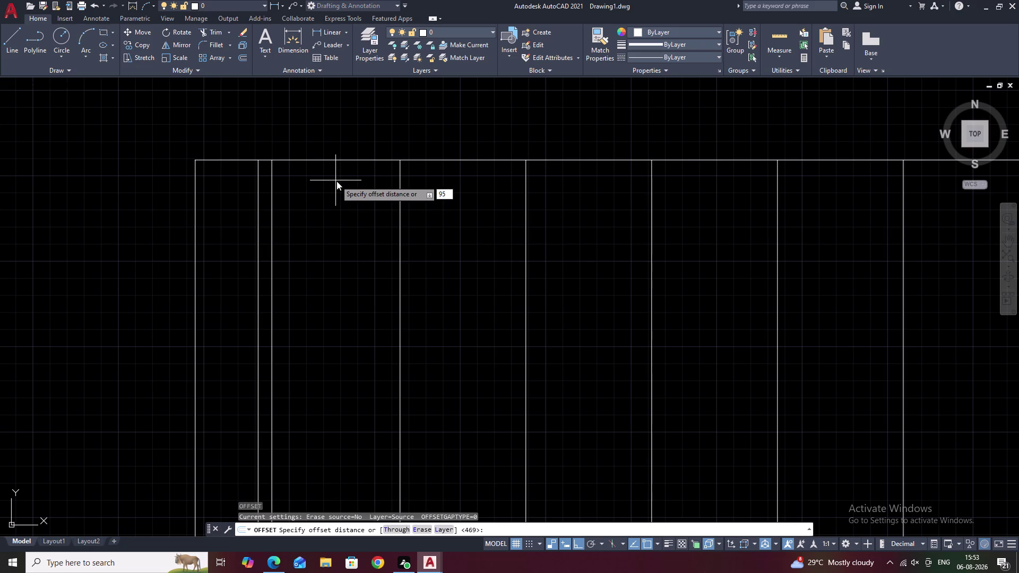
key(space)
click(337, 161)
click(335, 190)
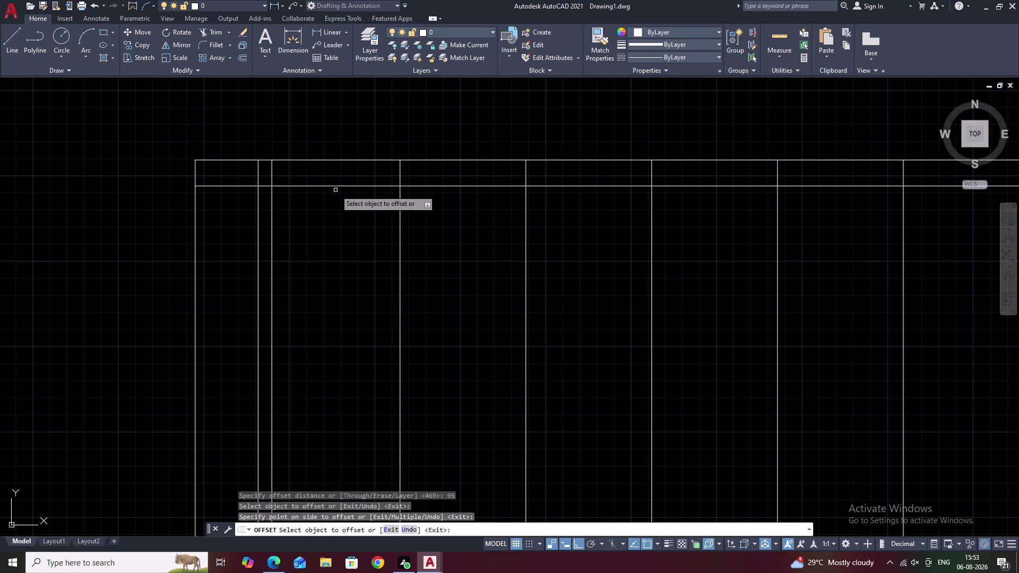
key(Escape)
key(Escape)
Offset the new horizontal line a further 500 units downward.
text(O)
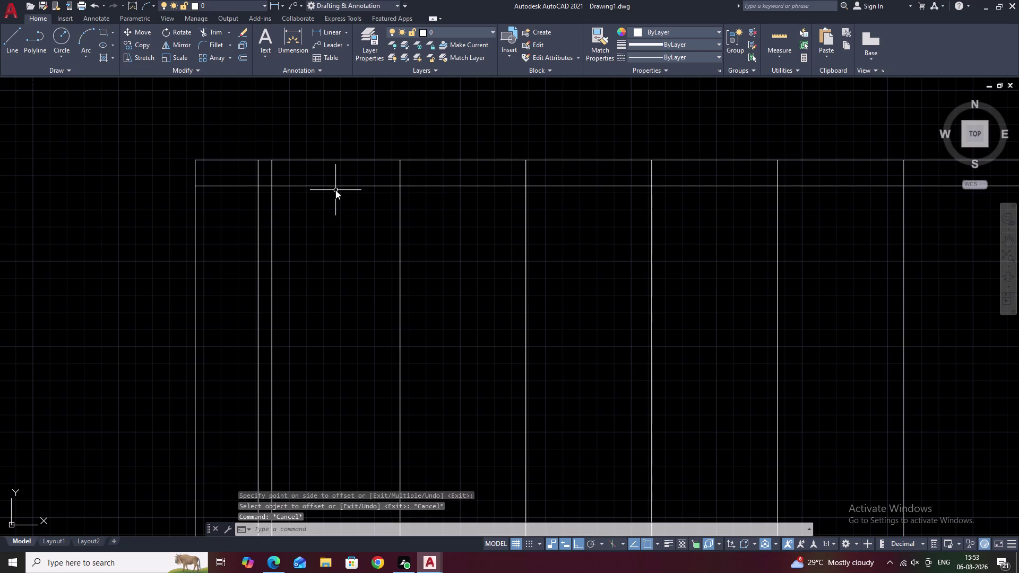
key(space)
text(500)
key(space)
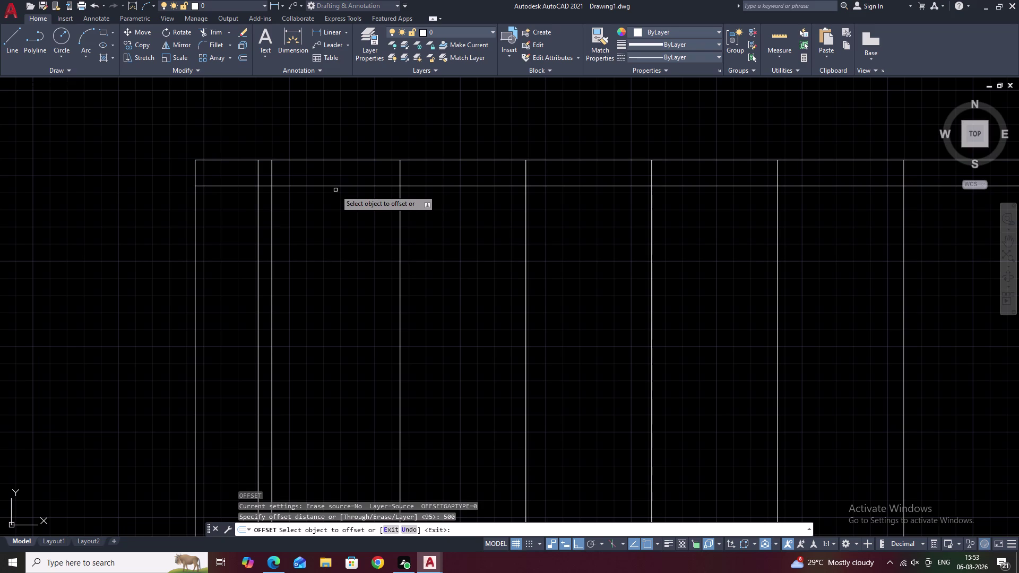
click(340, 187)
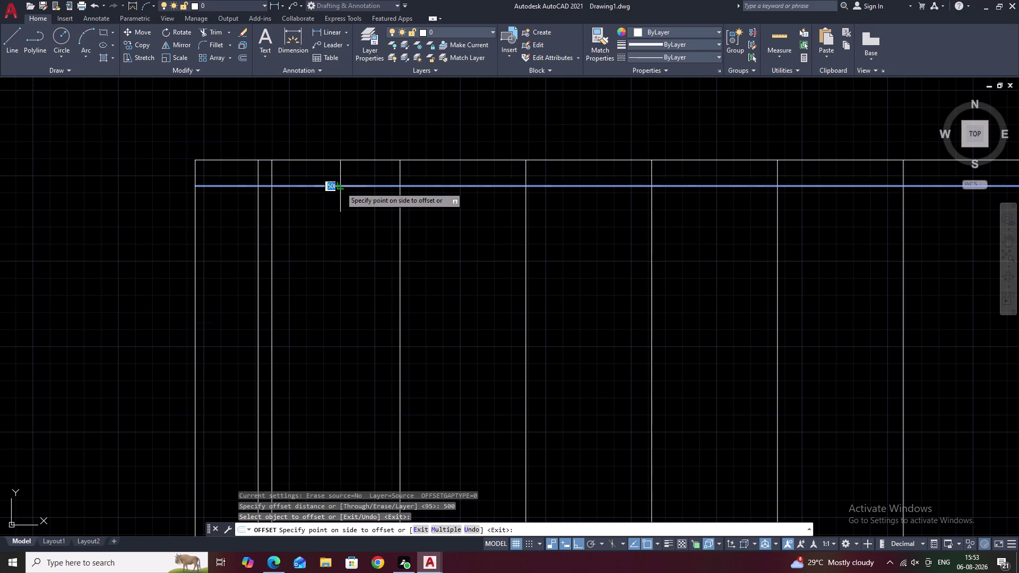
click(324, 289)
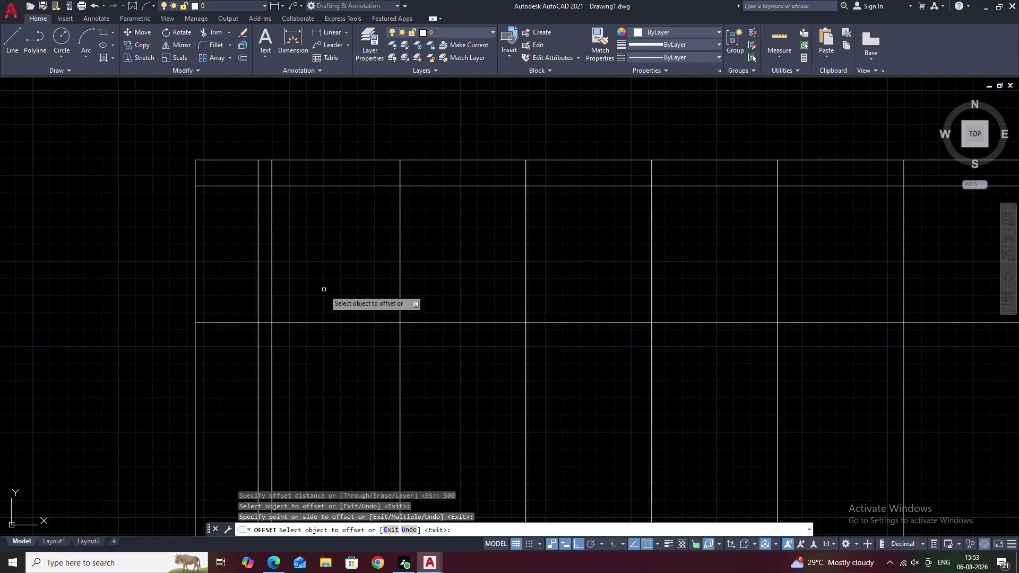
Pan and zoom to review the upper part of the elevation.
scroll(down, 3)
middle_drag(328, 301, 341, 260)
scroll(up, 3)
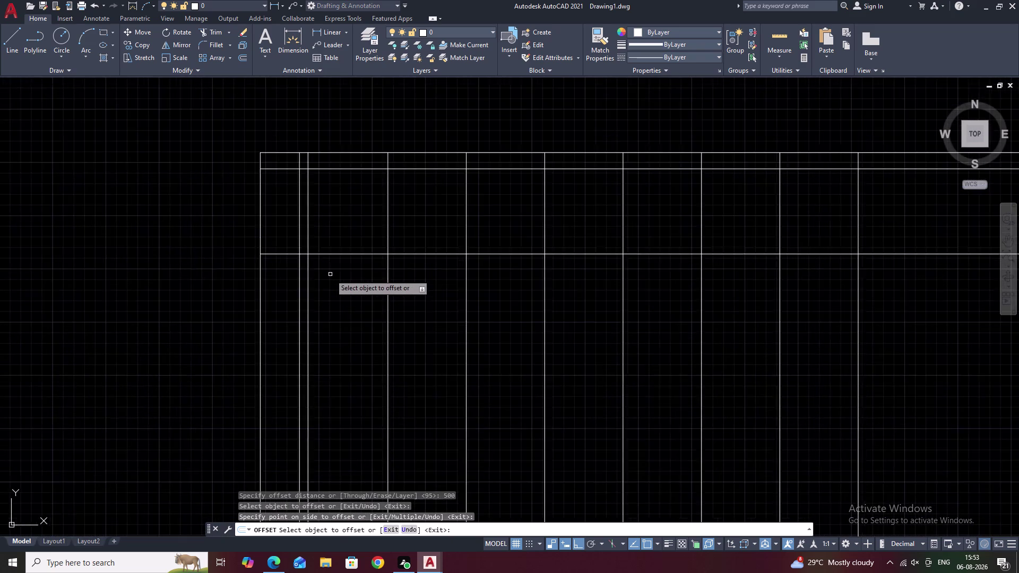
scroll(up, 3)
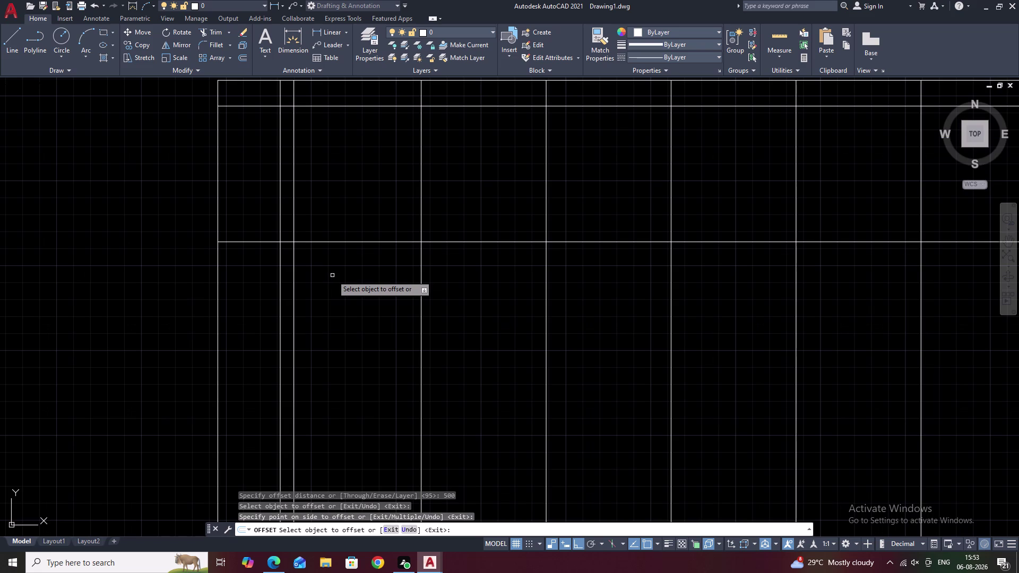
key(Escape)
scroll(down, 3)
middle_drag(365, 283, 373, 325)
scroll(up, 3)
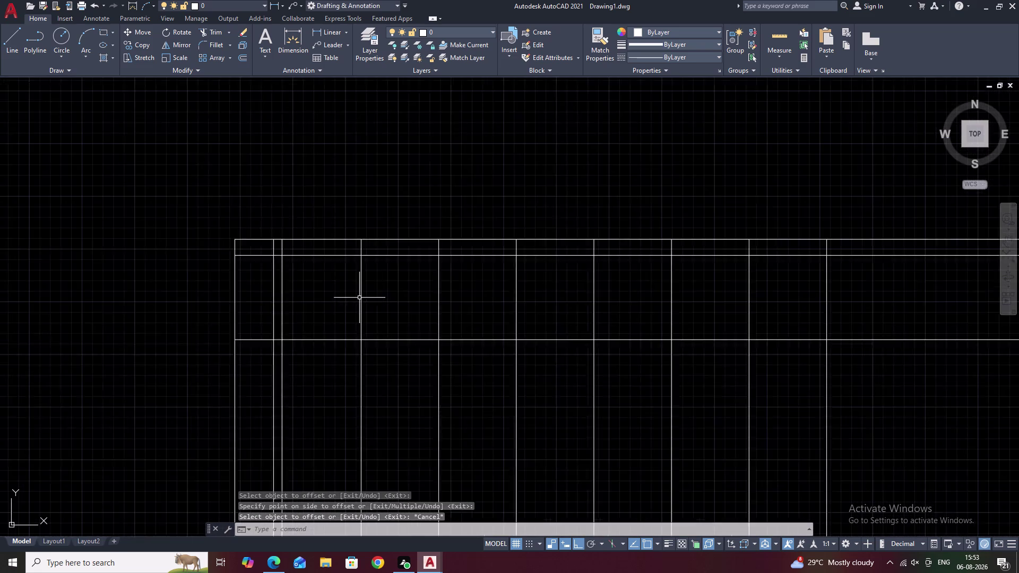
key(t)
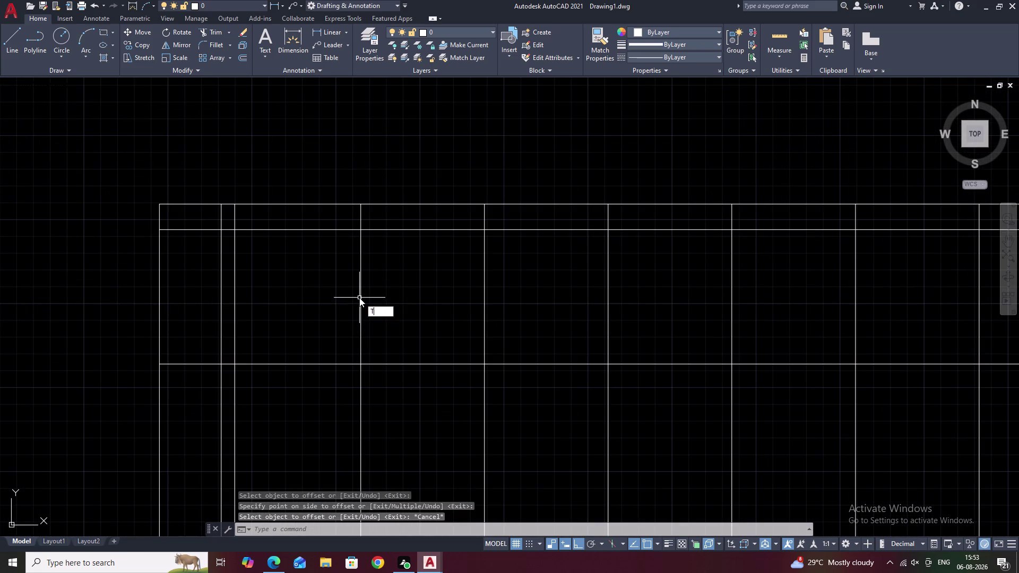
key(space)
key(Escape)
key(Escape)
text(TR)
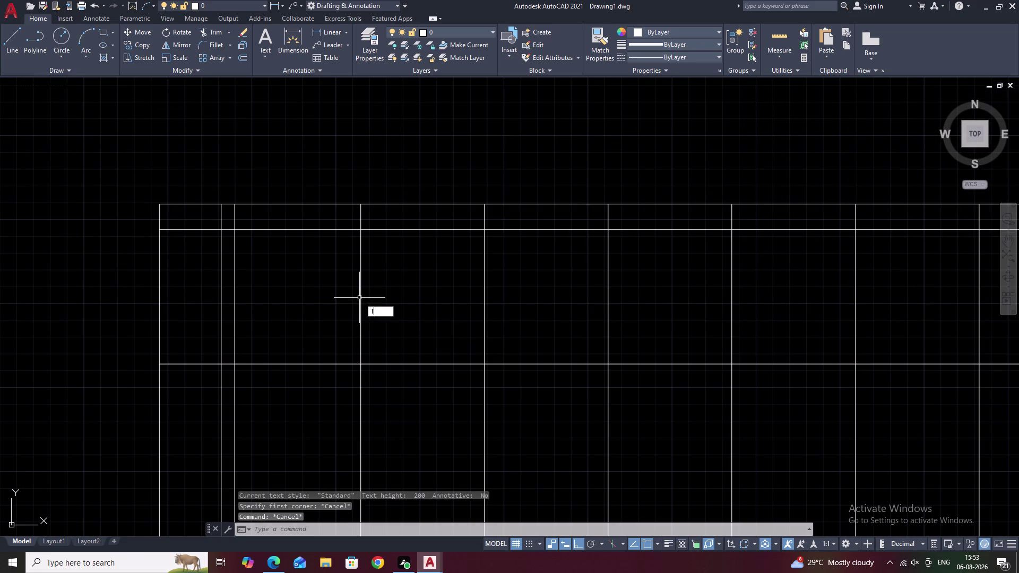
key(space)
Trim the vertical member pieces lying inside the new horizontal bands.
click(359, 298)
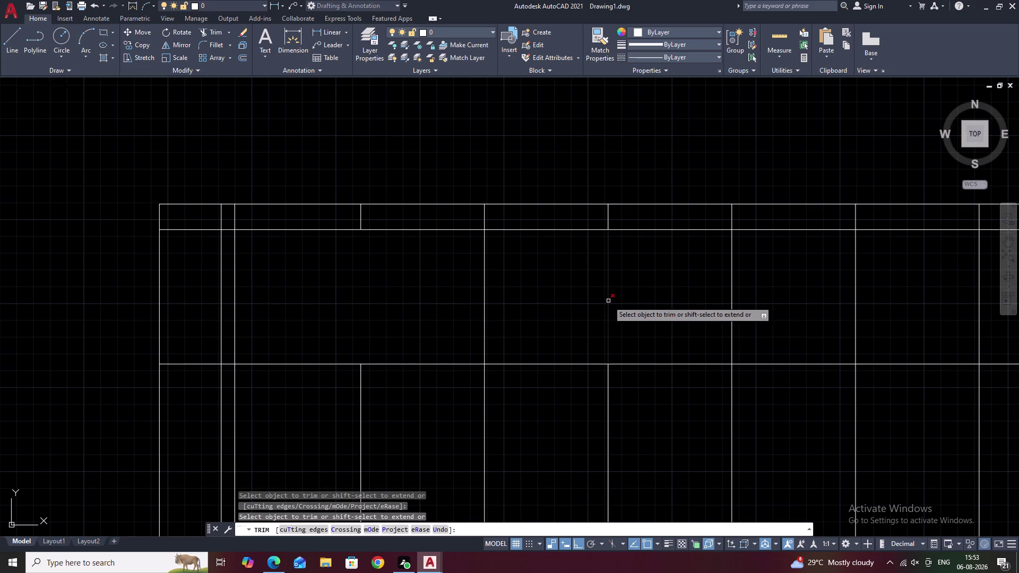
click(607, 301)
click(856, 301)
scroll(down, 3)
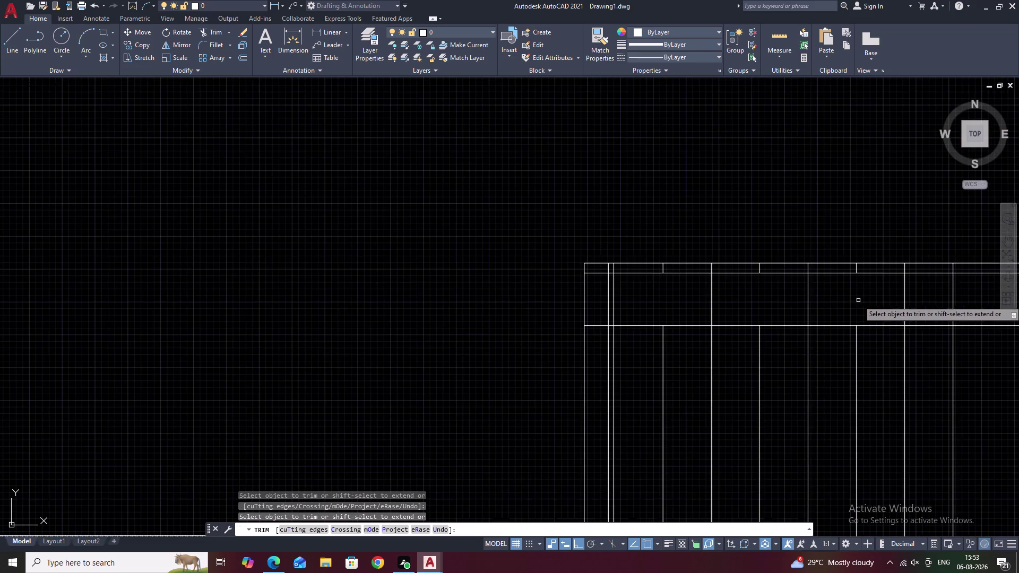
middle_drag(860, 300, 665, 323)
drag(794, 322, 747, 325)
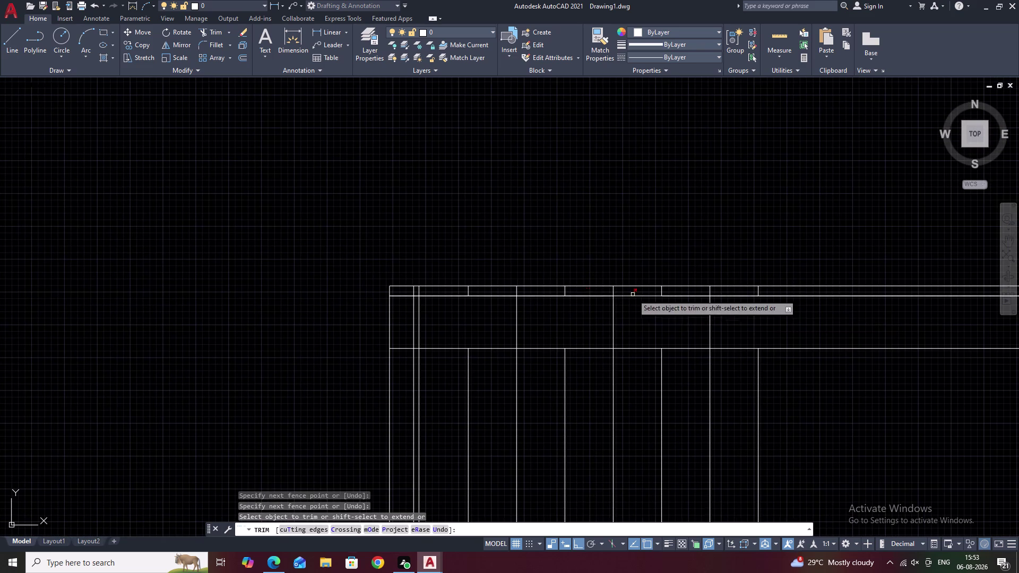
scroll(up, 3)
drag(133, 270, 224, 275)
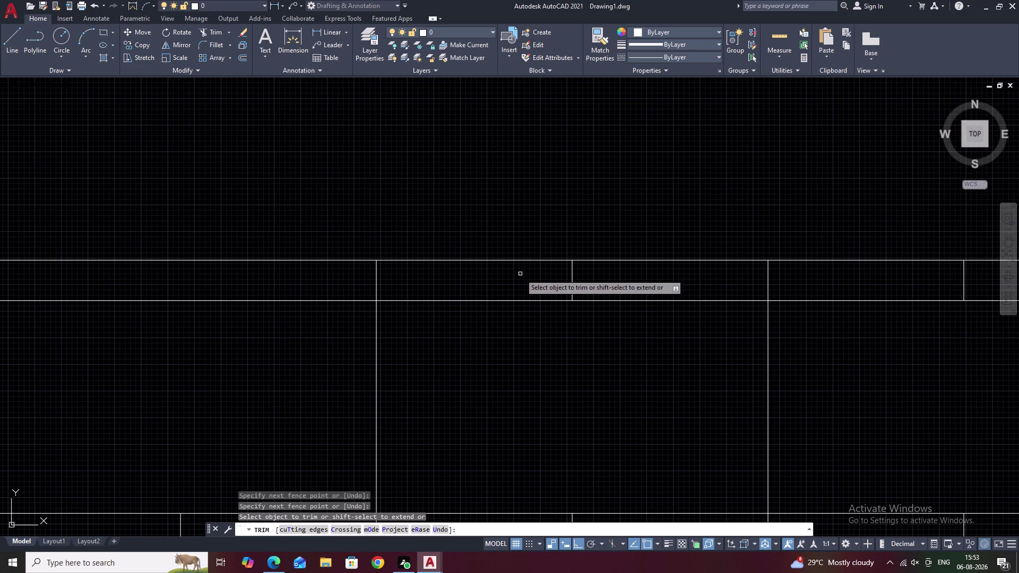
drag(519, 275, 634, 282)
Trim the remaining vertical pieces toward the bands' left end, then end trimming.
scroll(down, 3)
middle_drag(676, 281, 439, 298)
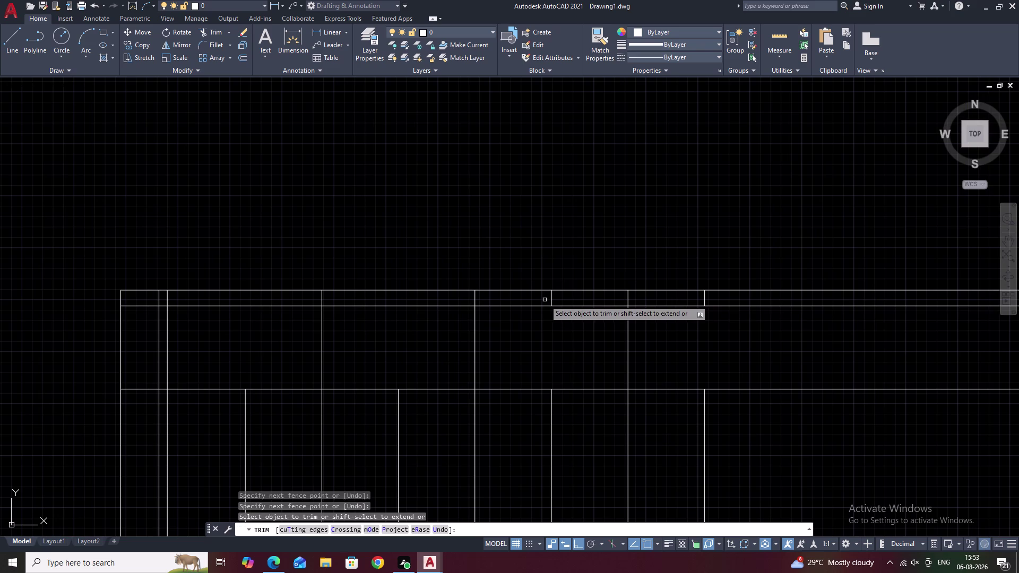
drag(542, 299, 566, 300)
drag(689, 301, 734, 306)
scroll(down, 3)
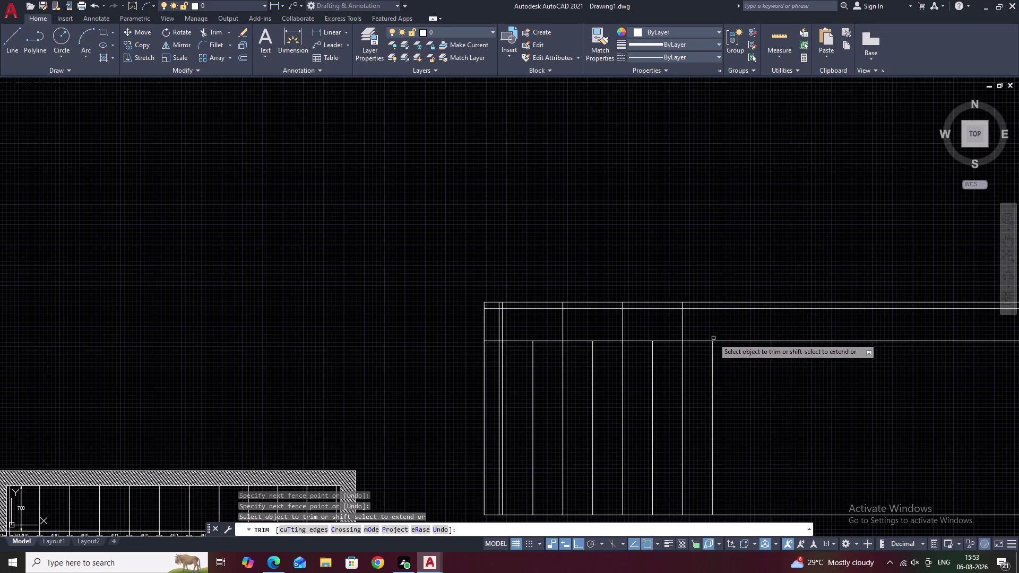
middle_drag(715, 334, 749, 323)
scroll(up, 3)
middle_drag(500, 300, 550, 305)
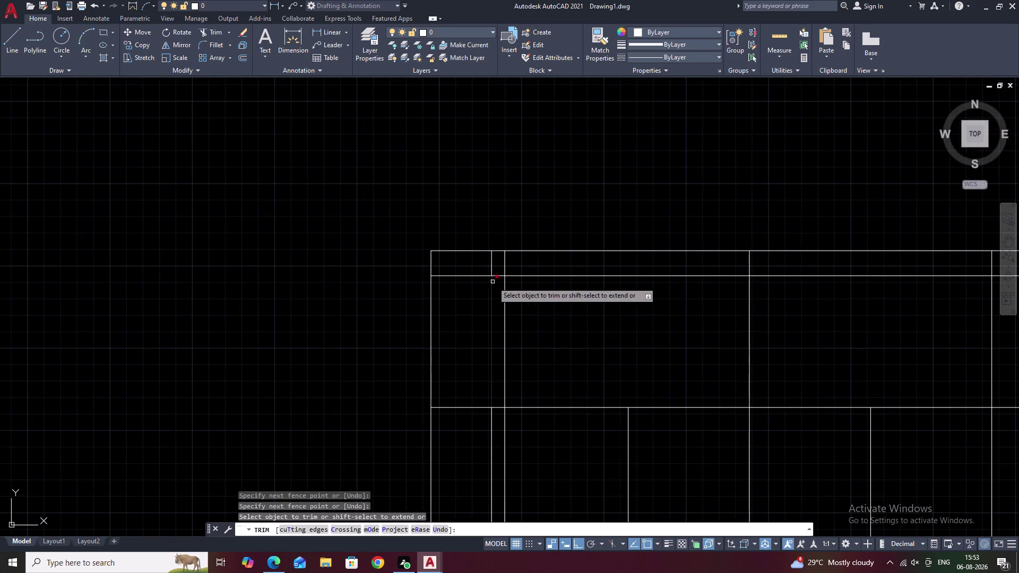
scroll(up, 3)
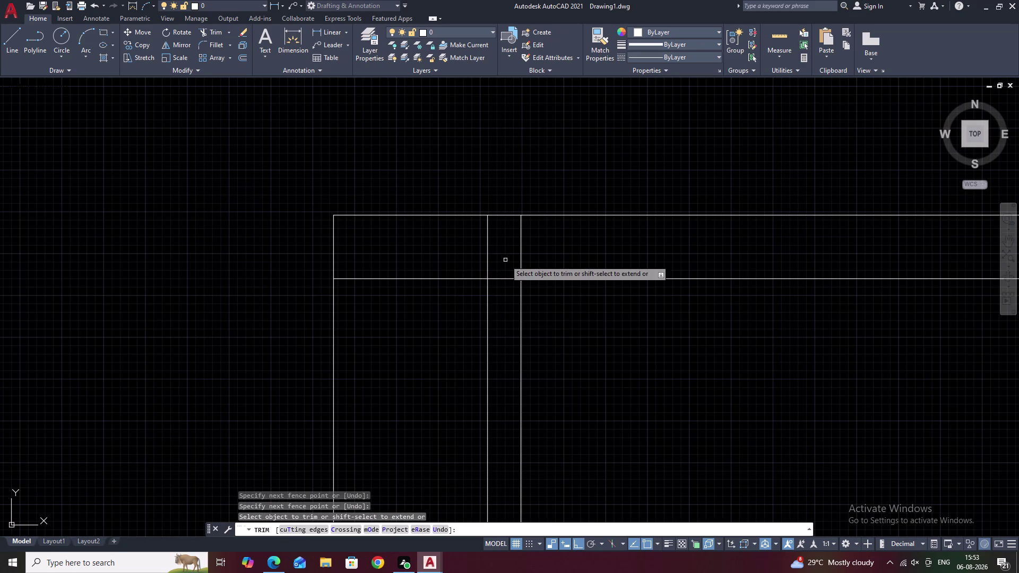
drag(416, 267, 405, 321)
scroll(down, 3)
middle_drag(404, 324, 421, 277)
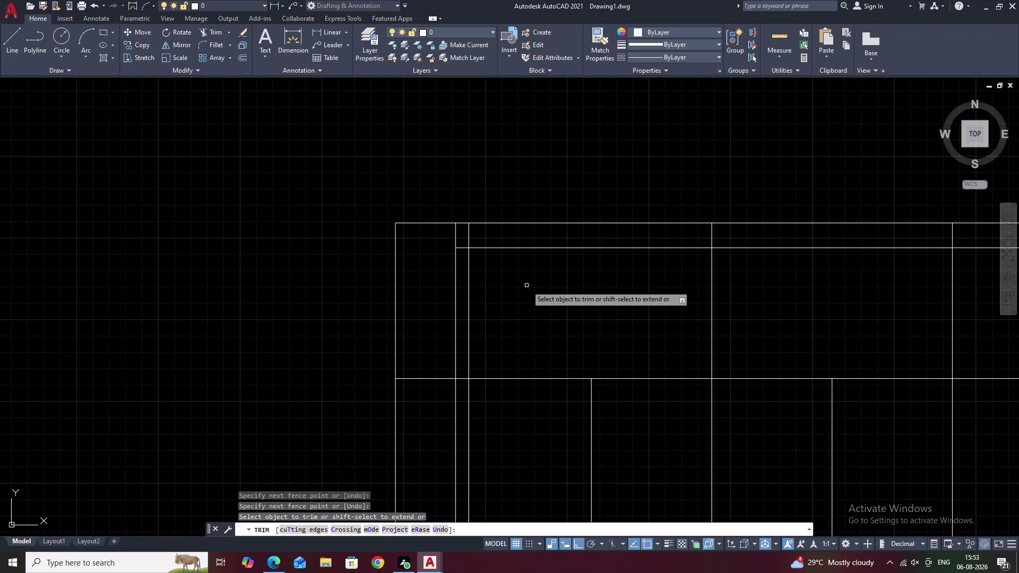
middle_drag(526, 285, 459, 272)
scroll(down, 3)
middle_drag(485, 290, 484, 289)
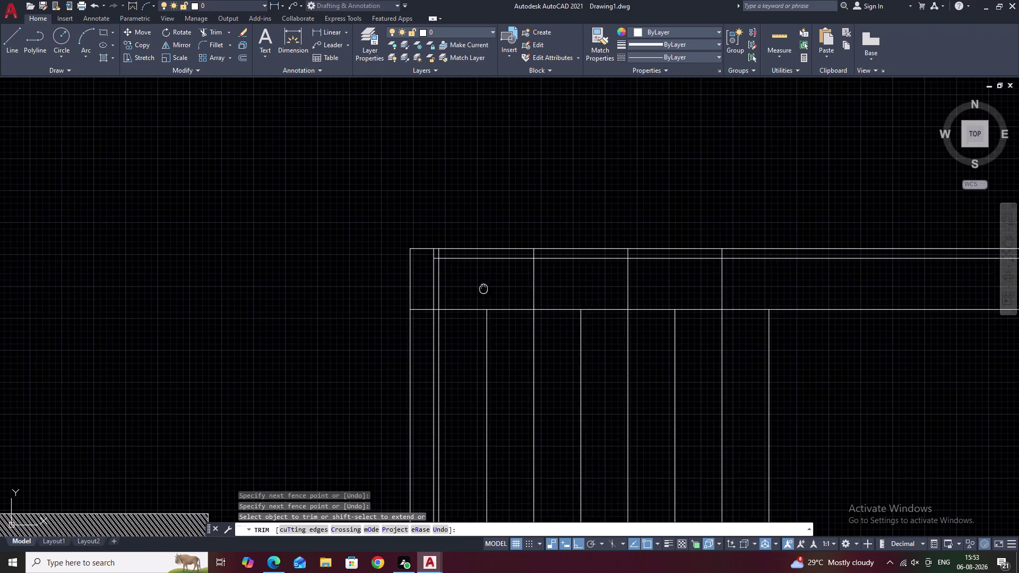
middle_drag(483, 289, 410, 259)
middle_drag(790, 336, 640, 325)
key(Escape)
Pan down to the elevation's bottom edge and lower-right area.
middle_drag(607, 380, 558, 343)
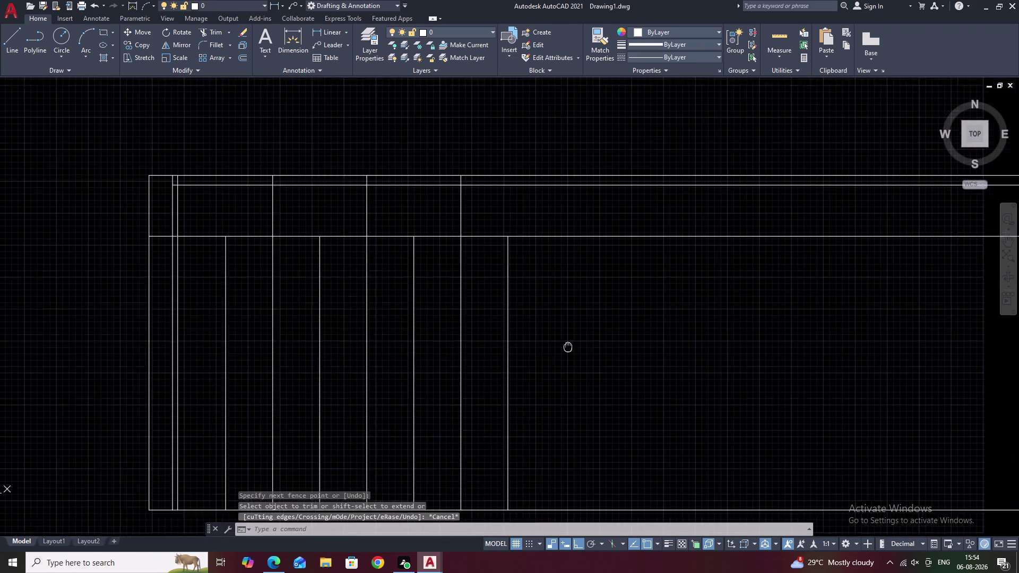
middle_drag(558, 343, 551, 340)
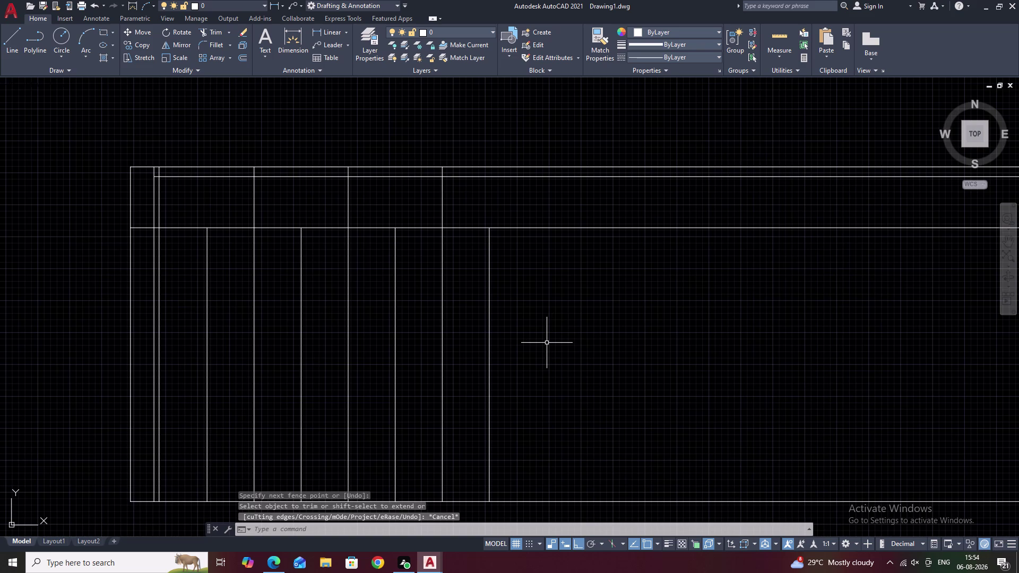
middle_drag(637, 336, 597, 300)
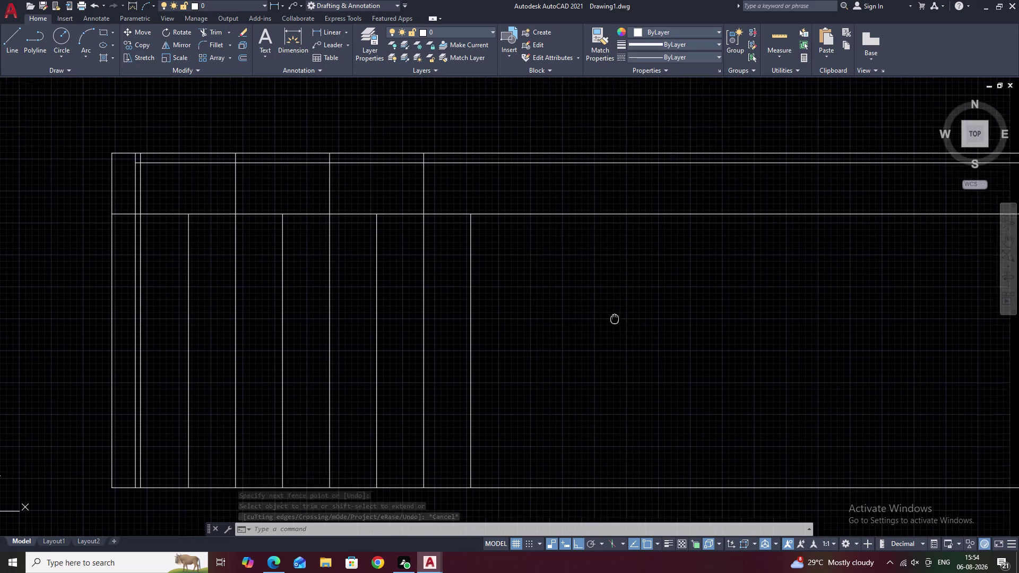
middle_drag(597, 300, 586, 280)
scroll(up, 3)
middle_drag(505, 359, 505, 266)
scroll(down, 3)
middle_drag(505, 311, 495, 313)
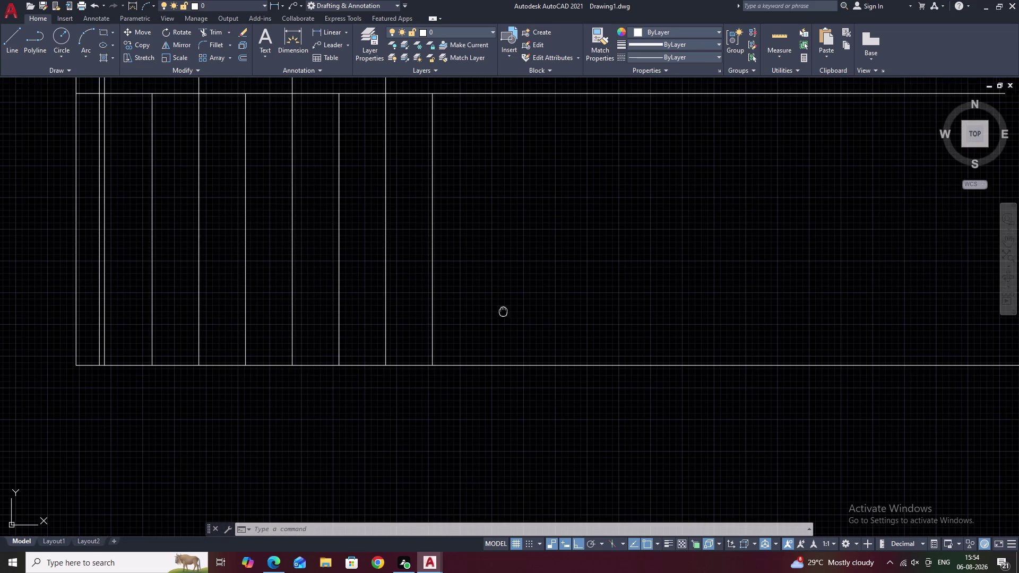
middle_drag(495, 312, 457, 313)
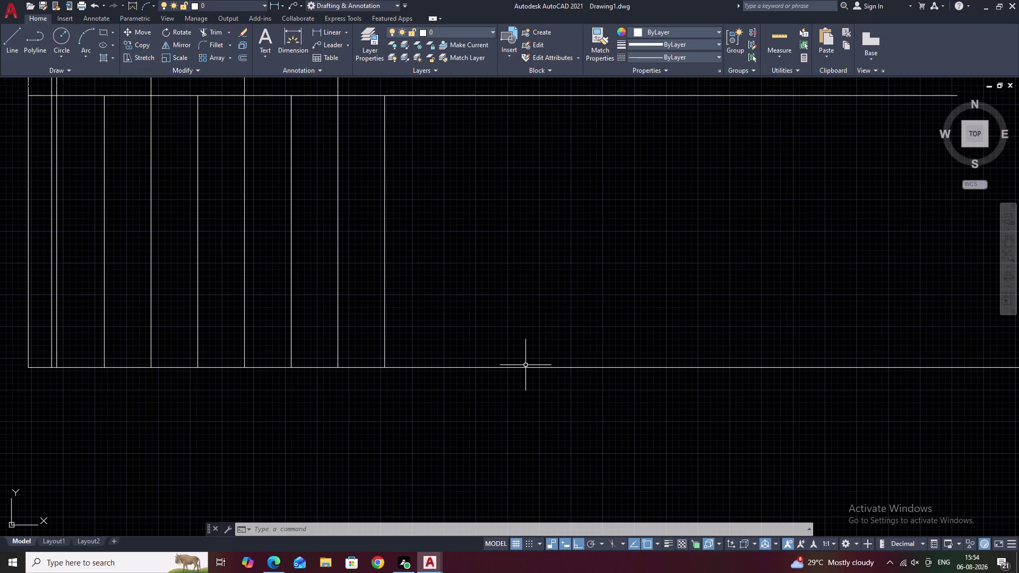
Begin a line at the last vertical's base, then cancel it.
text(L)
key(space)
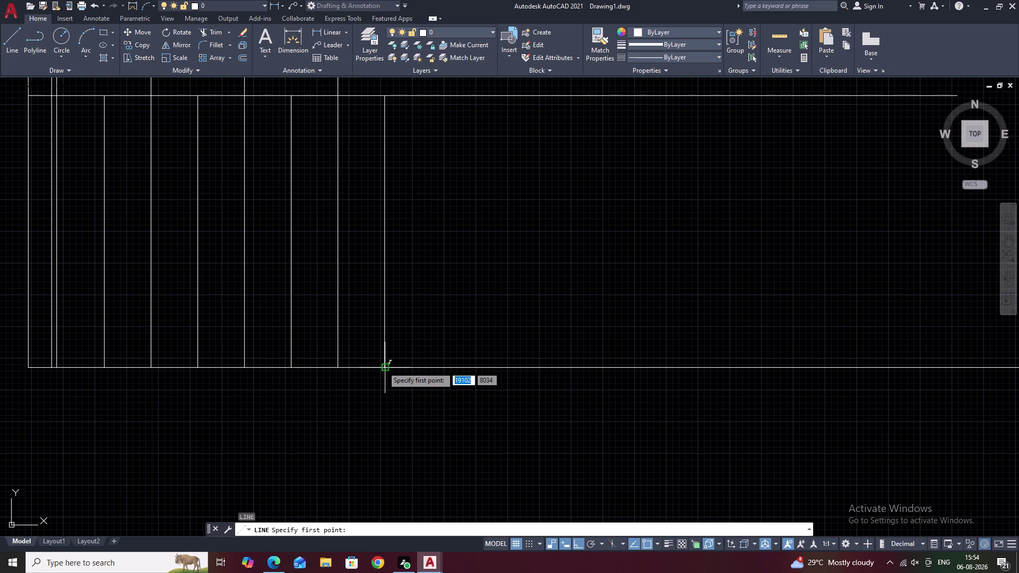
click(383, 367)
key(4)
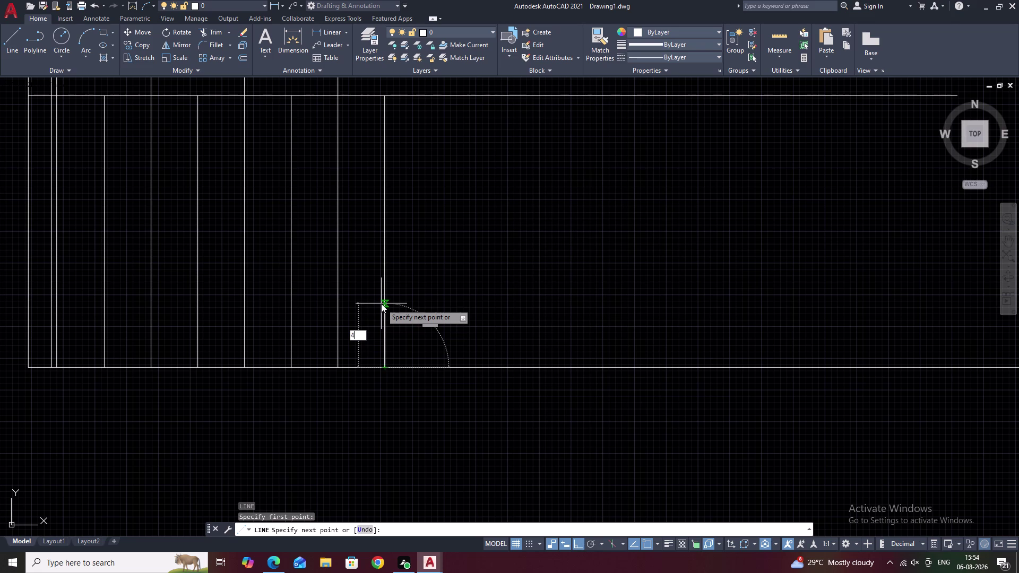
key(Escape)
key(Escape)
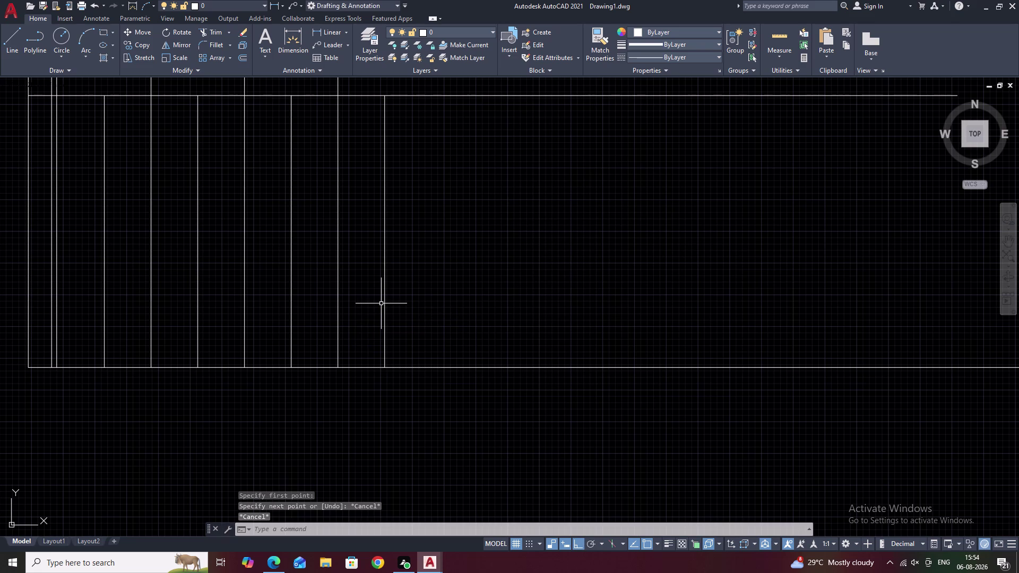
key(Escape)
Offset the bottom edge 100 units inward to form the bottom band.
text(O 100)
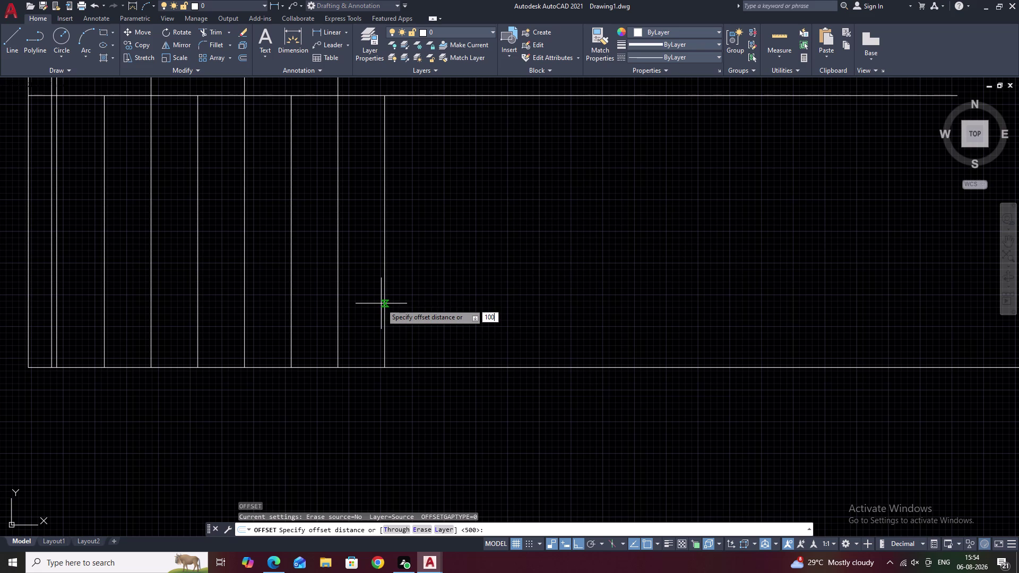
key(space)
click(365, 366)
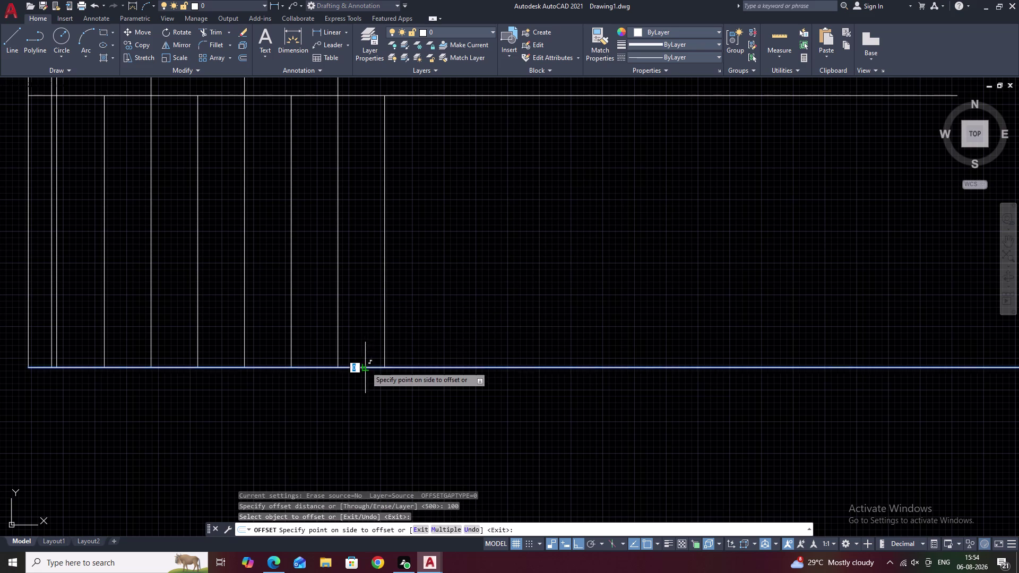
click(368, 332)
right_click(368, 331)
key(Escape)
middle_drag(342, 327, 480, 348)
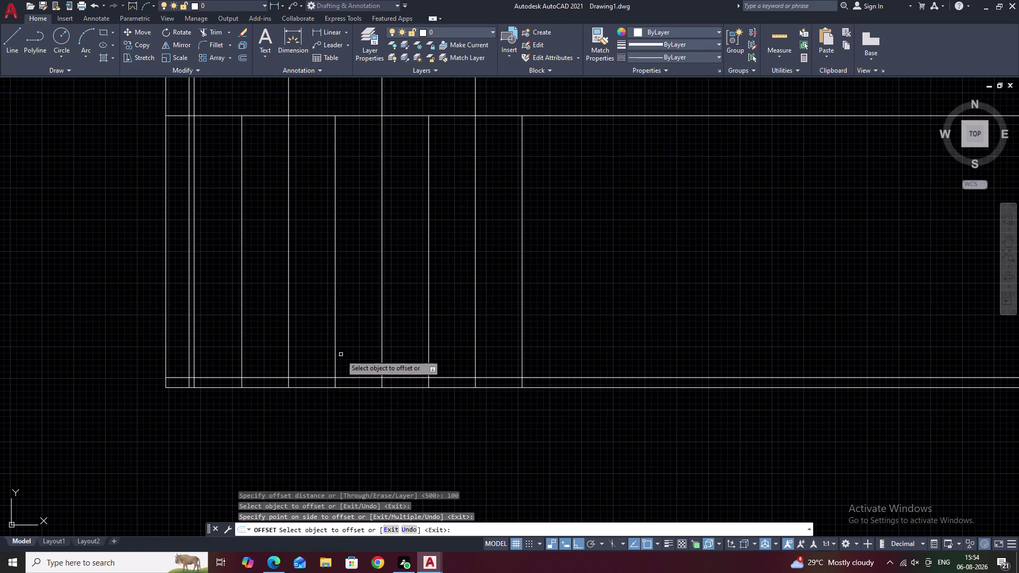
key(Escape)
Fence-trim the vertical member ends inside the bottom band with TR.
text(TR)
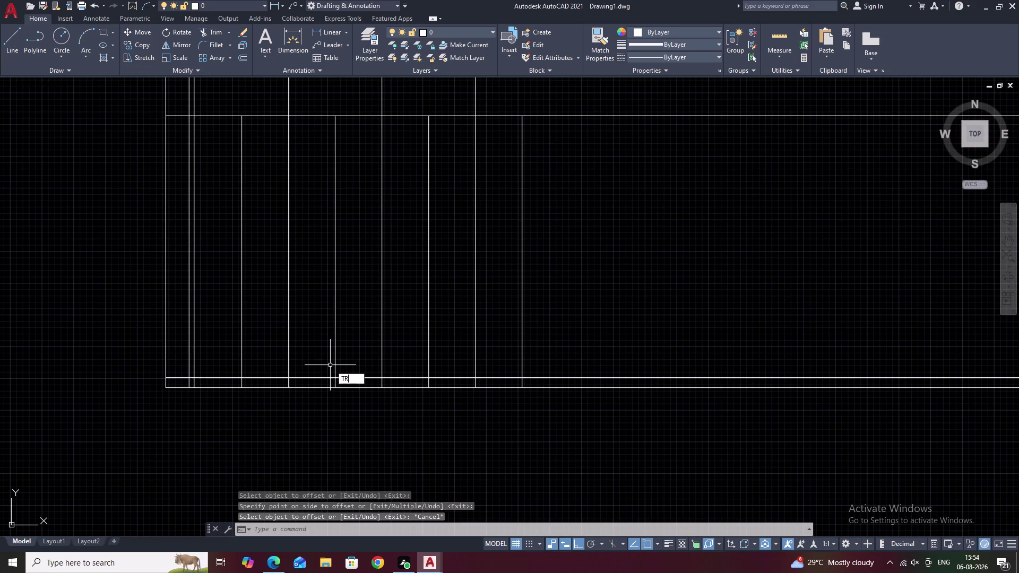
key(space)
scroll(up, 3)
drag(191, 385, 326, 392)
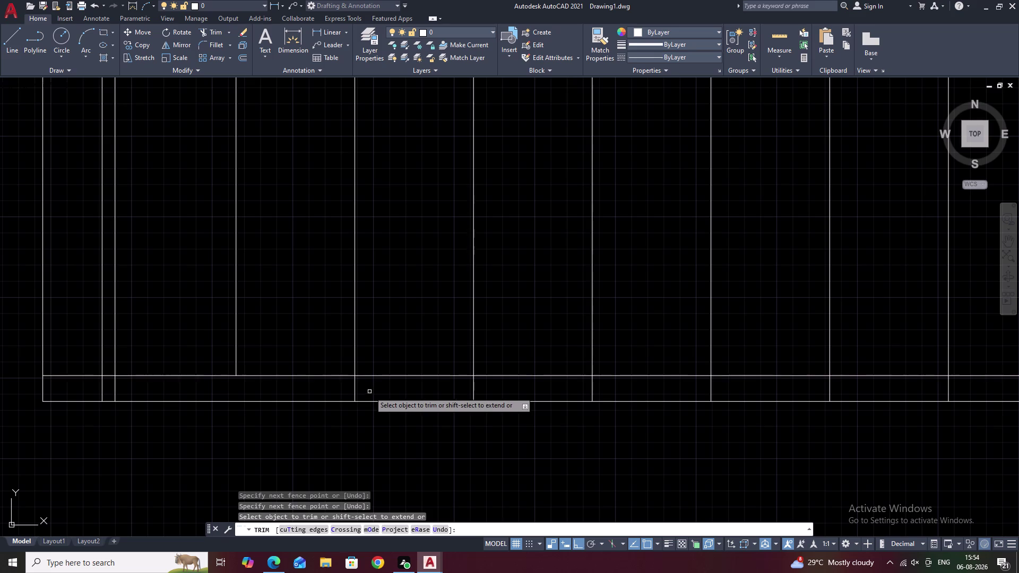
drag(337, 386, 481, 390)
drag(497, 386, 648, 388)
middle_drag(697, 387, 548, 388)
drag(562, 389, 631, 384)
right_drag(562, 390, 631, 384)
click(672, 387)
right_click(672, 387)
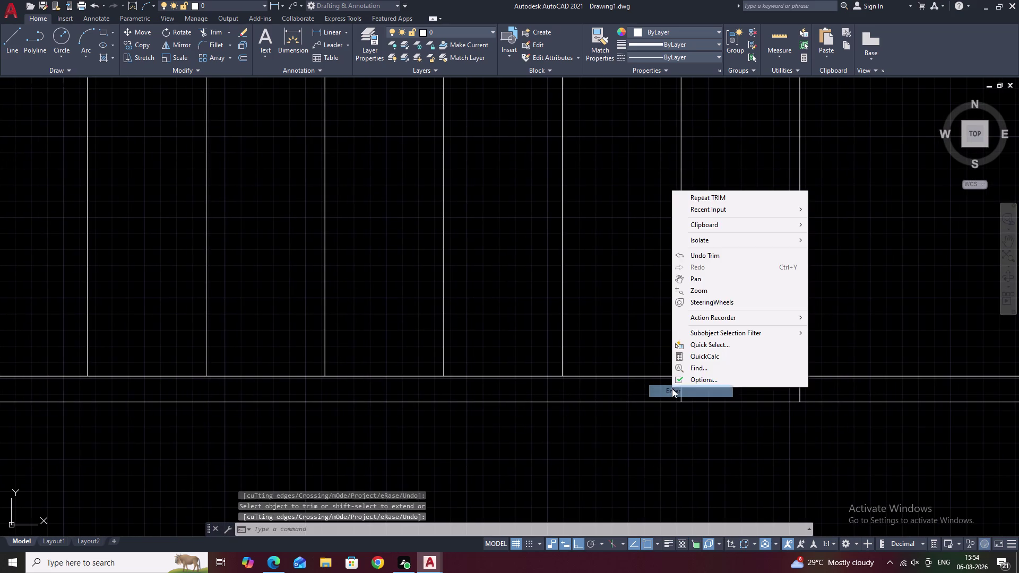
Finish the first trim and fence-trim the member ends further right along the band.
click(676, 388)
drag(654, 388, 668, 389)
right_drag(654, 388, 667, 388)
drag(713, 390, 769, 396)
right_drag(713, 390, 769, 397)
click(696, 394)
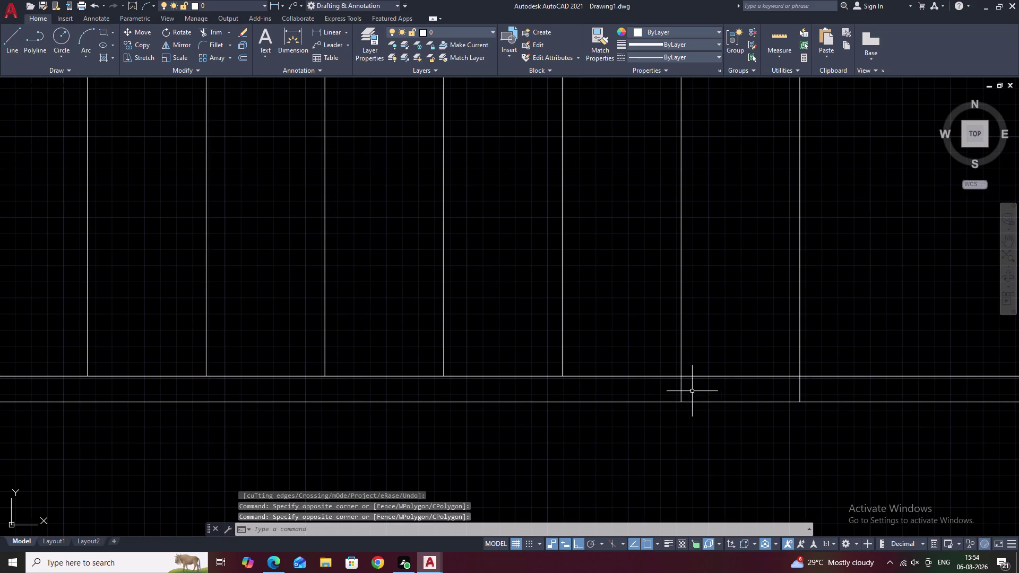
Try another trim fence across the last member end, then cancel it.
key(space)
right_drag(661, 393, 711, 392)
drag(661, 392, 715, 392)
middle_drag(737, 391, 668, 387)
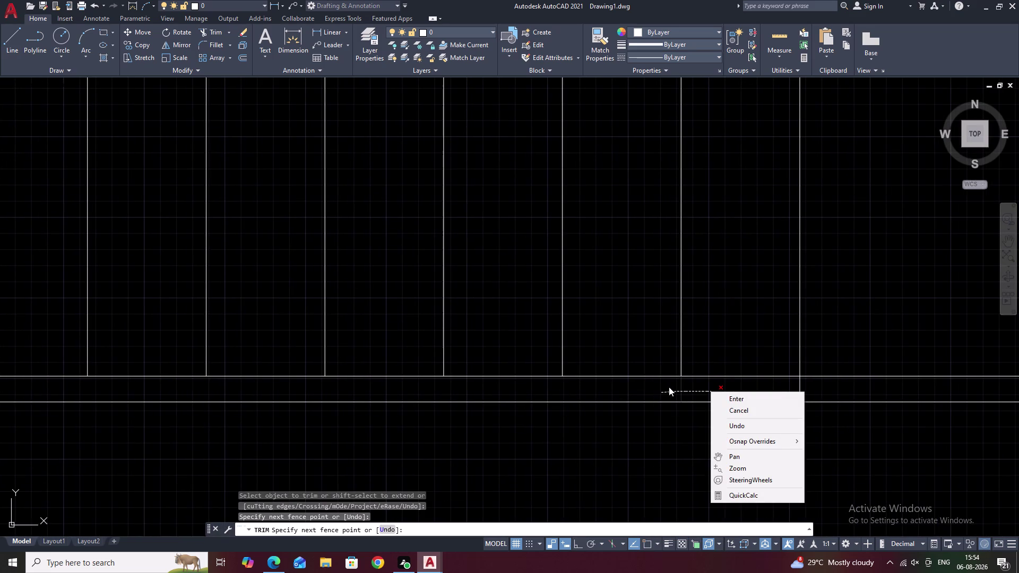
click(669, 387)
middle_drag(681, 387, 562, 393)
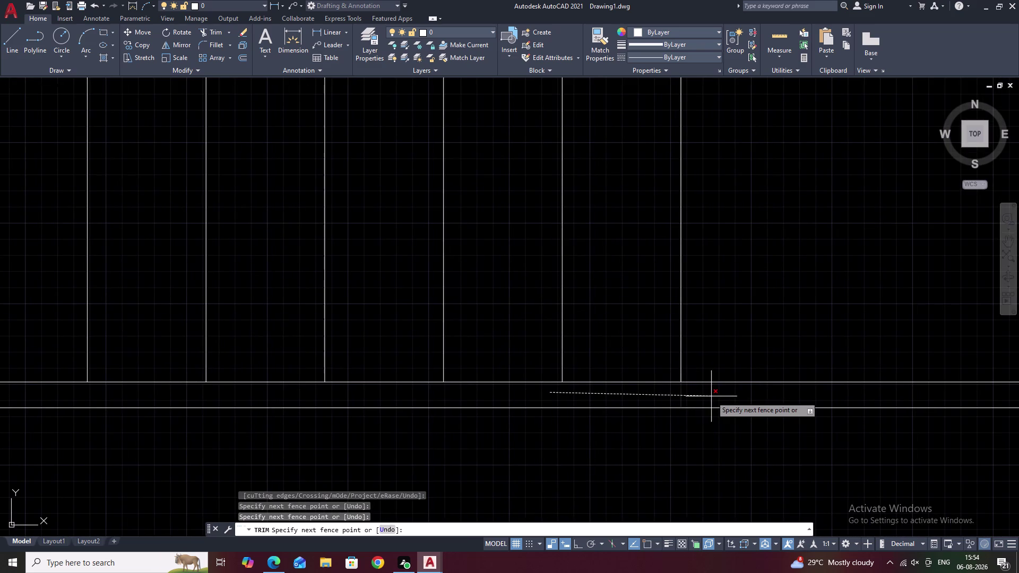
scroll(down, 3)
key(Escape)
middle_drag(509, 411, 578, 430)
scroll(up, 3)
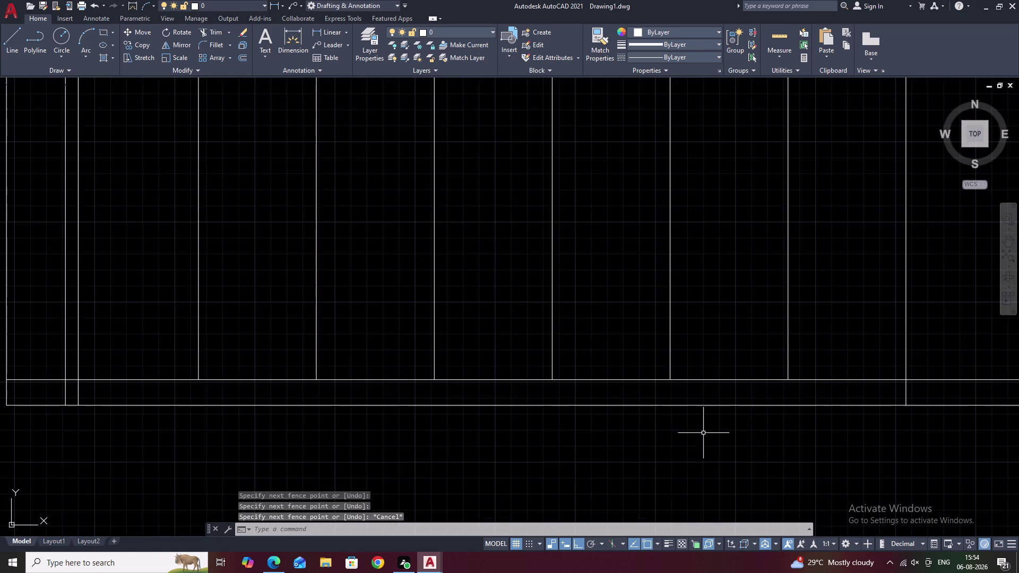
middle_drag(707, 433, 396, 431)
Trim the remaining member end in the band and the lower-left corner leftover.
text(TR)
key(space)
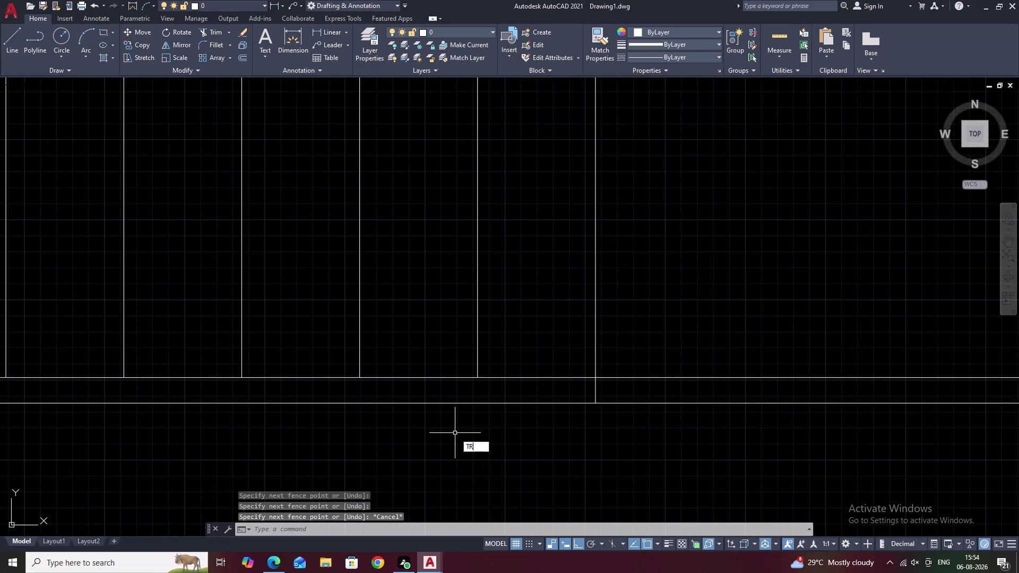
click(597, 391)
scroll(down, 3)
middle_drag(487, 424, 584, 439)
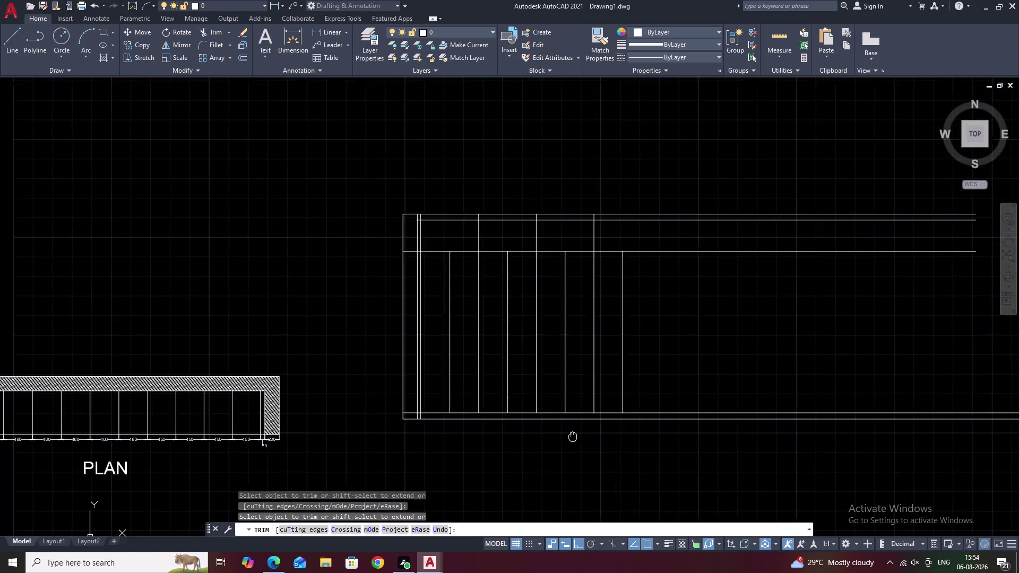
middle_drag(584, 439, 588, 439)
scroll(up, 3)
scroll(up, 3)
click(313, 403)
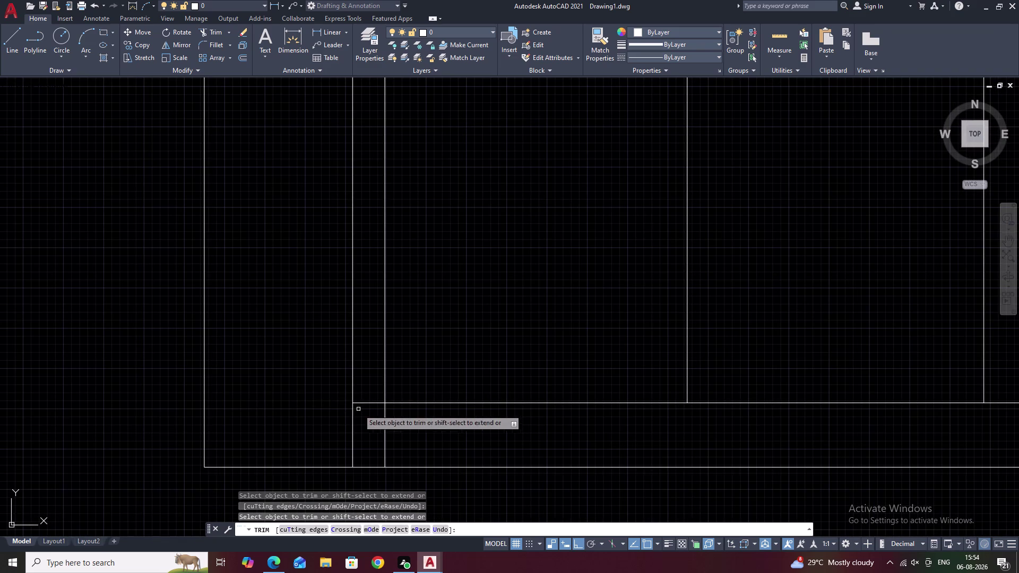
key(Escape)
scroll(down, 3)
middle_drag(690, 429, 453, 476)
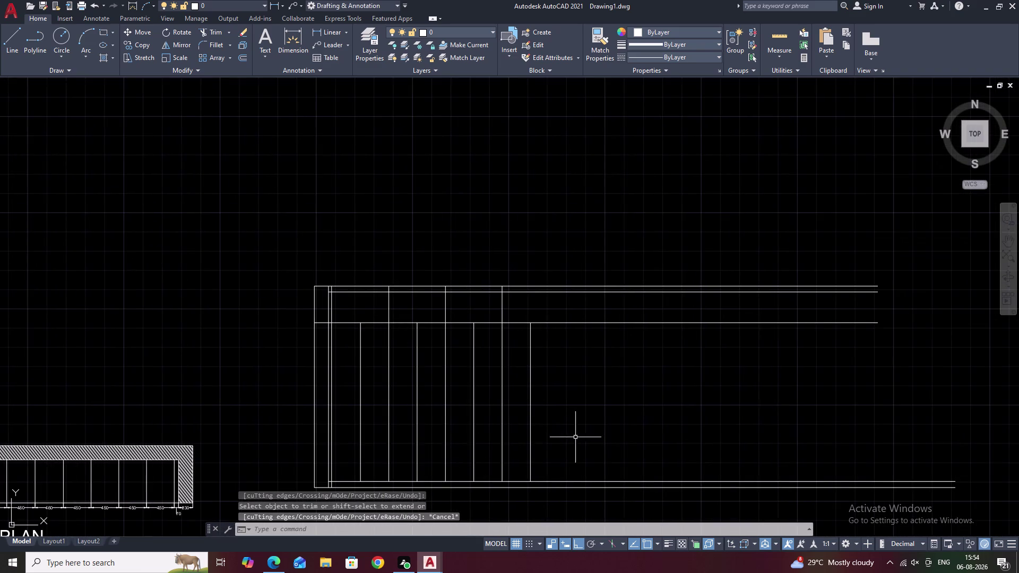
middle_drag(578, 437, 498, 416)
key(Escape)
Begin a new line starting on the last vertical member.
text(L)
key(space)
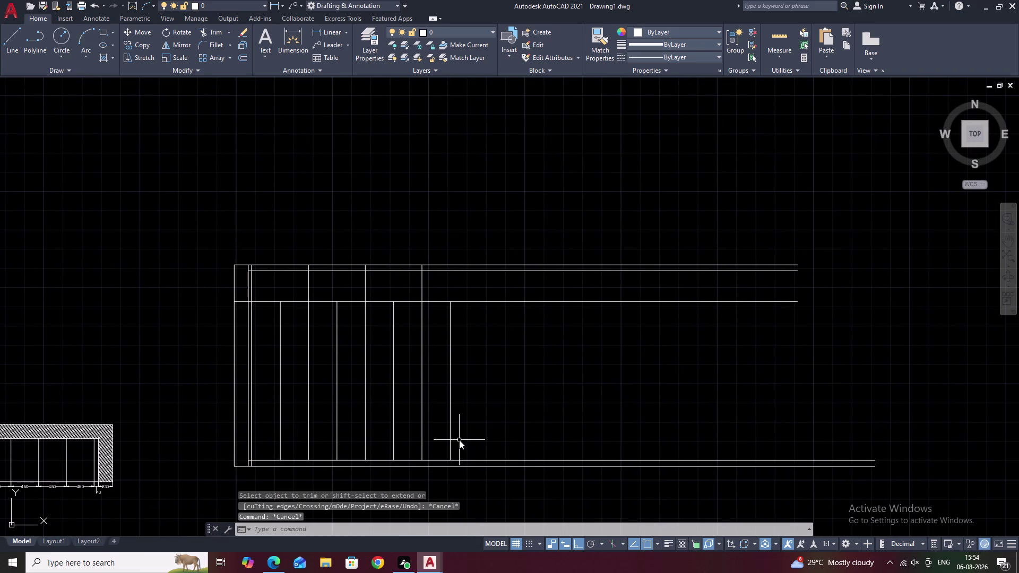
click(451, 460)
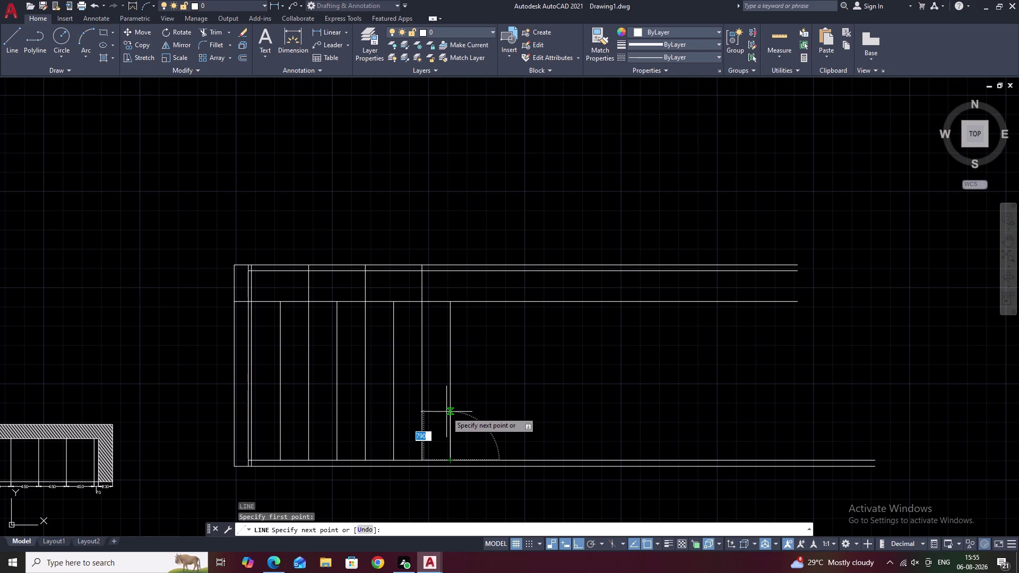
Draw a 450-unit line from the last member, undoing its extra segment.
text(450)
key(space)
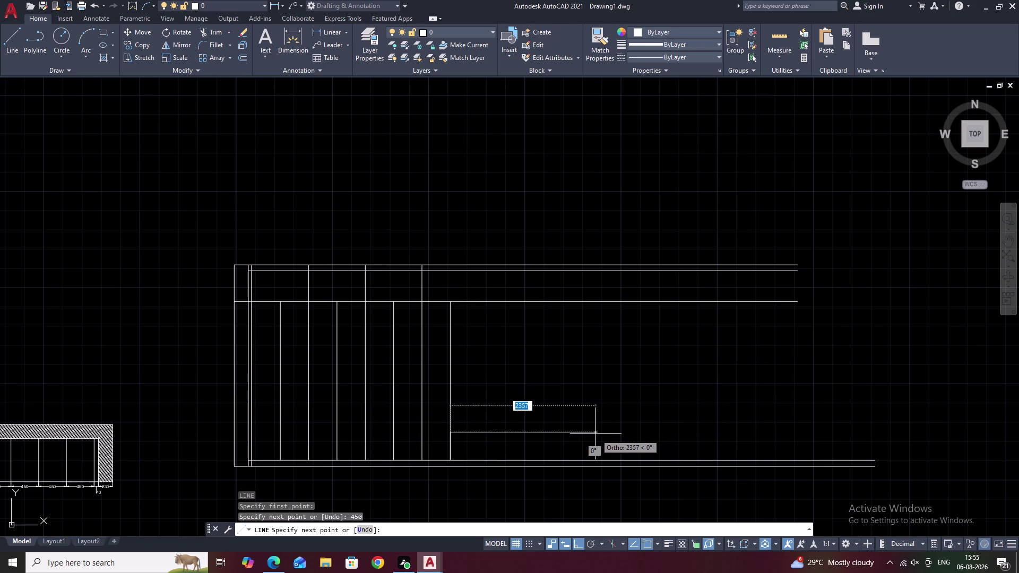
middle_drag(596, 435, 591, 441)
scroll(up, 3)
middle_drag(589, 437, 802, 275)
scroll(down, 3)
middle_drag(797, 275, 791, 306)
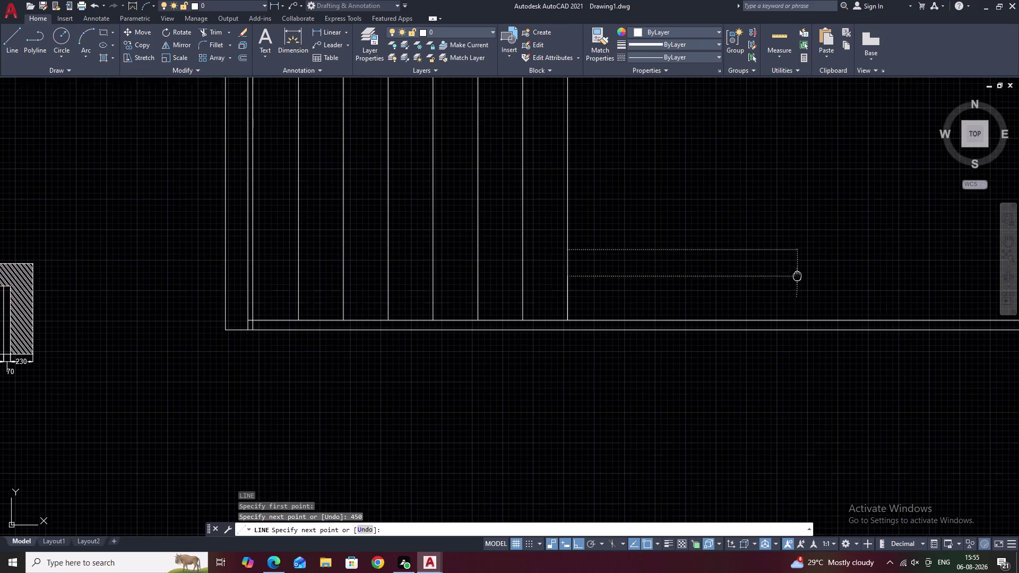
middle_drag(791, 306, 781, 337)
key(ctrl+z)
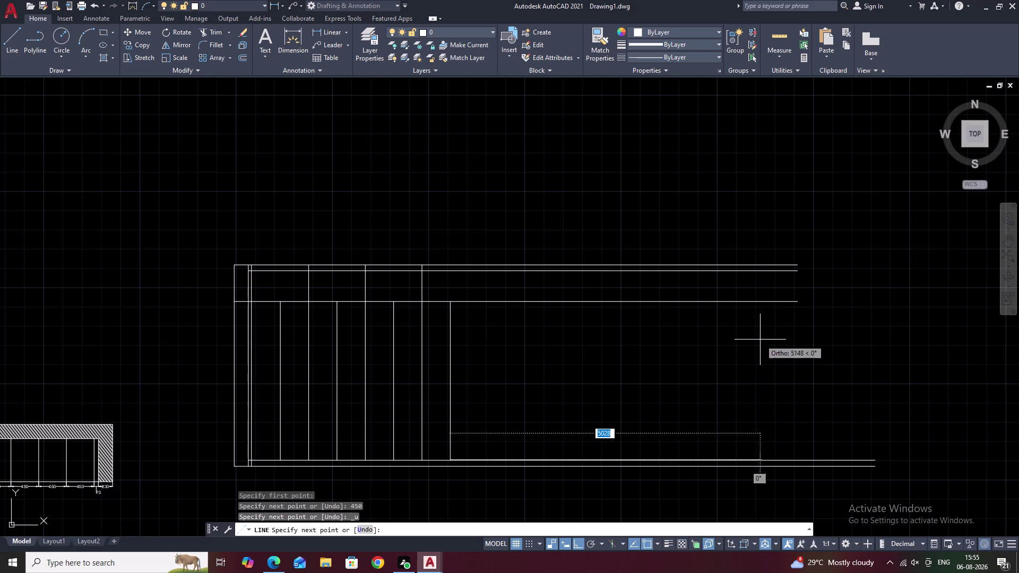
key(Escape)
middle_drag(501, 429, 643, 368)
middle_drag(238, 392, 470, 375)
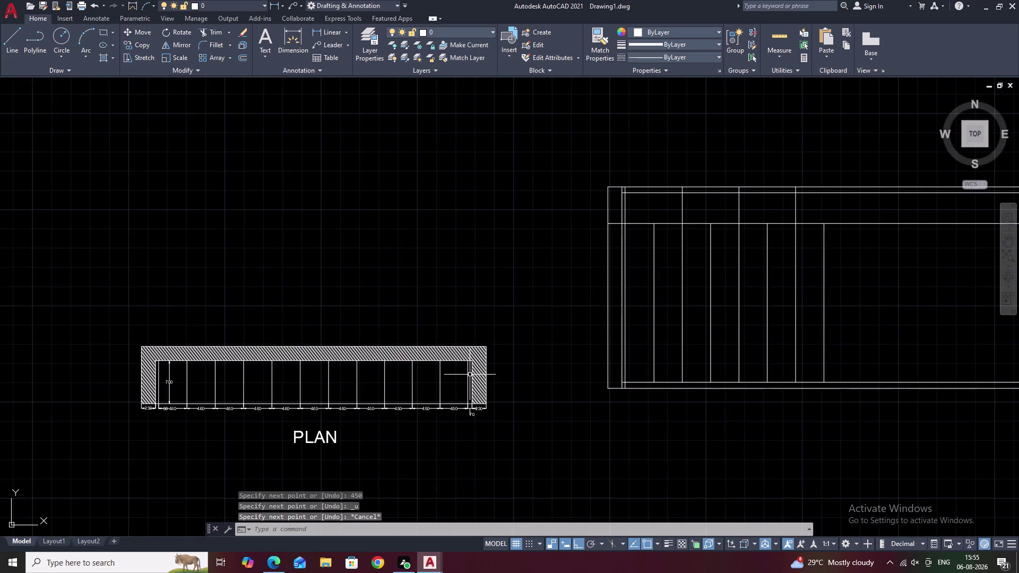
middle_drag(470, 376, 169, 346)
key(Escape)
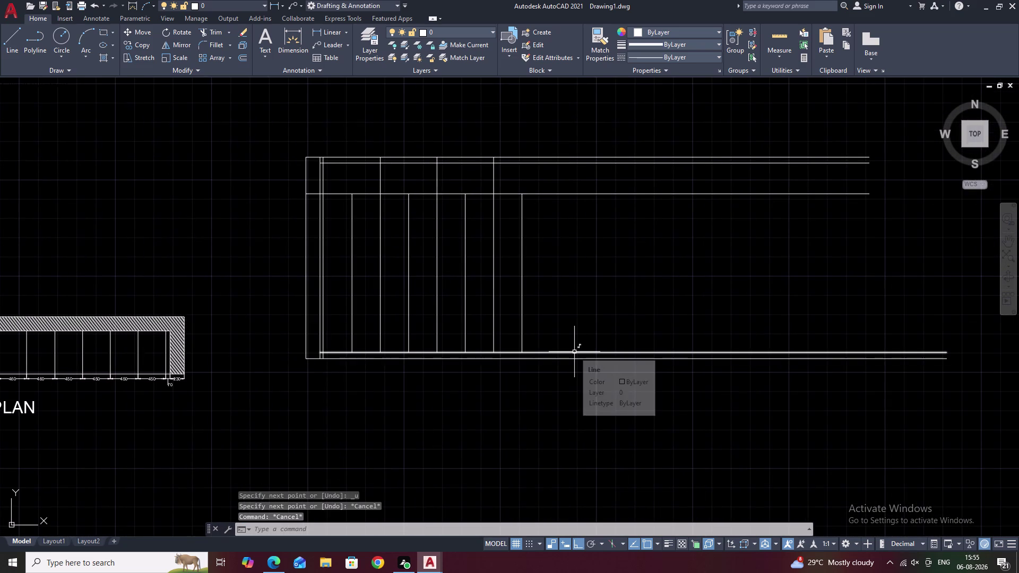
Offset the elevation's bottom line 700 units upward.
text(O)
key(space)
text(70)
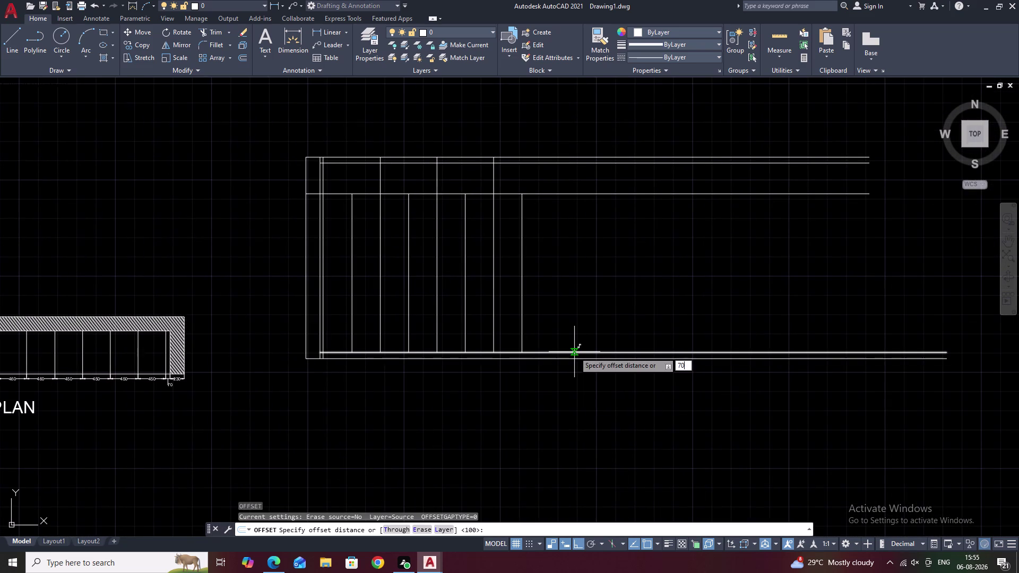
text(0)
key(space)
scroll(up, 3)
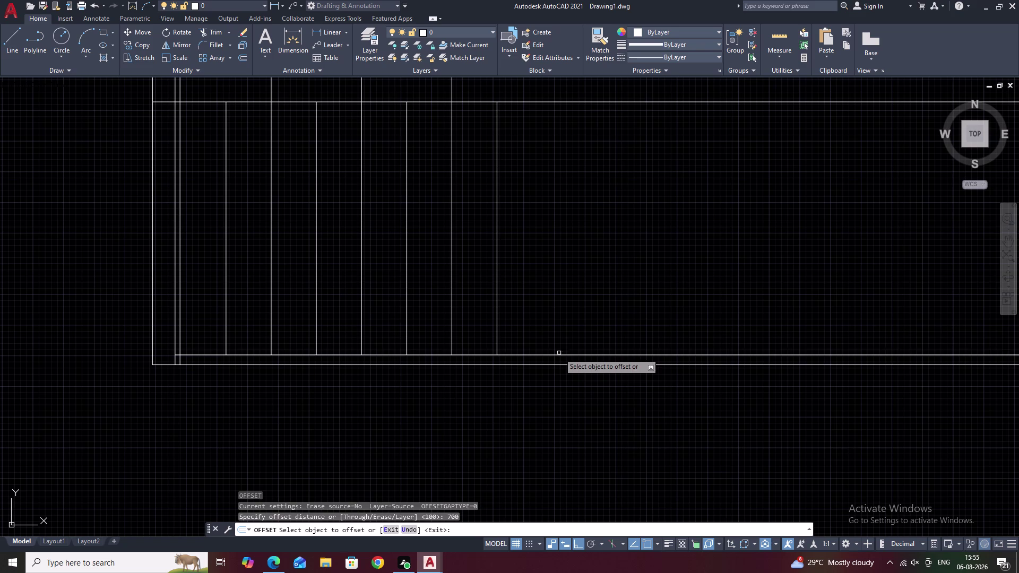
click(560, 354)
click(577, 278)
key(Escape)
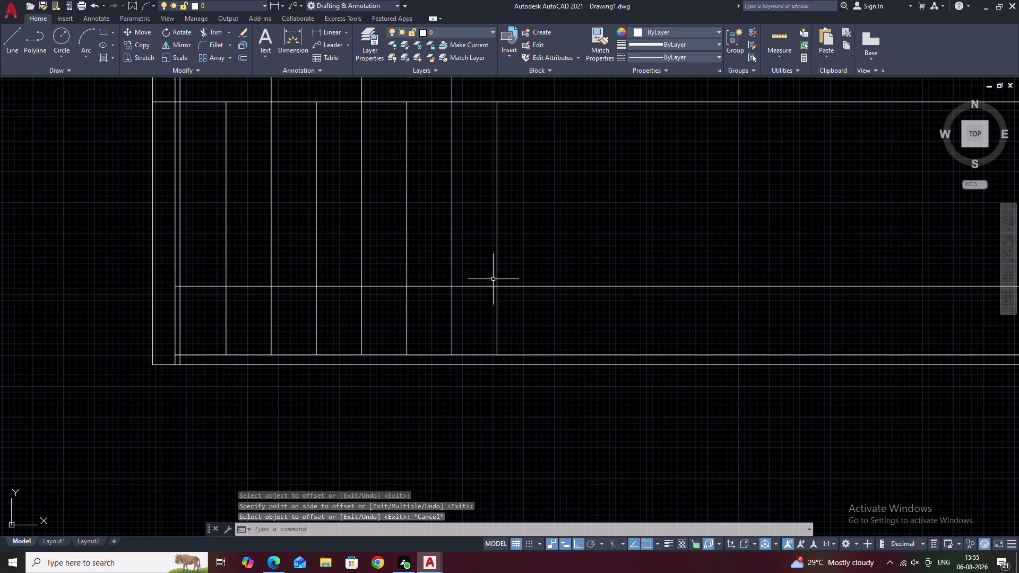
Trim the new line between two members and erase its left portion.
text(TR)
key(space)
click(478, 288)
key(Escape)
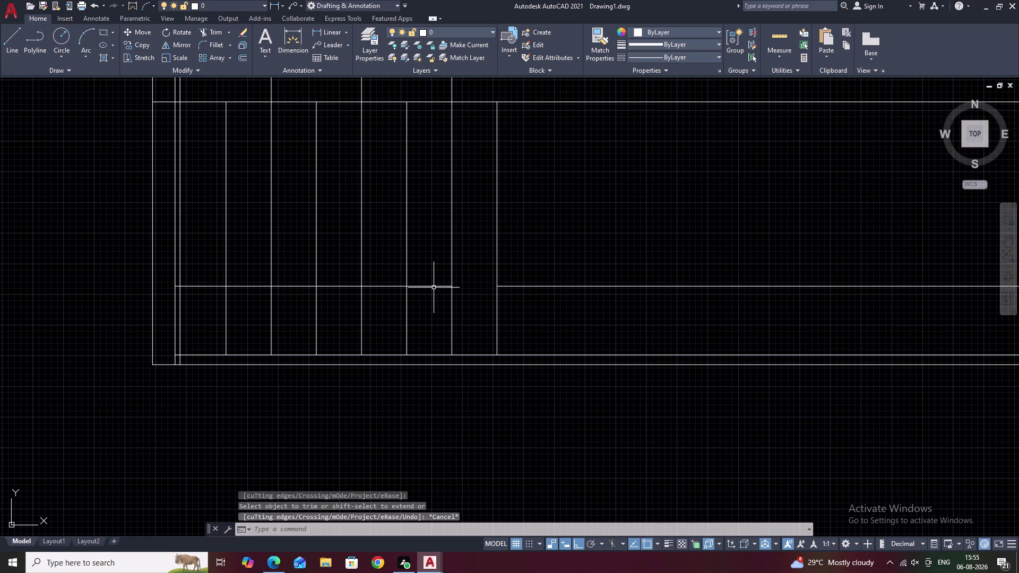
click(433, 287)
text(E)
key(space)
middle_drag(562, 270, 421, 304)
key(Escape)
text(B)
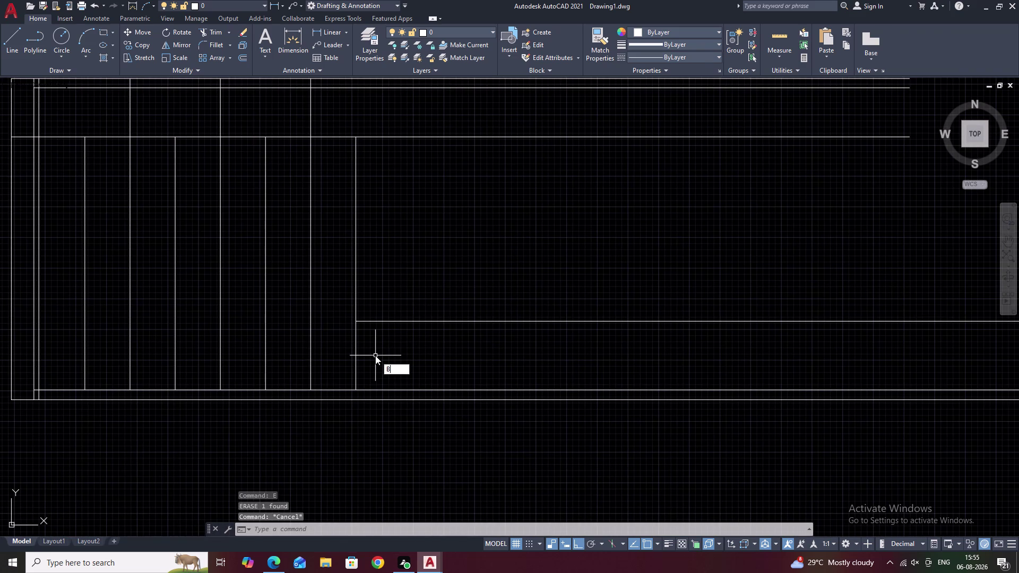
Break the last vertical member at its intersection with the new horizontal line.
text(R)
click(405, 397)
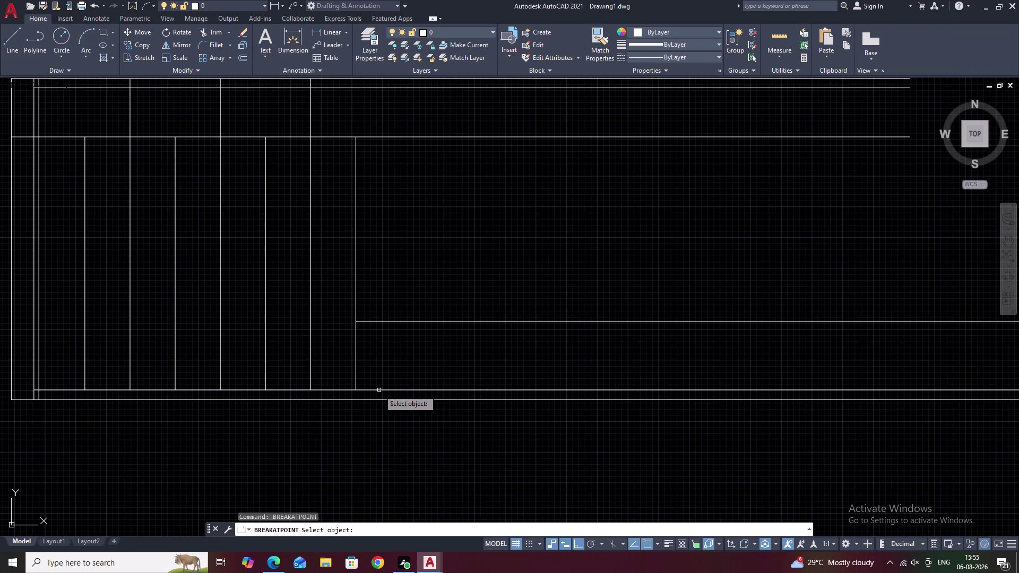
click(356, 362)
scroll(up, 3)
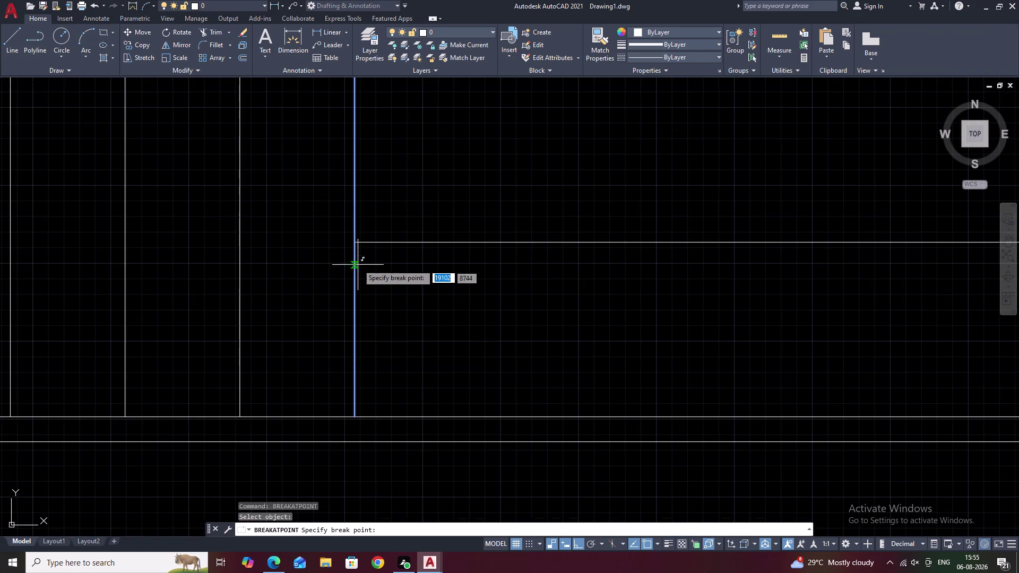
click(357, 245)
key(Escape)
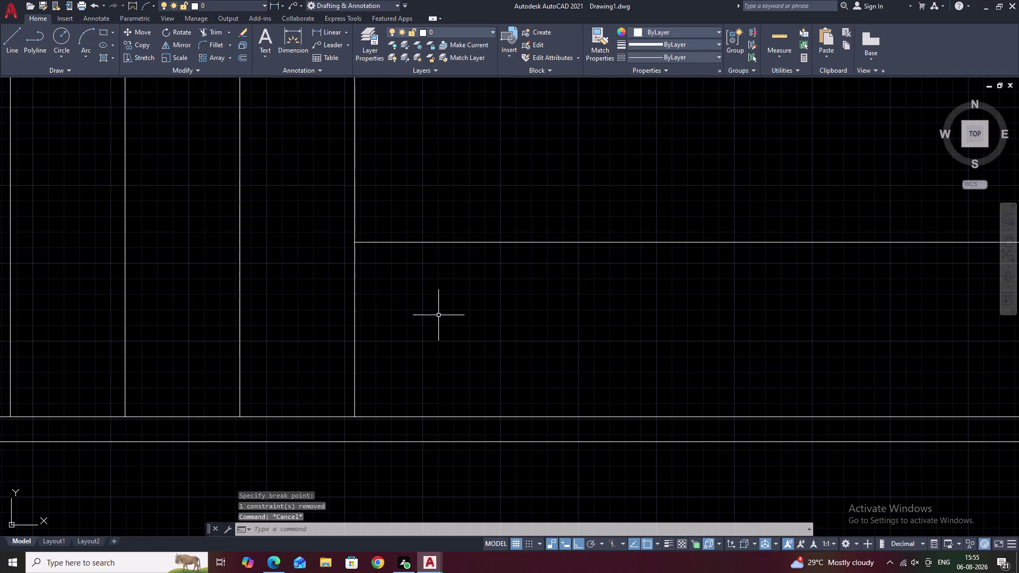
Offset the lower part of the split member 450 units to the right.
text(O)
key(space)
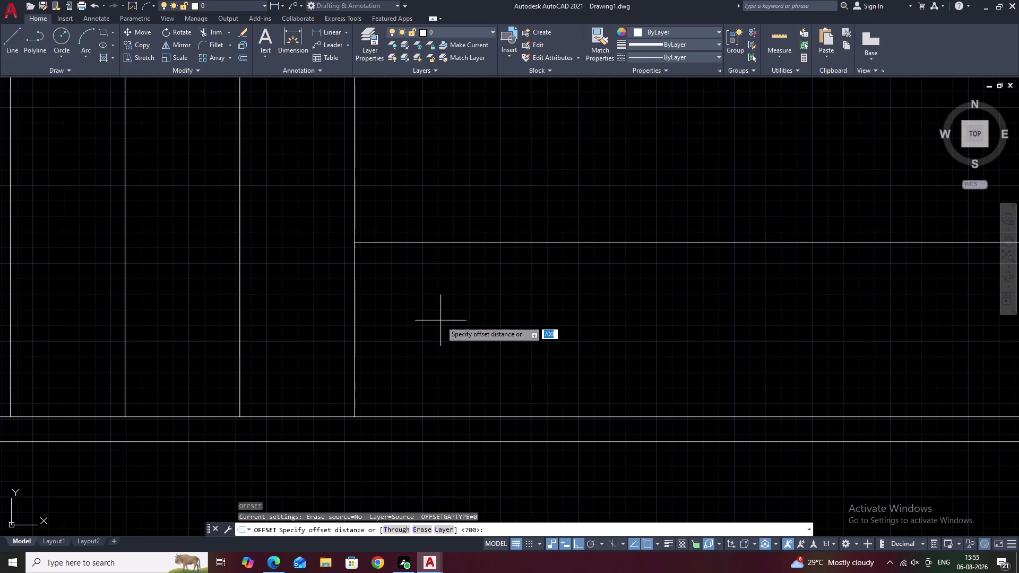
text(450)
key(space)
click(354, 307)
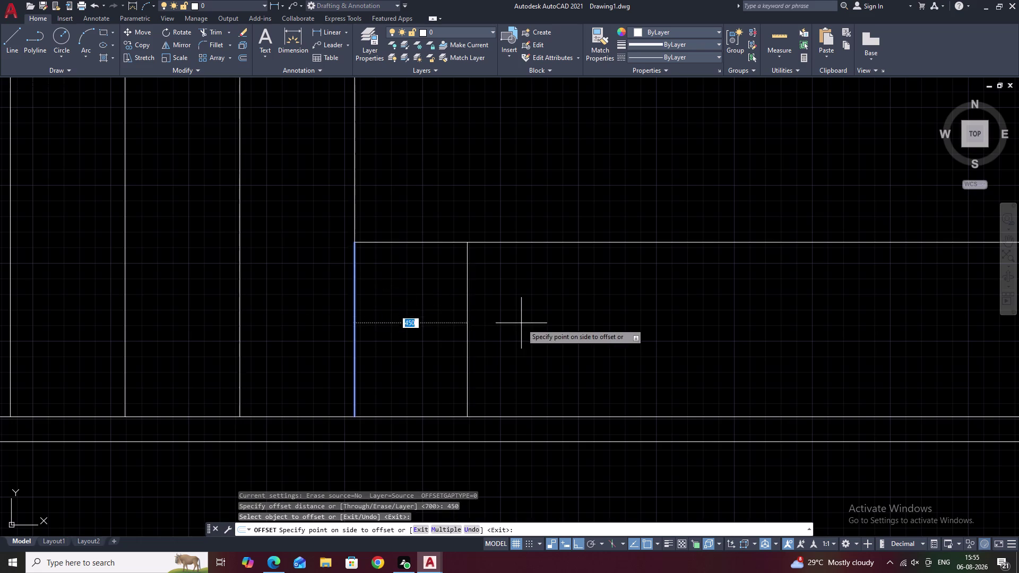
click(521, 323)
key(Escape)
Select the short vertical member to begin the rectangular array.
click(468, 332)
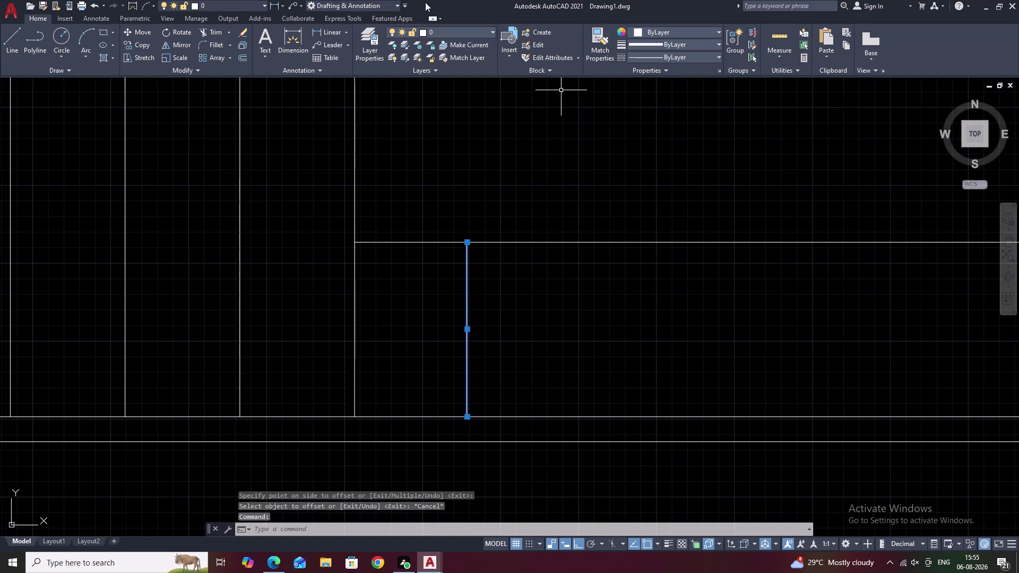
click(229, 57)
click(218, 75)
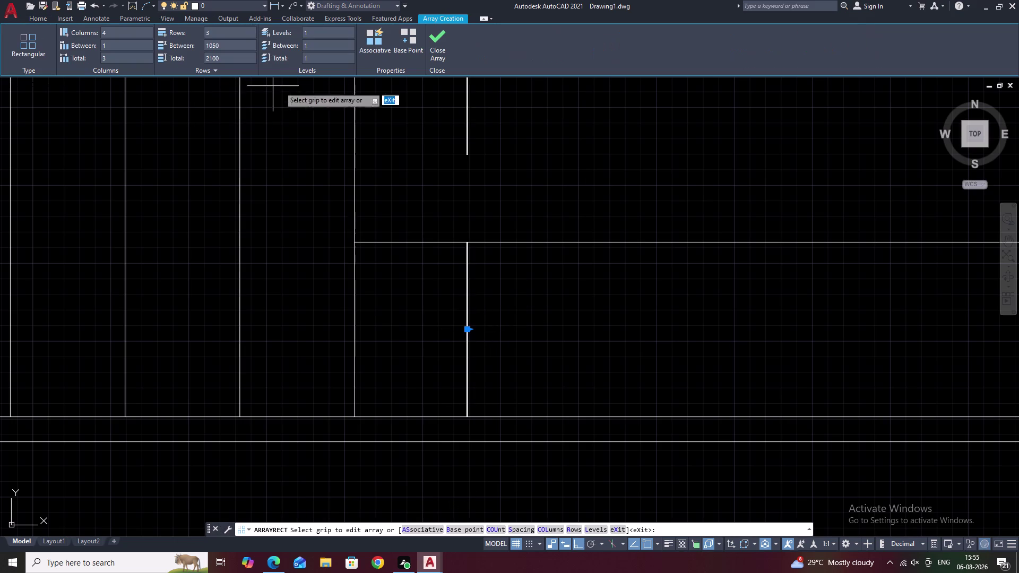
Set the array to a single row with 450 spacing between columns.
click(231, 31)
key(BackSpace)
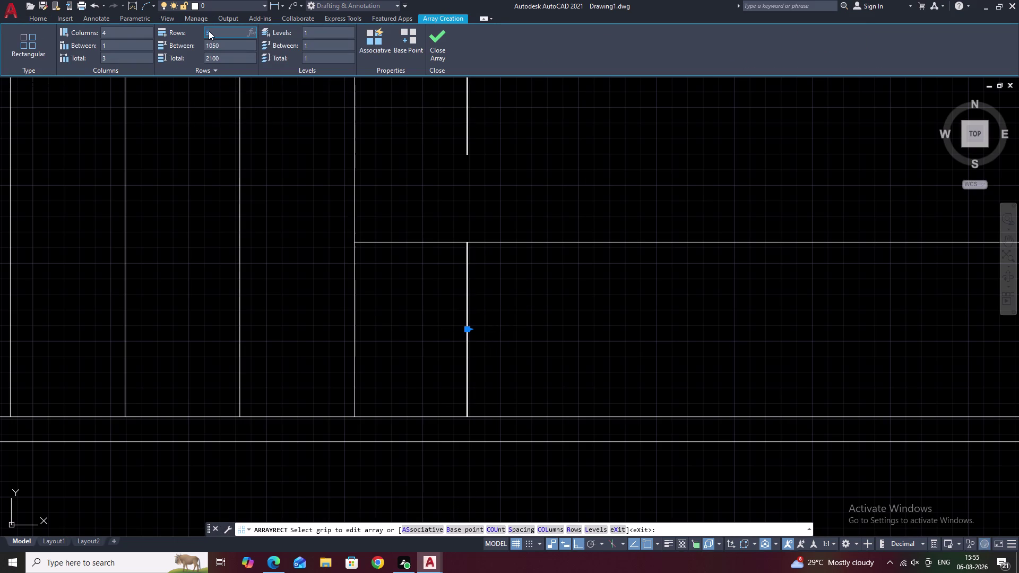
key(1)
click(220, 94)
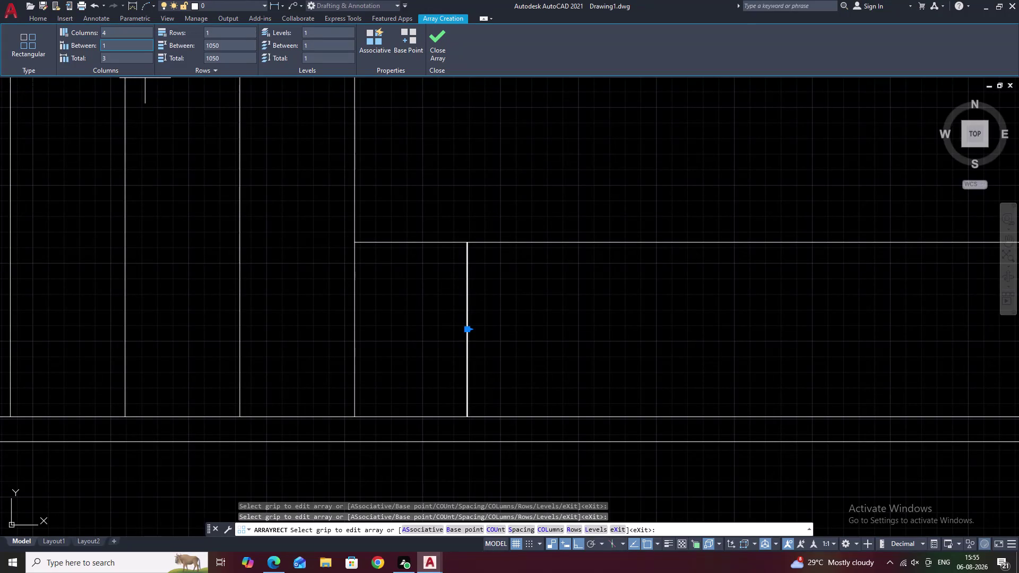
click(118, 50)
key(BackSpace)
text(45)
text(0)
click(171, 113)
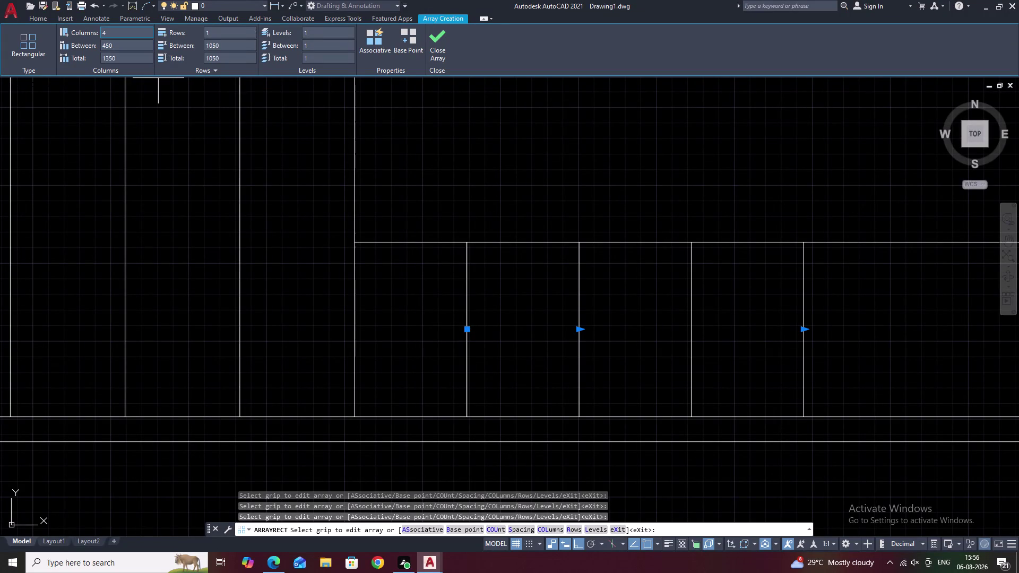
Set the column count to 4 and close the array.
click(118, 32)
key(BackSpace)
key(4)
click(146, 104)
key(Escape)
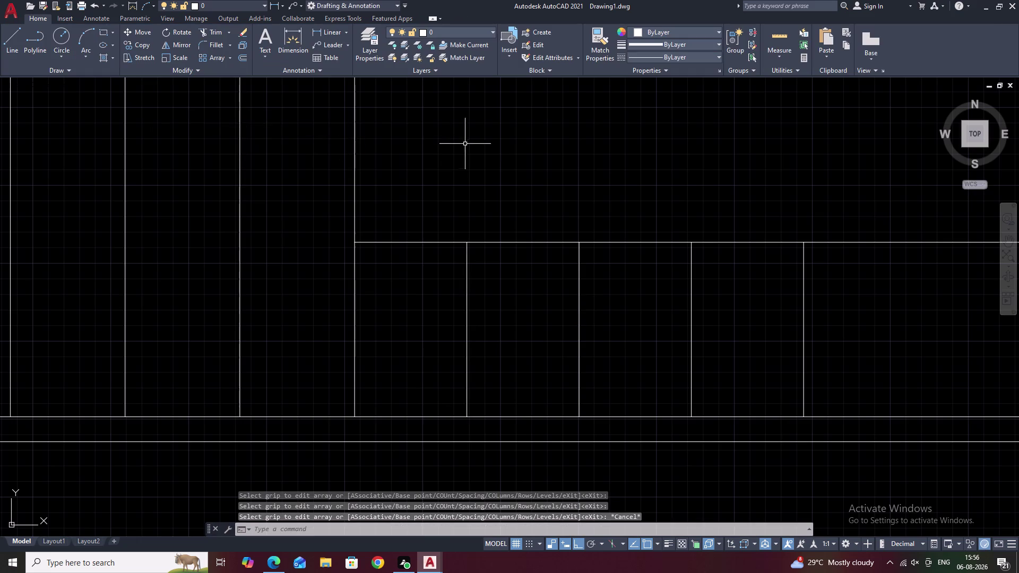
scroll(down, 3)
middle_drag(595, 164, 453, 188)
Offset the last vertical member 61 to its right.
key(Escape)
key(o)
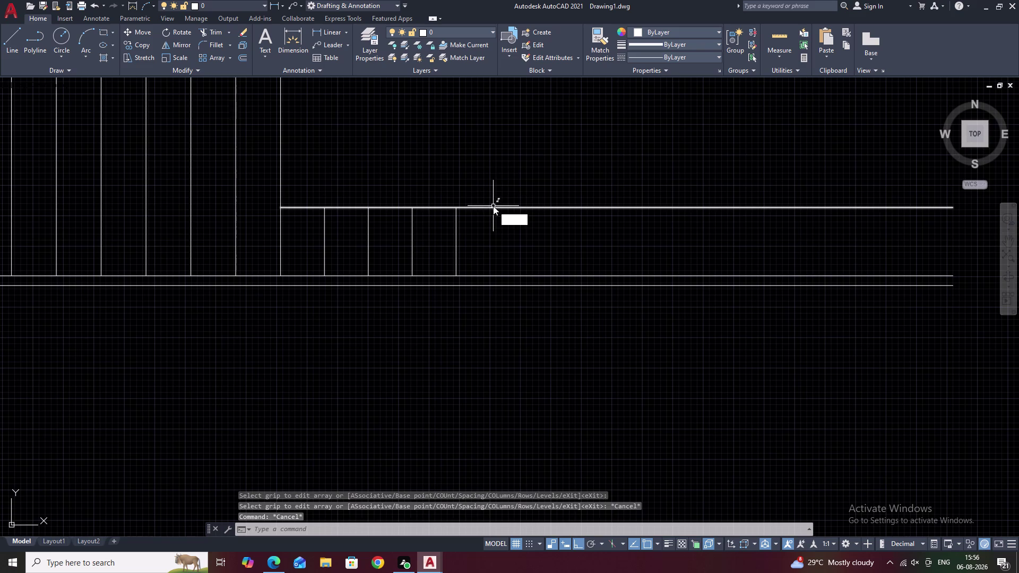
key(space)
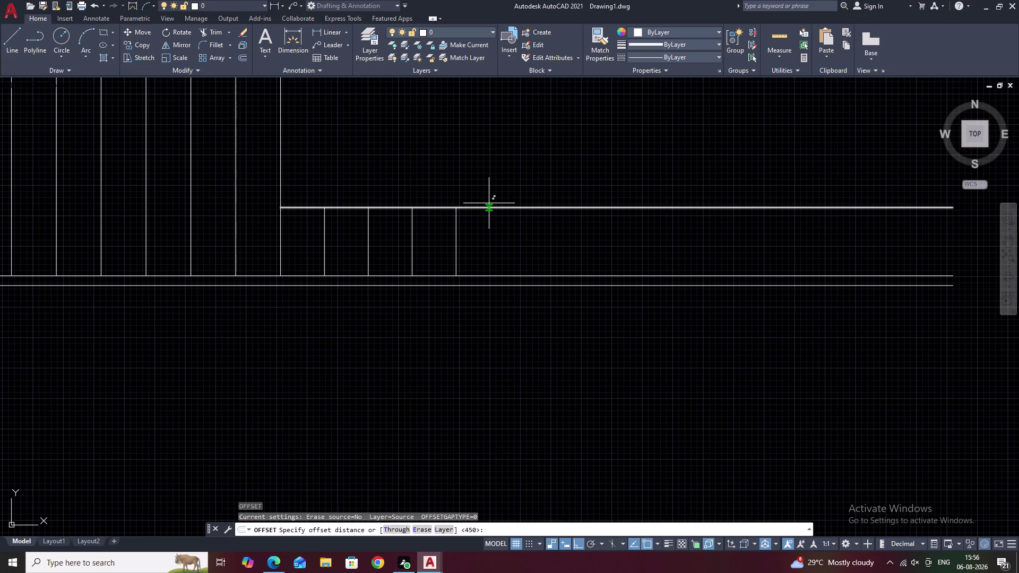
text(61)
key(space)
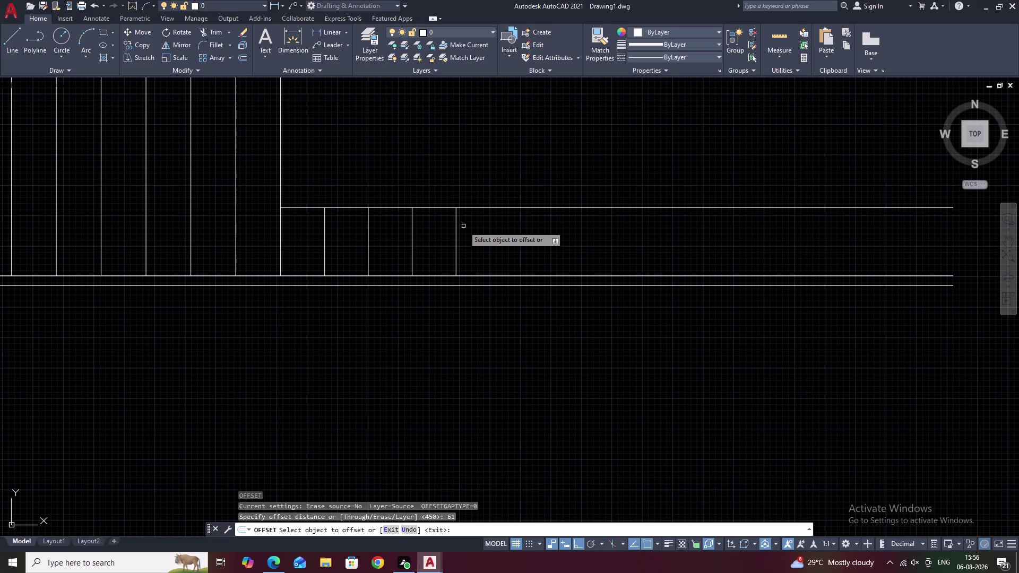
click(455, 245)
click(519, 245)
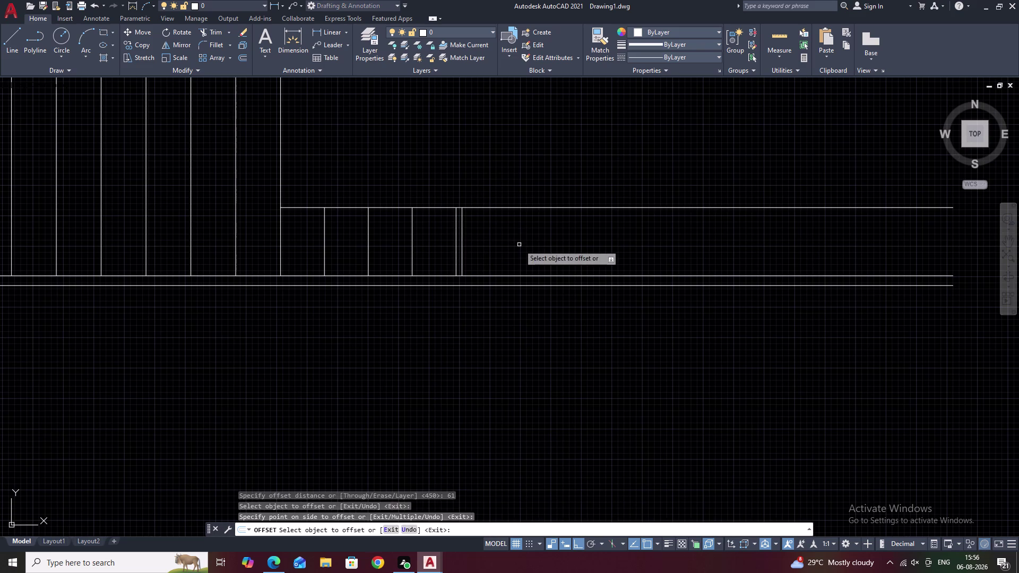
key(Escape)
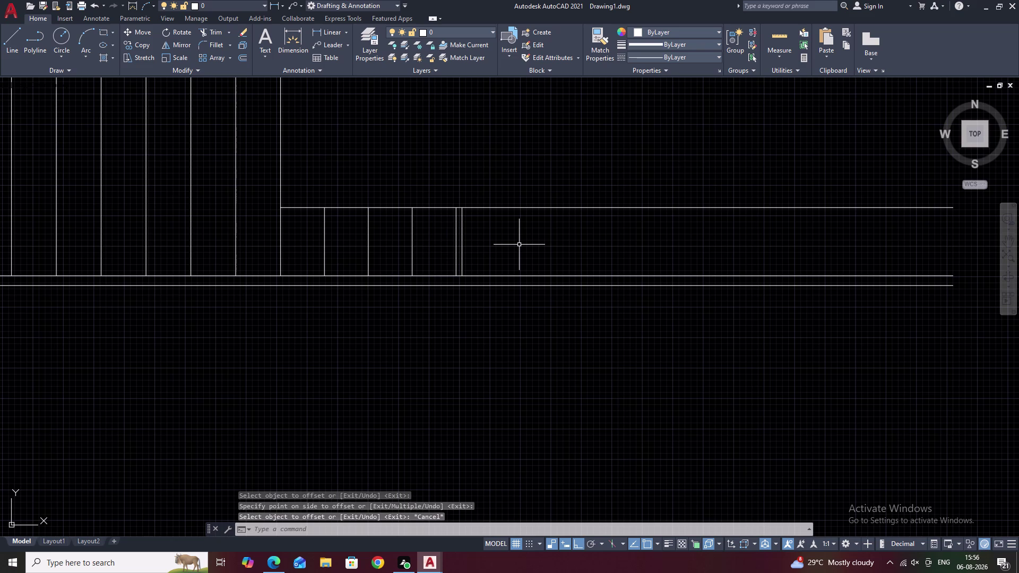
Draw a vertical construction line through the member's bottom end.
text(O)
key(space)
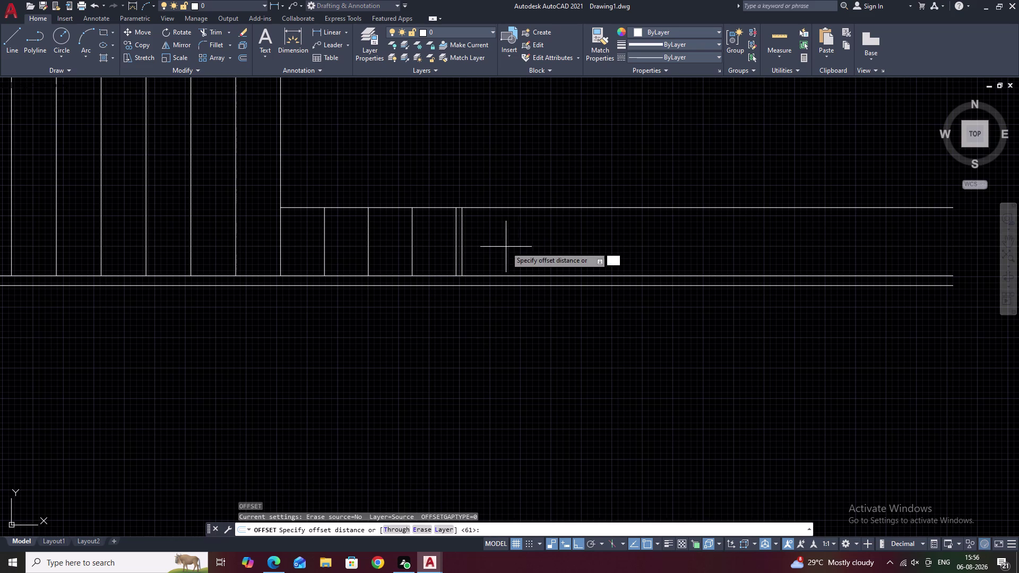
key(Escape)
text(XL)
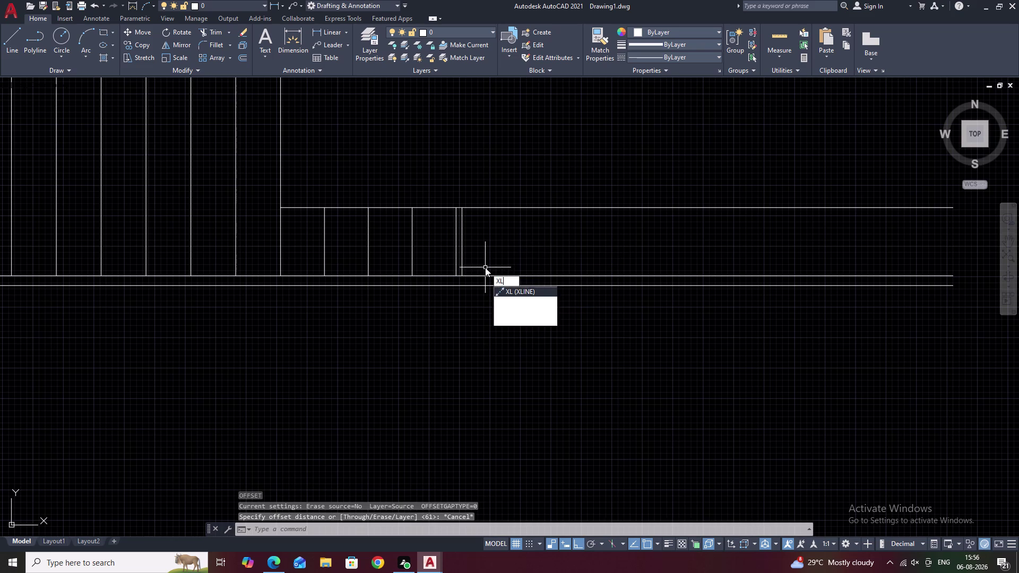
key(space)
text(V)
key(space)
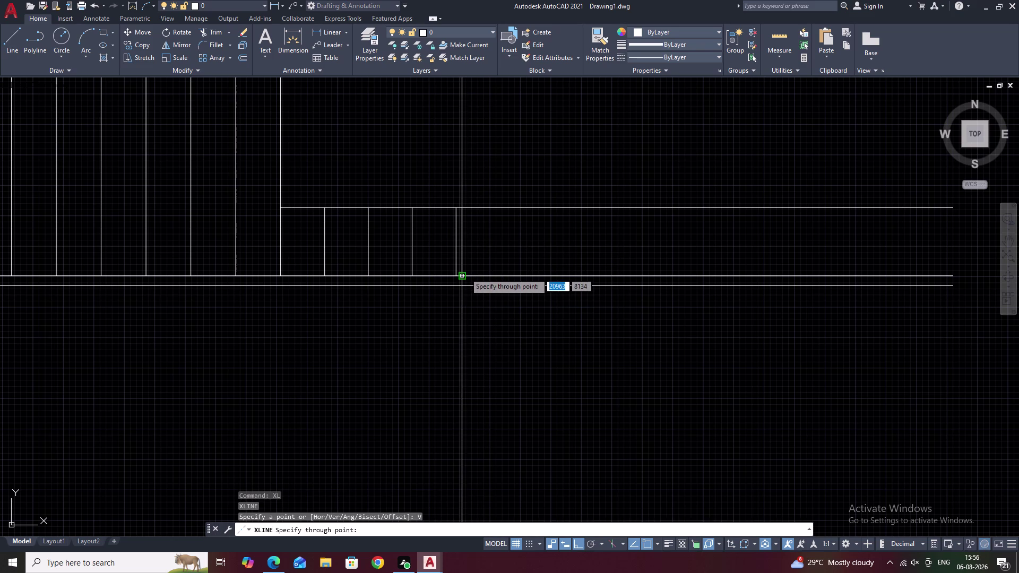
click(463, 274)
key(Escape)
Offset the vertical construction line 230 to the right.
text(O)
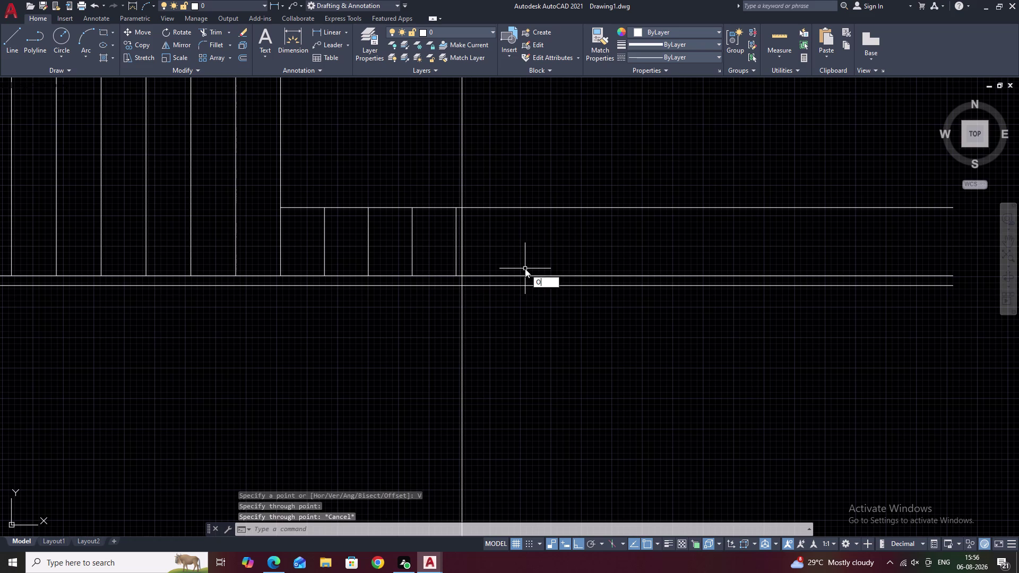
key(space)
text(22)
key(3)
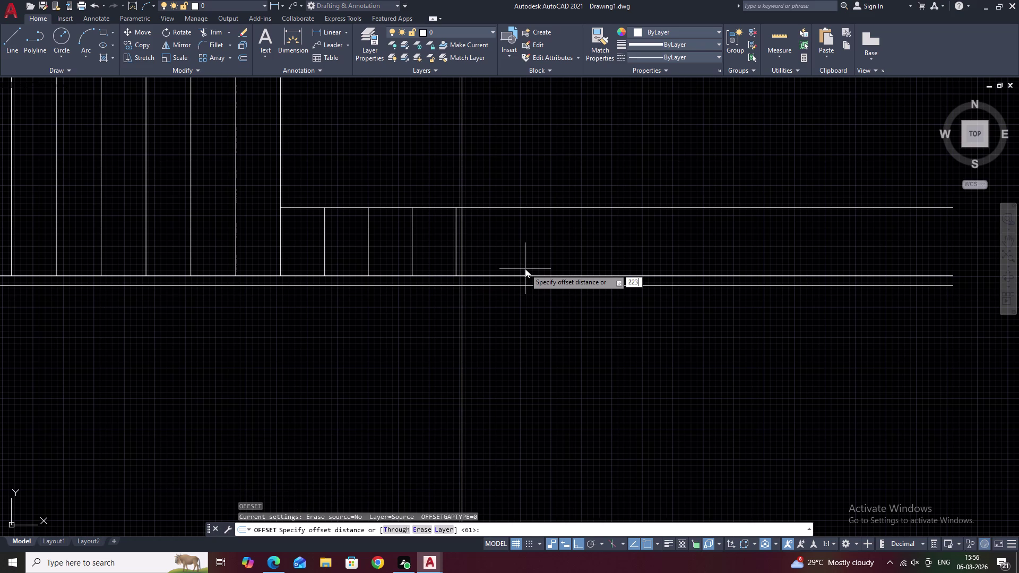
key(BackSpace)
key(BackSpace)
text(30)
key(space)
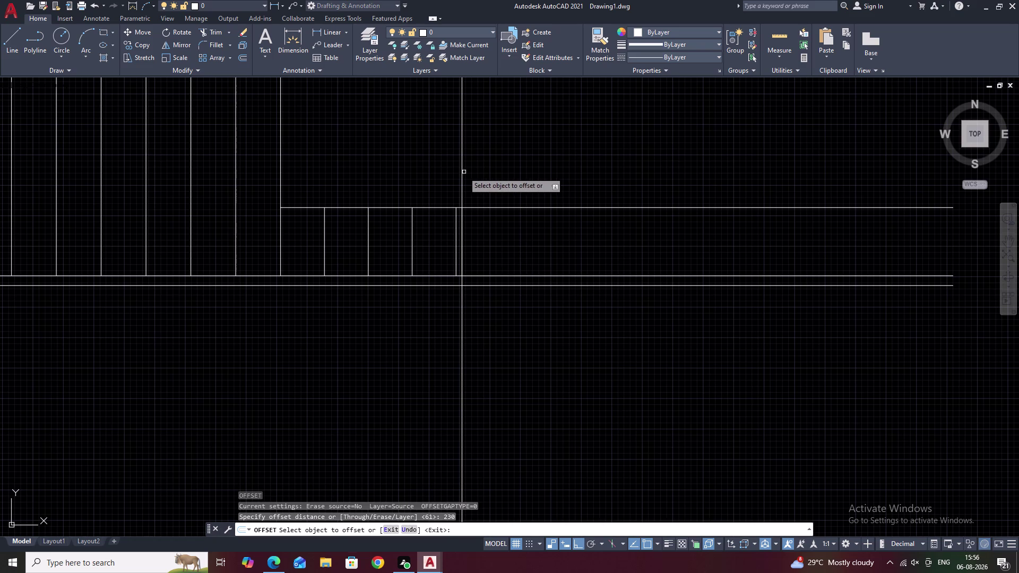
click(462, 172)
click(534, 162)
key(Escape)
Bring the whole elevation into view and start TRIM.
scroll(down, 3)
middle_drag(548, 155, 536, 245)
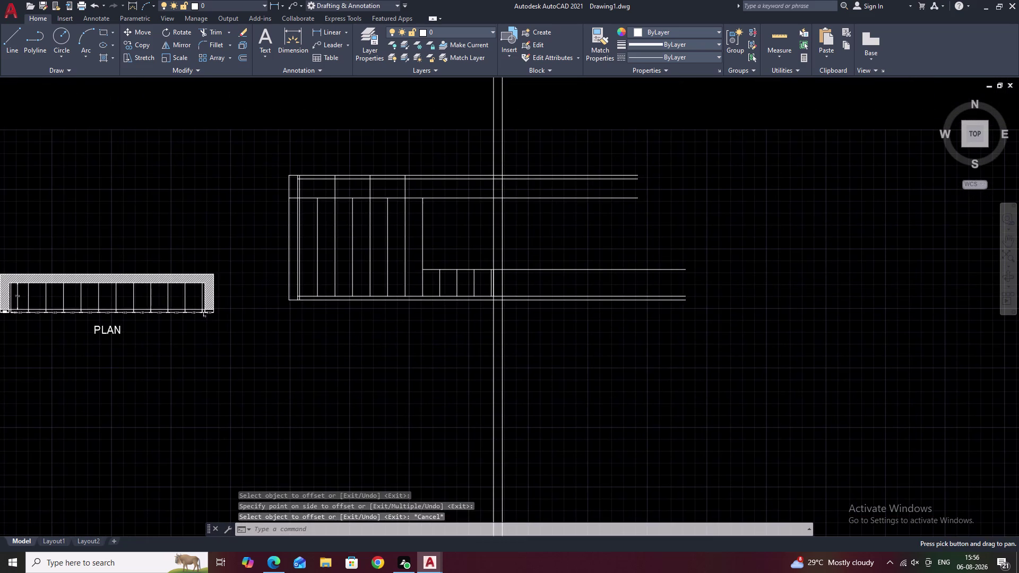
key(Escape)
text(TR)
key(space)
Fence-trim the construction lines above and below the elevation and the excess at the top band.
click(534, 126)
drag(534, 125, 542, 354)
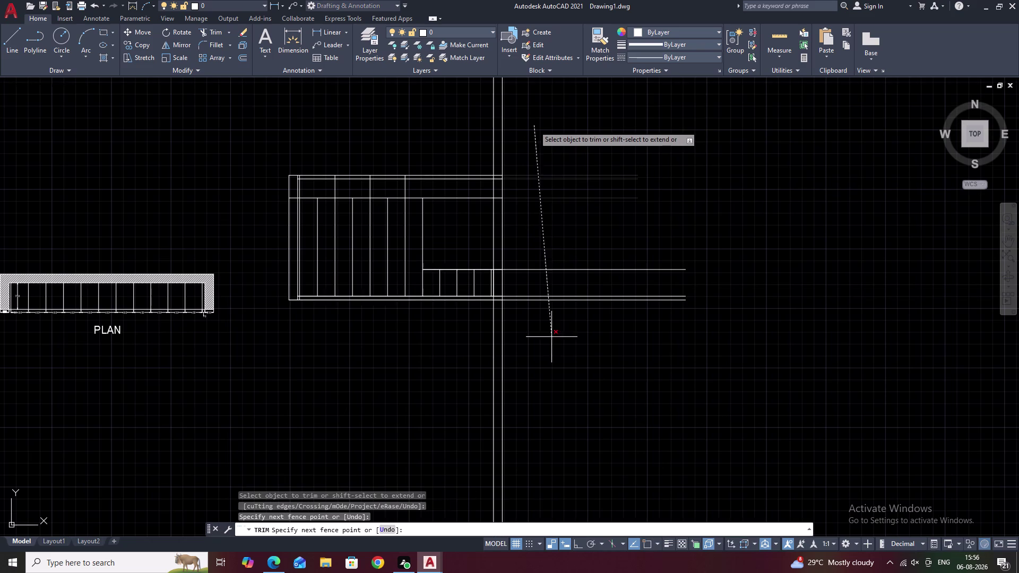
drag(542, 354, 536, 366)
scroll(down, 3)
scroll(up, 3)
click(548, 341)
scroll(up, 3)
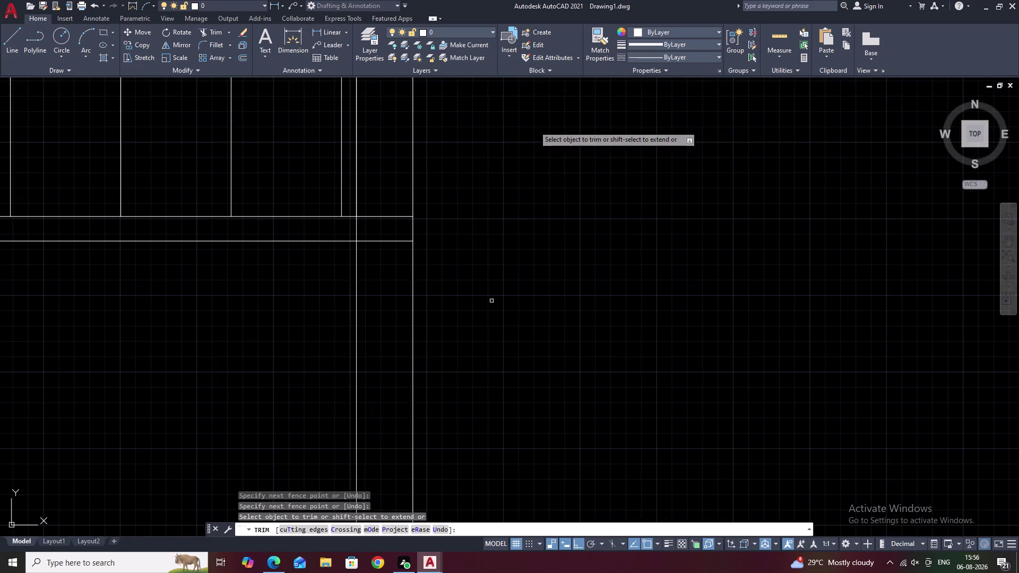
drag(453, 303, 196, 300)
scroll(down, 3)
middle_drag(383, 288, 528, 348)
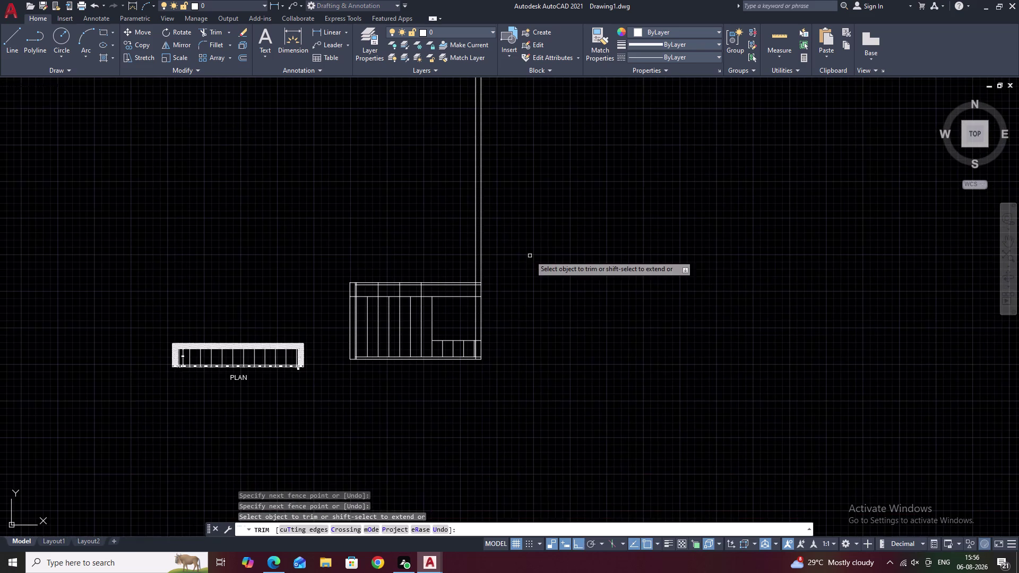
drag(530, 254, 333, 241)
Trim overhanging segments along the right side, the lower-right panel and the bottom band.
scroll(down, 3)
middle_drag(501, 287, 548, 322)
scroll(up, 3)
scroll(up, 3)
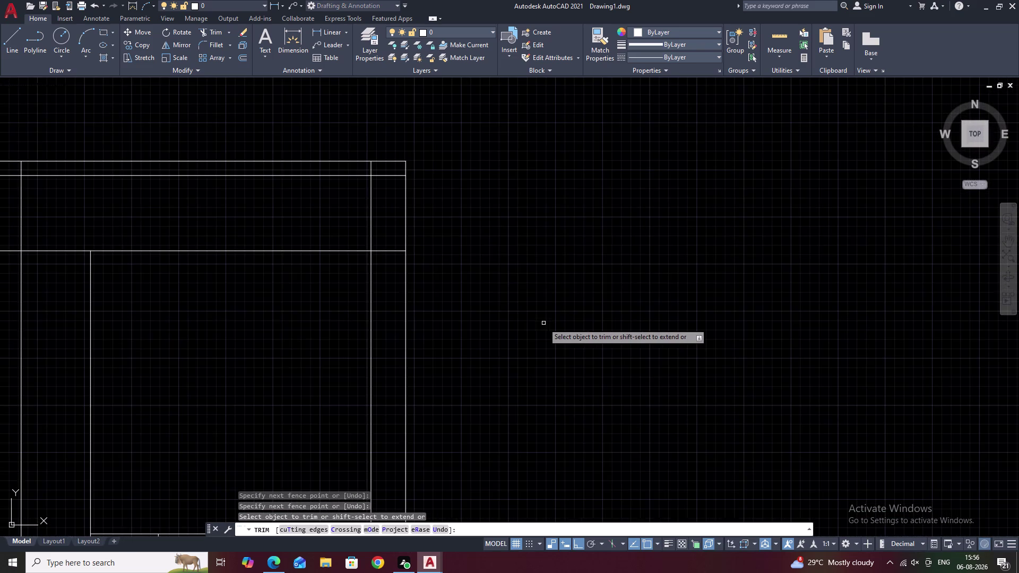
middle_drag(478, 199, 554, 261)
drag(465, 239, 466, 273)
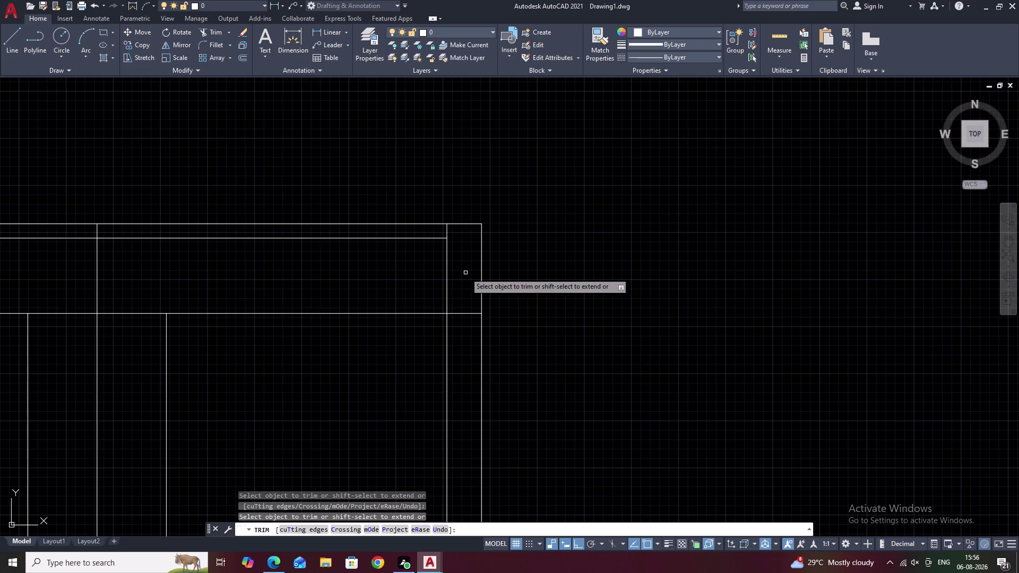
drag(465, 290, 465, 336)
scroll(down, 3)
middle_drag(465, 336, 482, 262)
scroll(up, 3)
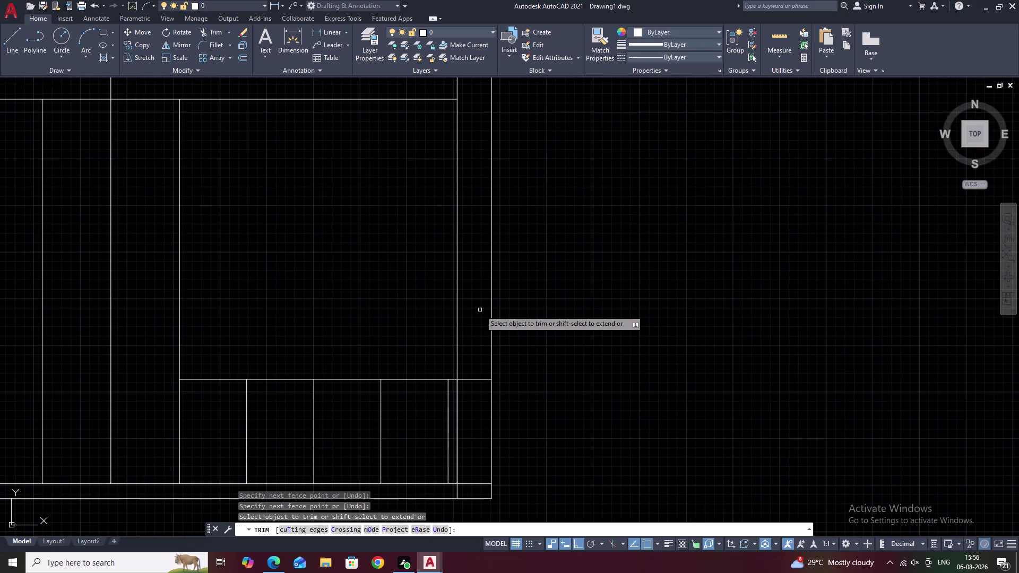
middle_drag(469, 327, 511, 187)
drag(514, 223, 513, 314)
drag(509, 334, 512, 345)
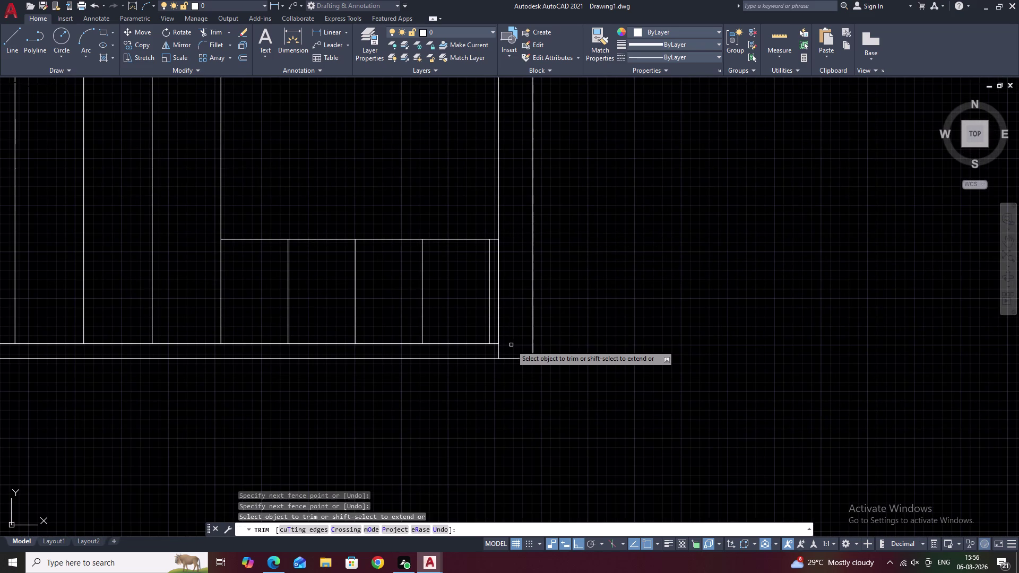
scroll(down, 3)
middle_drag(558, 331, 696, 335)
key(Escape)
Pan across the elevation to check the trimmed lines and show it whole.
scroll(up, 3)
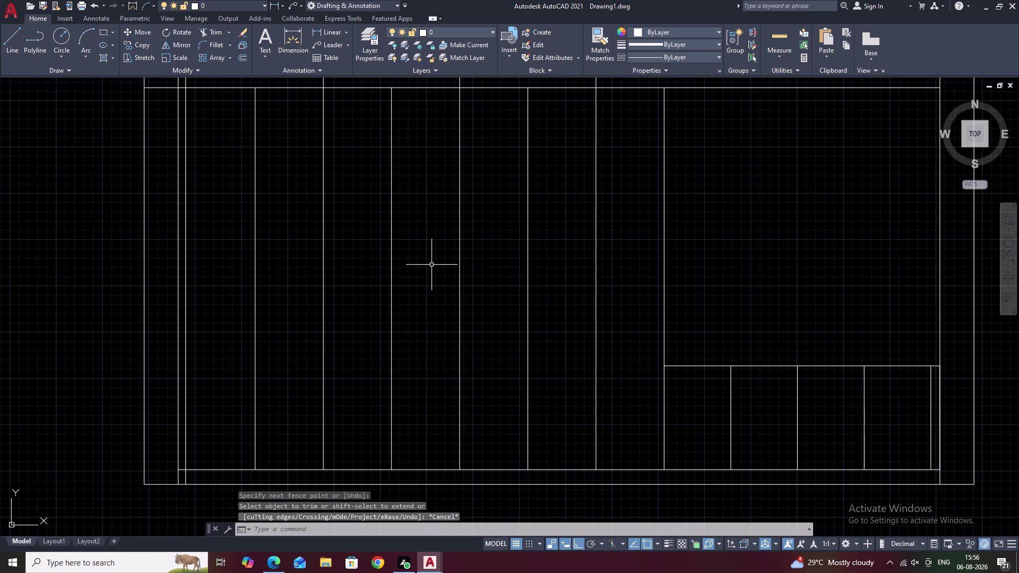
middle_drag(427, 265, 536, 252)
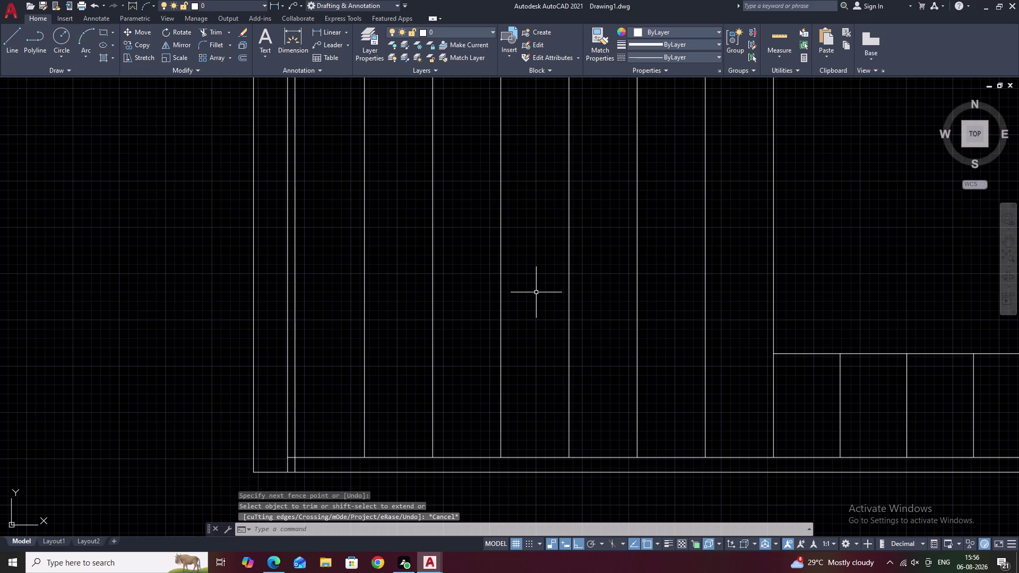
middle_drag(542, 324, 554, 293)
scroll(down, 3)
middle_drag(560, 290, 467, 333)
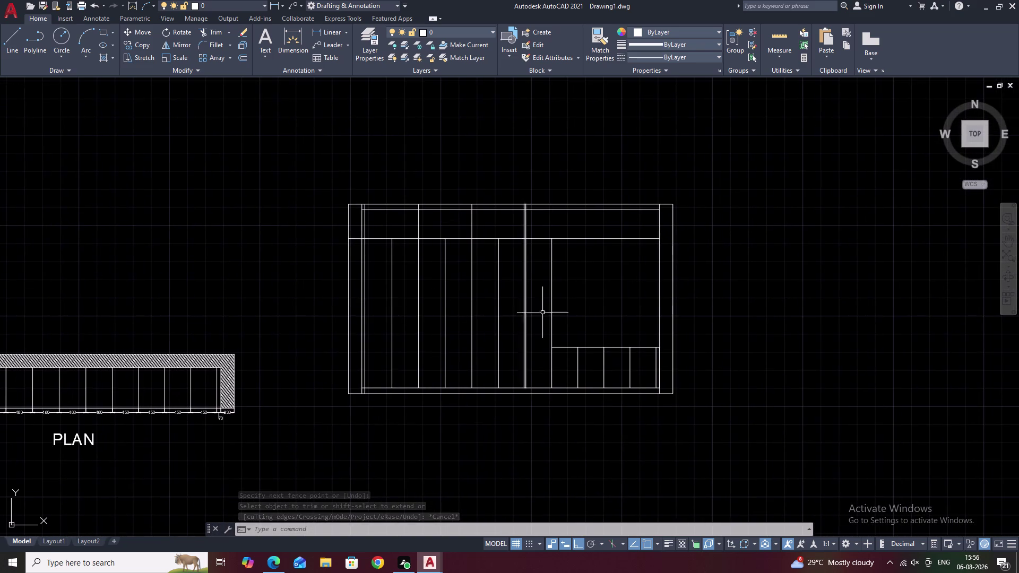